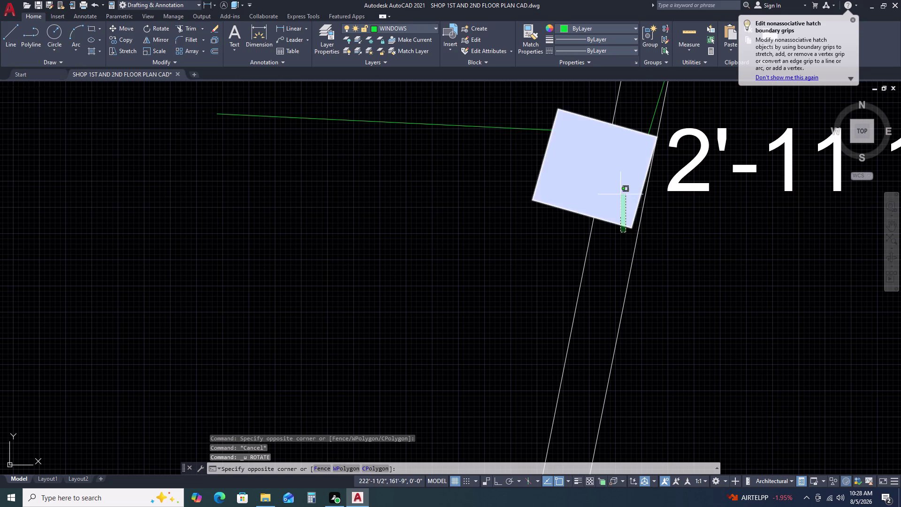
Select the square tick marker and start reshaping its corners, then cancel the reshape.
click(621, 192)
click(631, 228)
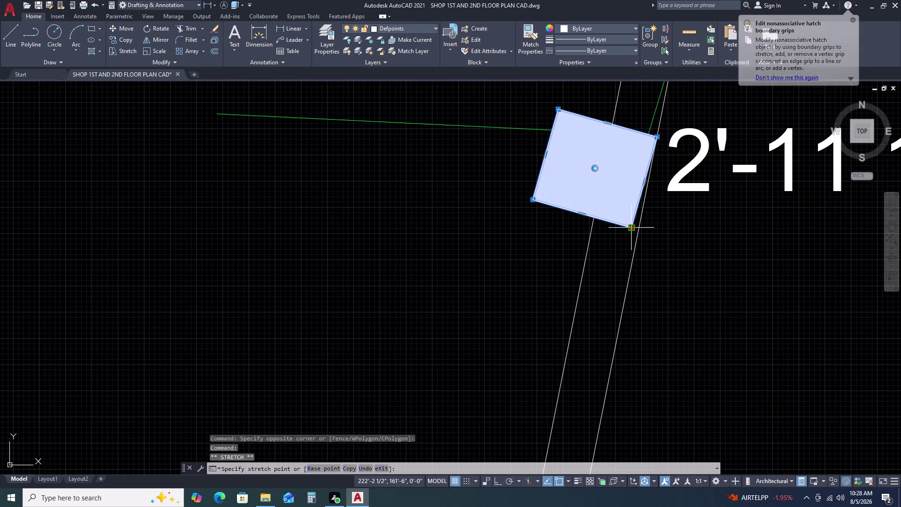
click(637, 233)
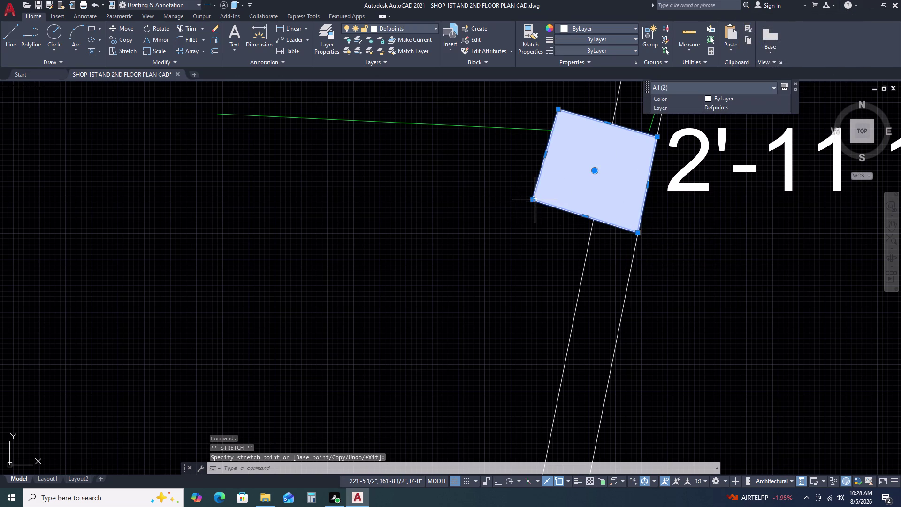
click(534, 198)
click(540, 202)
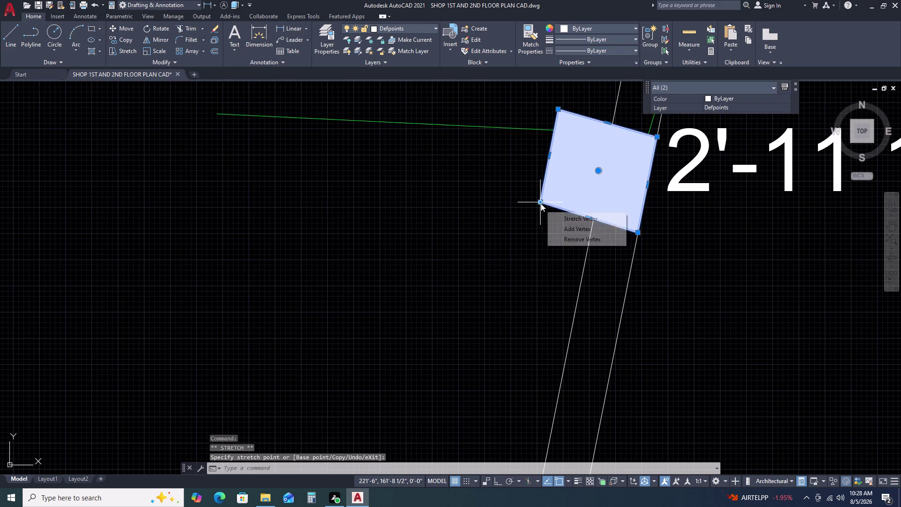
key(Escape)
scroll(down, 3)
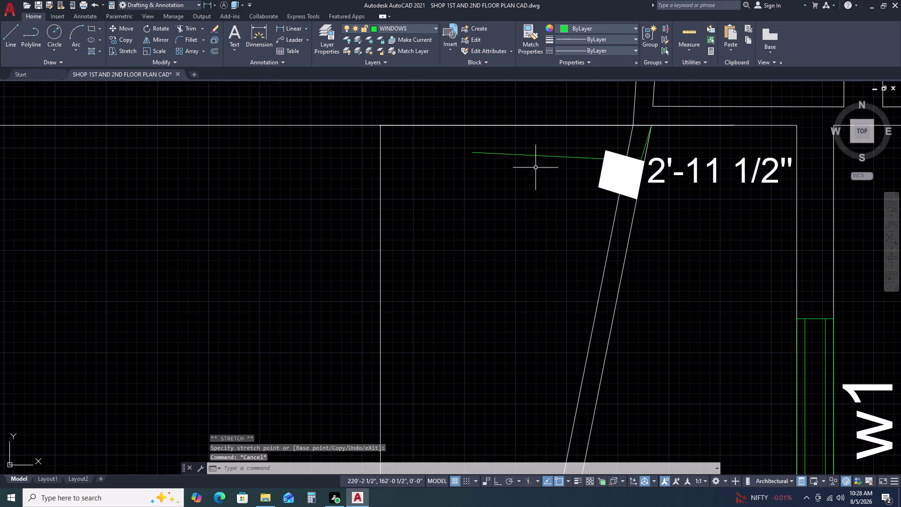
Erase the stray green line beside the square tick.
click(536, 150)
click(501, 194)
key(Delete)
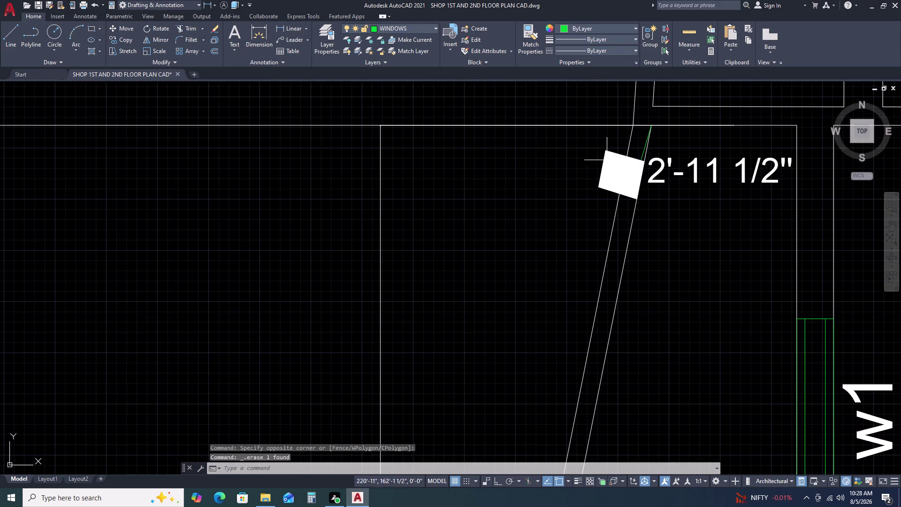
scroll(down, 3)
scroll(up, 3)
Erase another nearby object and pan toward the balcony rooms.
click(643, 178)
key(Delete)
scroll(down, 3)
scroll(up, 3)
scroll(down, 3)
scroll(down, 3)
middle_drag(706, 217, 679, 239)
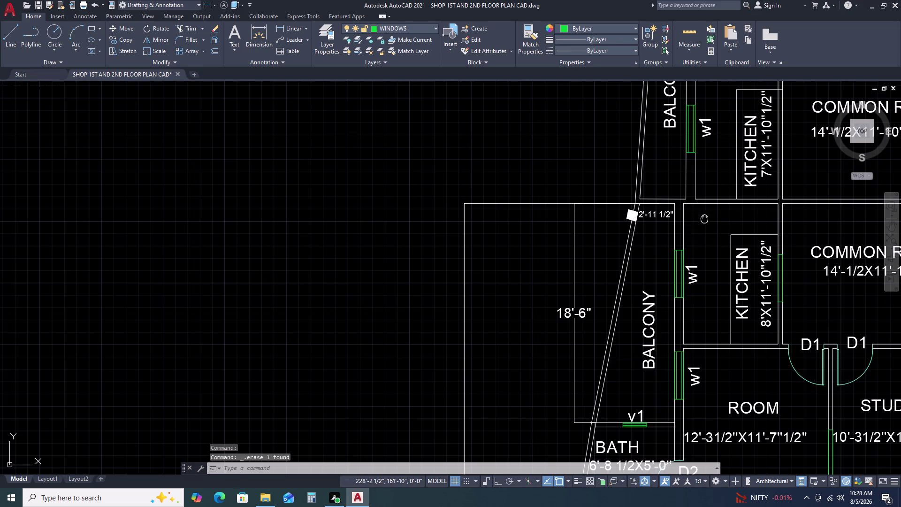
middle_drag(679, 239, 662, 248)
Erase the tick markers beside the 2'-11 1/2" balcony dimension.
scroll(down, 3)
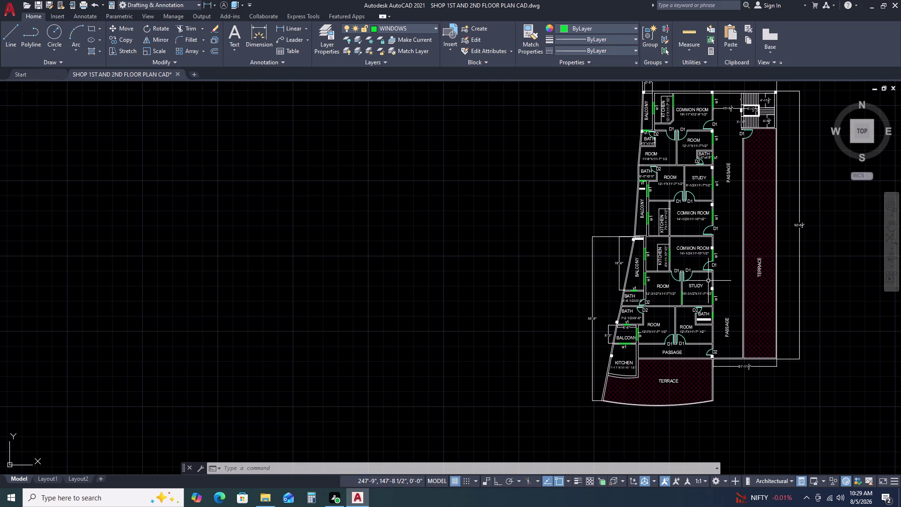
scroll(up, 3)
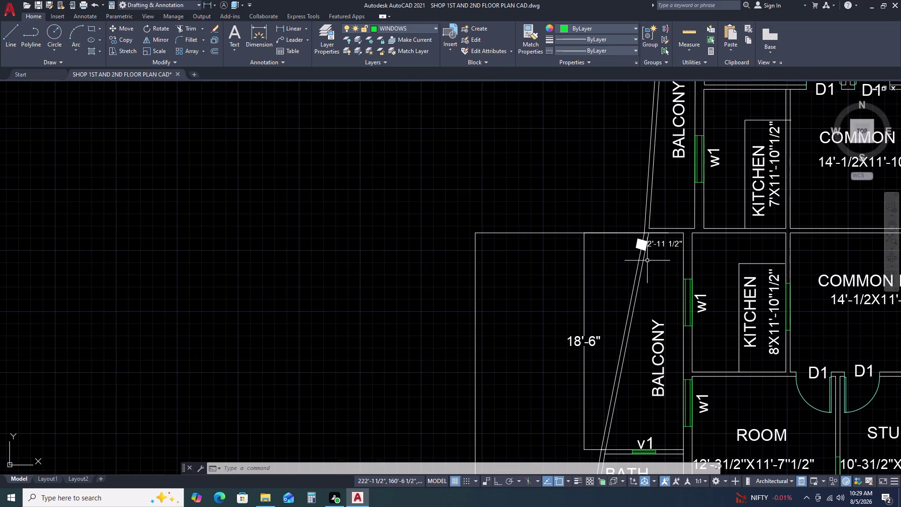
scroll(down, 3)
scroll(up, 3)
scroll(up, 3)
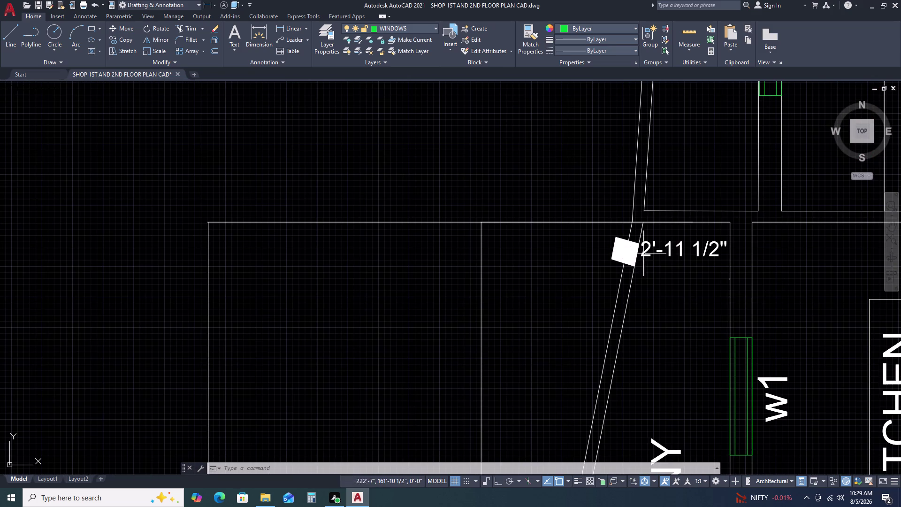
click(604, 229)
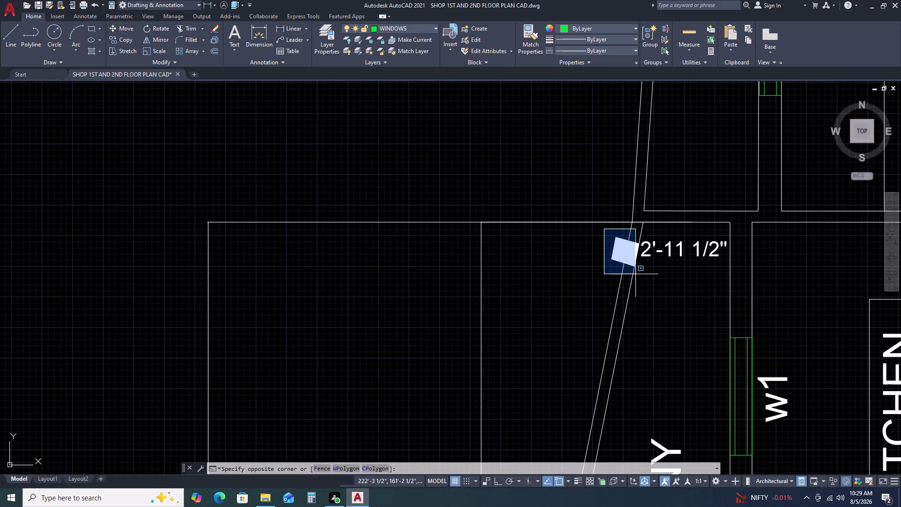
click(641, 275)
key(Delete)
Move down to the lower bath and window-select the tick near the bath wall.
scroll(down, 3)
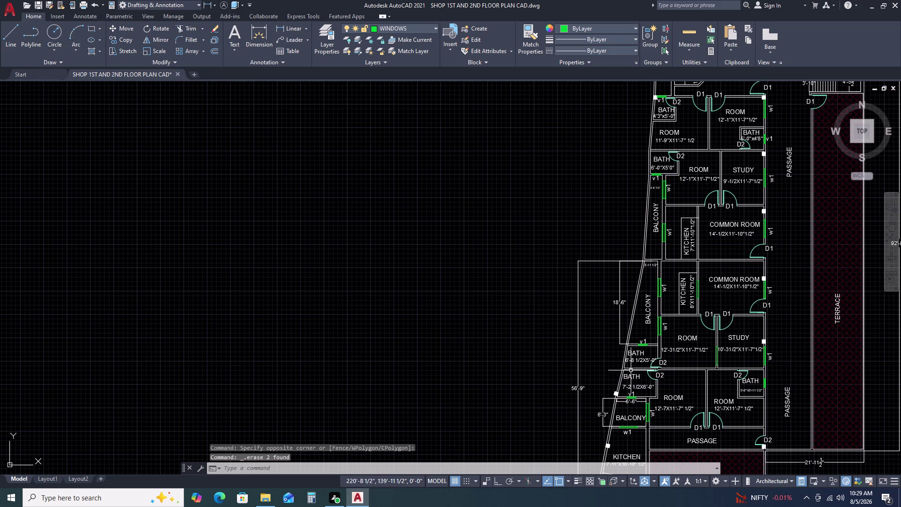
scroll(up, 3)
scroll(up, 3)
middle_drag(610, 380, 600, 326)
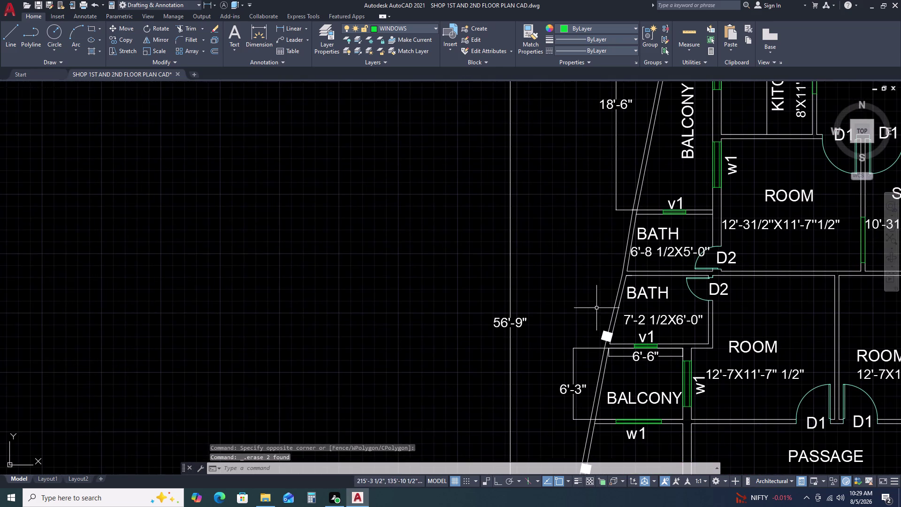
scroll(up, 3)
click(604, 298)
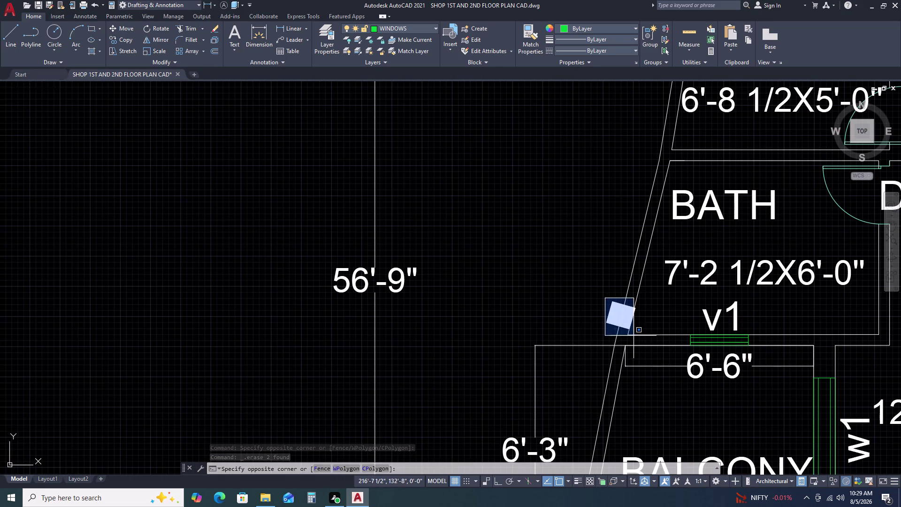
click(634, 335)
scroll(up, 3)
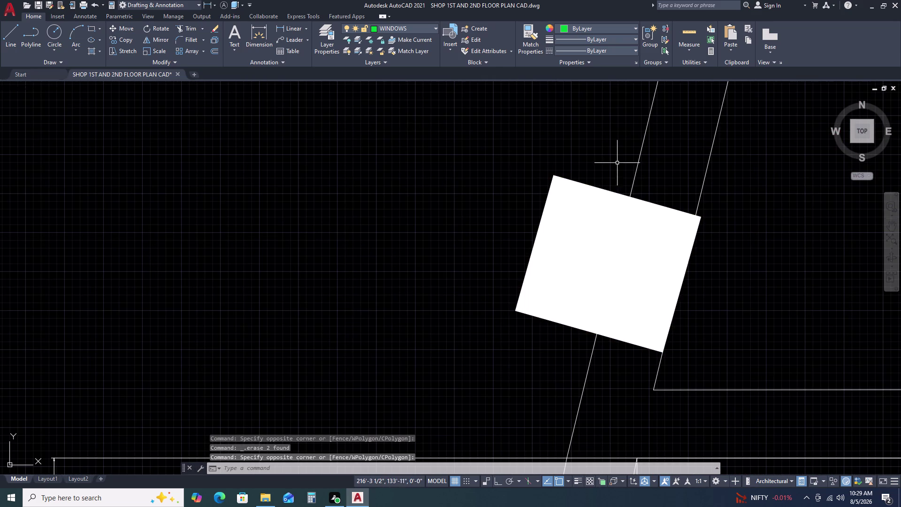
Start copying the enlarged tick marker, using its corner as base point.
click(612, 157)
click(533, 231)
key(c)
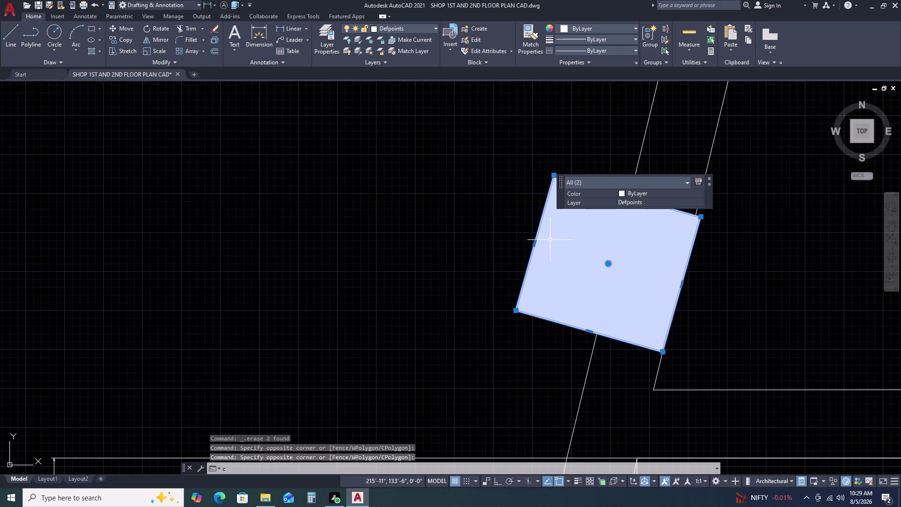
key(o)
key(space)
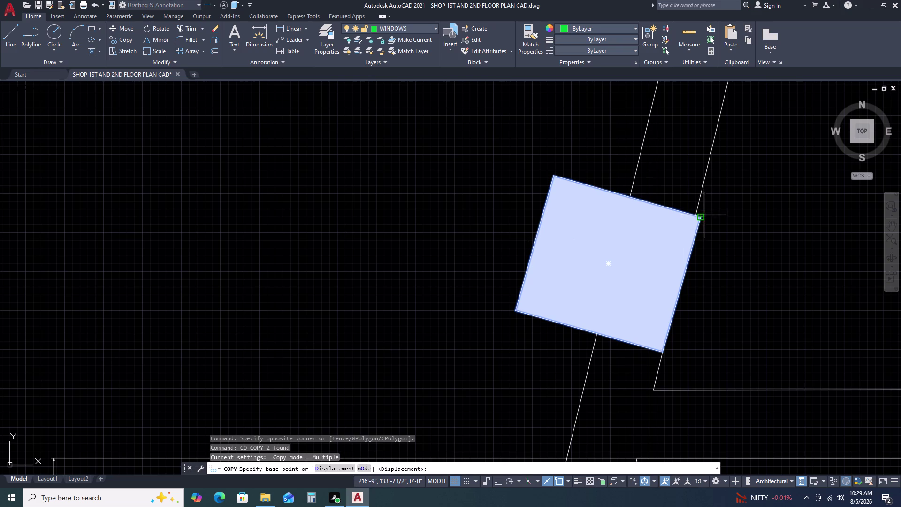
click(704, 218)
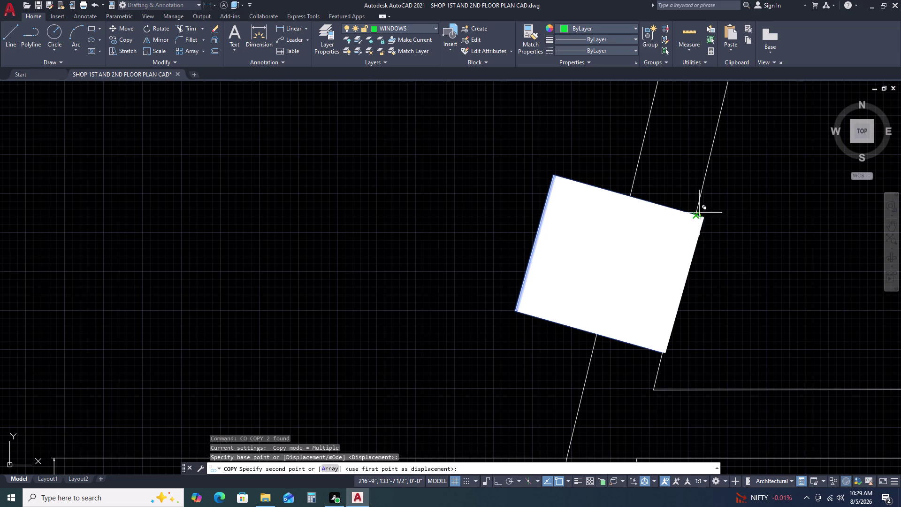
scroll(down, 3)
middle_click(720, 141)
middle_drag(720, 141, 567, 404)
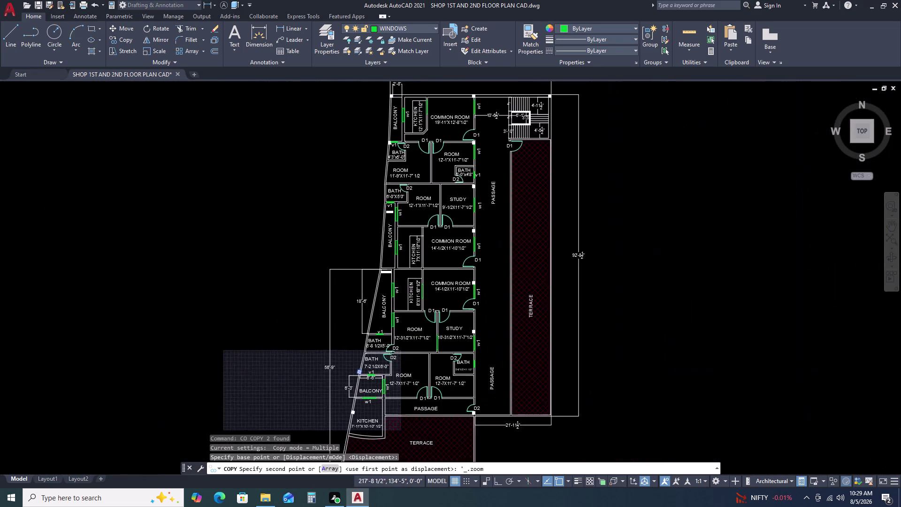
scroll(up, 3)
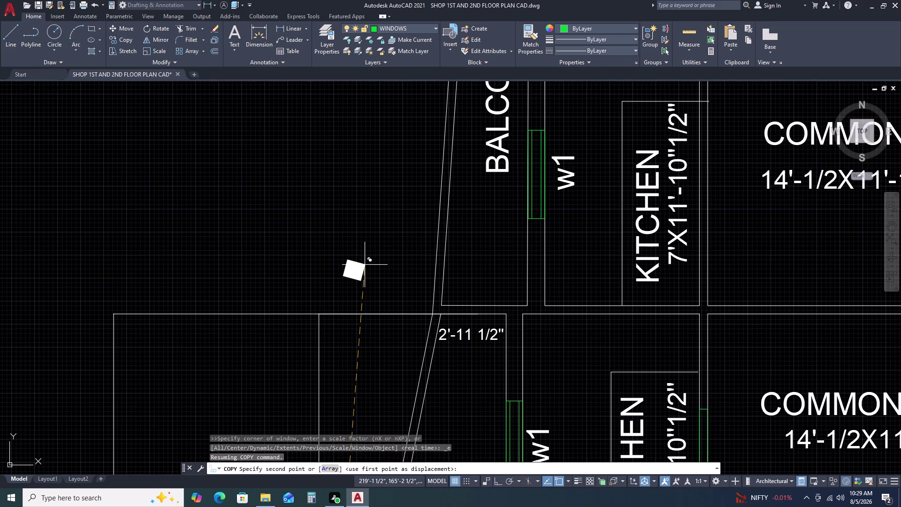
scroll(down, 3)
scroll(up, 3)
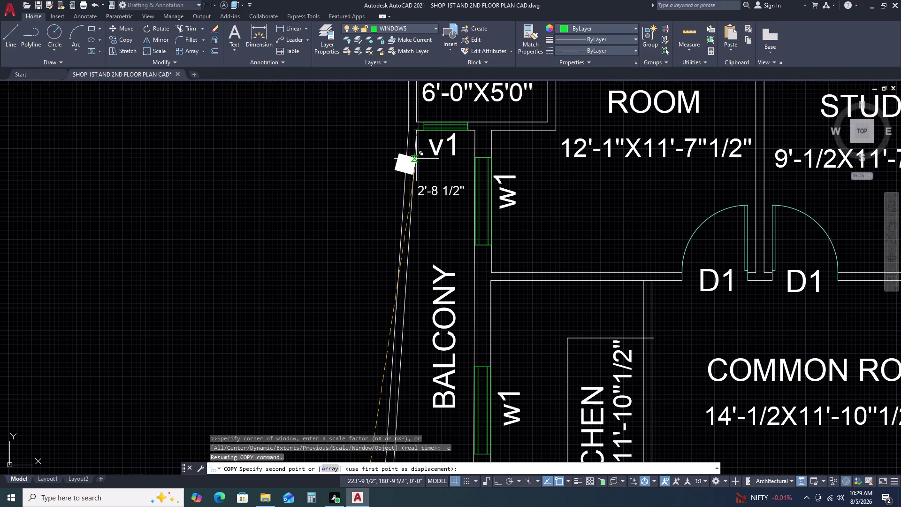
scroll(up, 3)
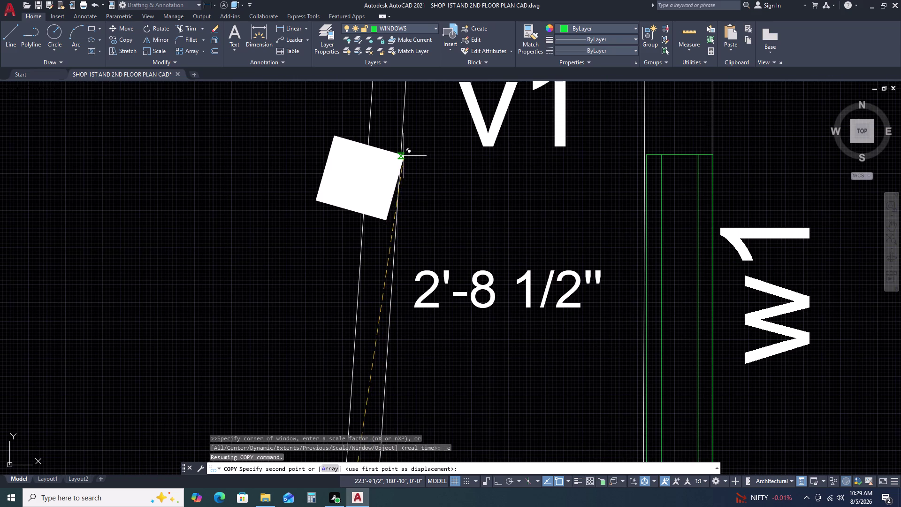
Place a tick copy at the 2'-8 1/2" dimension.
click(399, 158)
scroll(down, 3)
scroll(up, 3)
scroll(down, 3)
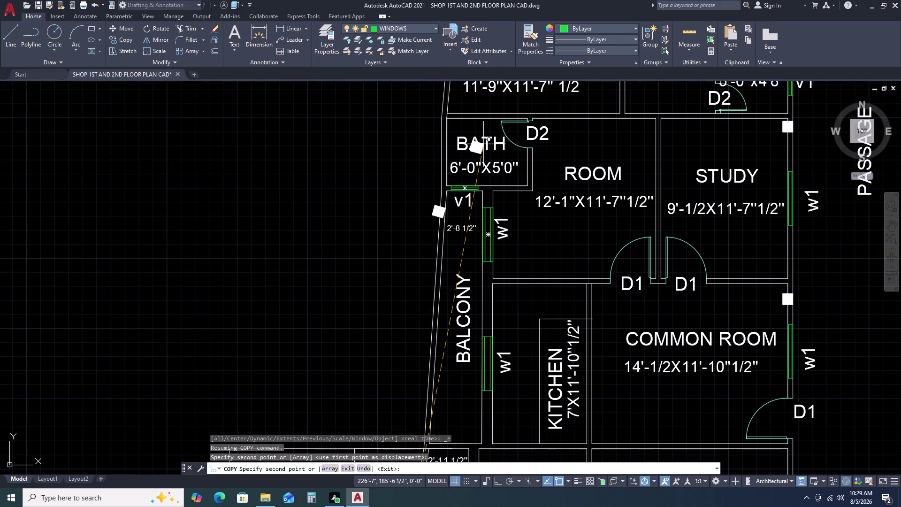
middle_click(484, 144)
middle_drag(485, 214, 486, 227)
middle_drag(489, 248, 490, 252)
middle_click(491, 261)
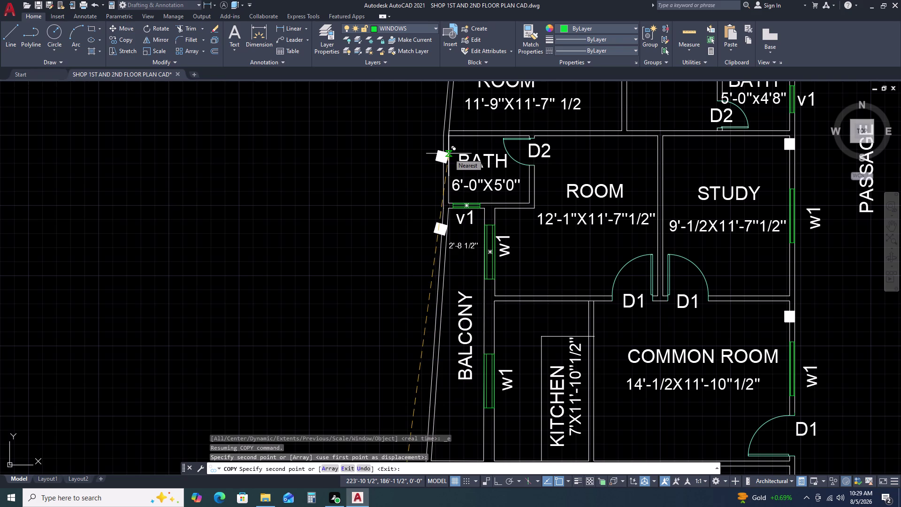
scroll(down, 3)
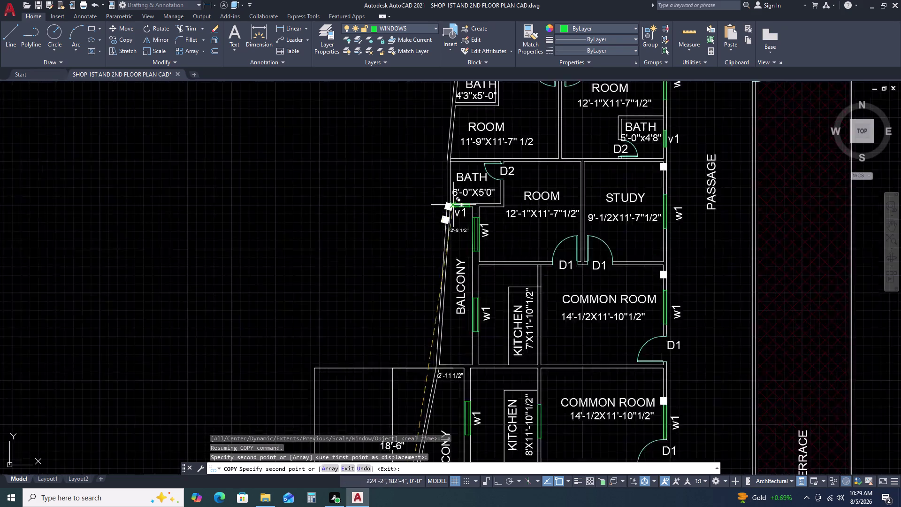
scroll(down, 3)
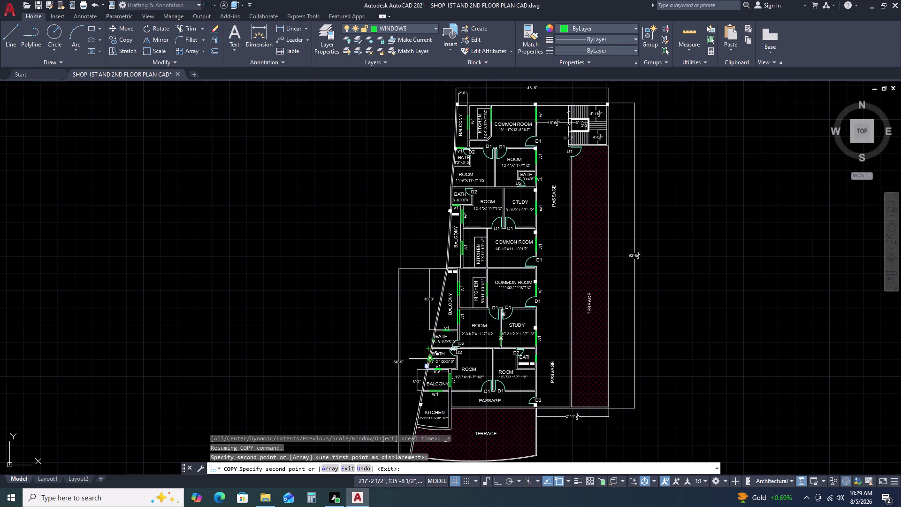
scroll(up, 3)
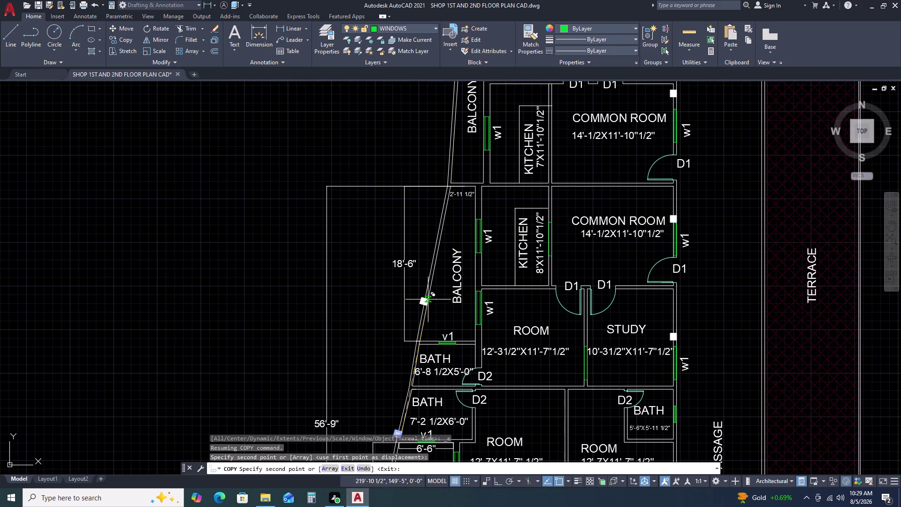
Place tick copies on the 2'-11 1/2" dimension, the balcony dimension and the lower 2'-8 1/2" end.
click(426, 306)
scroll(up, 3)
click(441, 196)
scroll(down, 3)
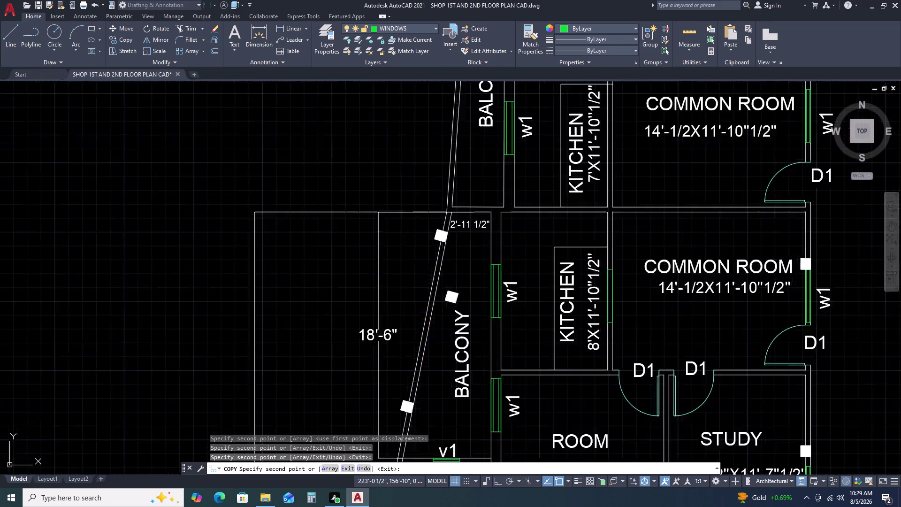
scroll(down, 3)
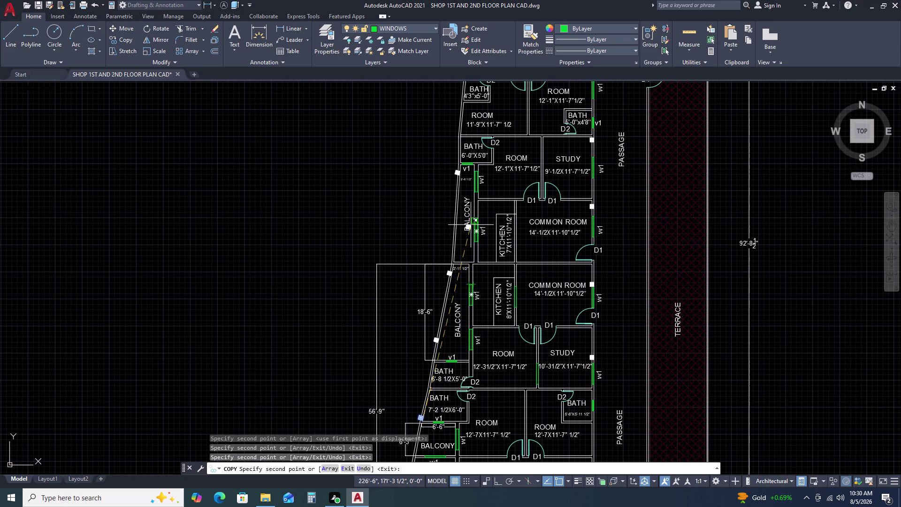
scroll(down, 3)
scroll(up, 3)
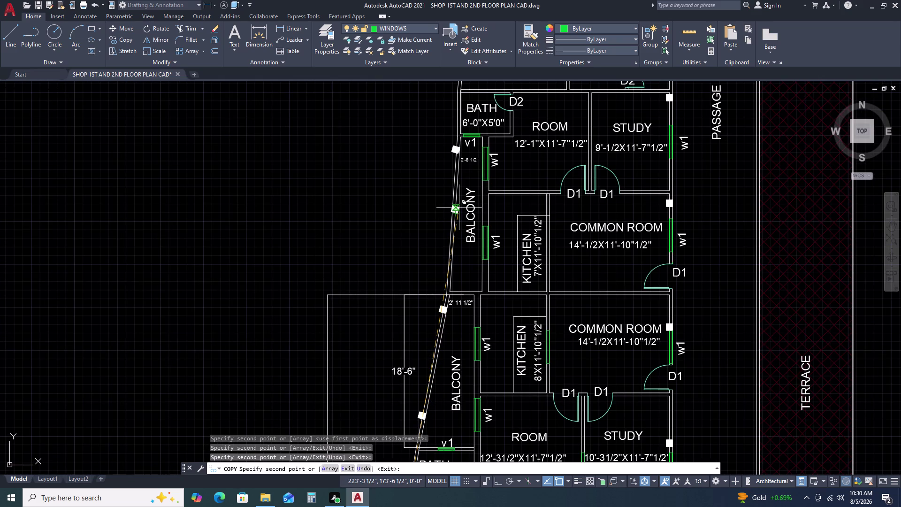
click(456, 213)
Place a tick copy at the upper 2'-8 1/2" dimension end.
middle_drag(474, 172, 472, 230)
middle_drag(470, 258, 470, 264)
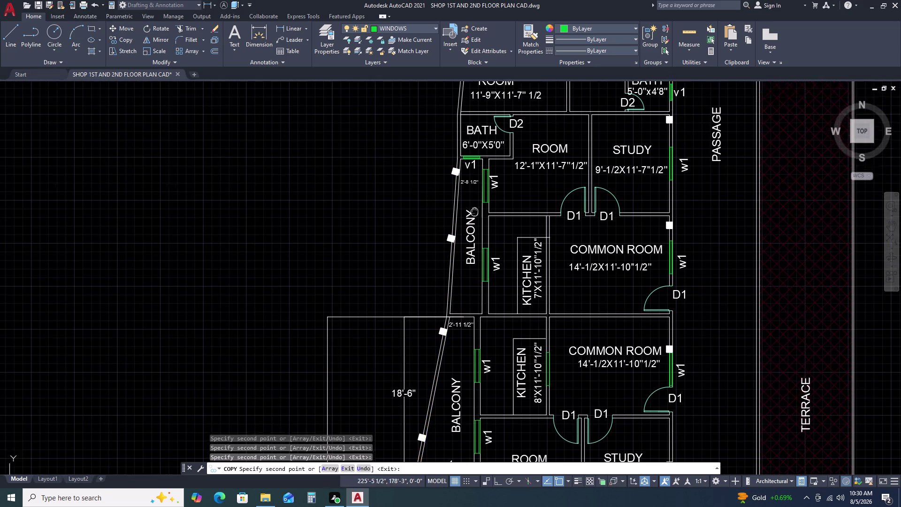
middle_drag(470, 264, 469, 270)
scroll(up, 3)
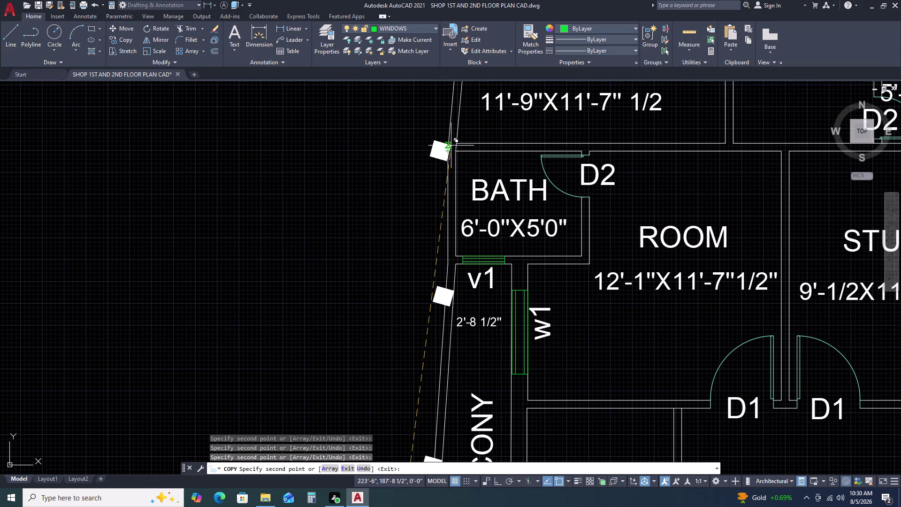
click(456, 151)
scroll(down, 3)
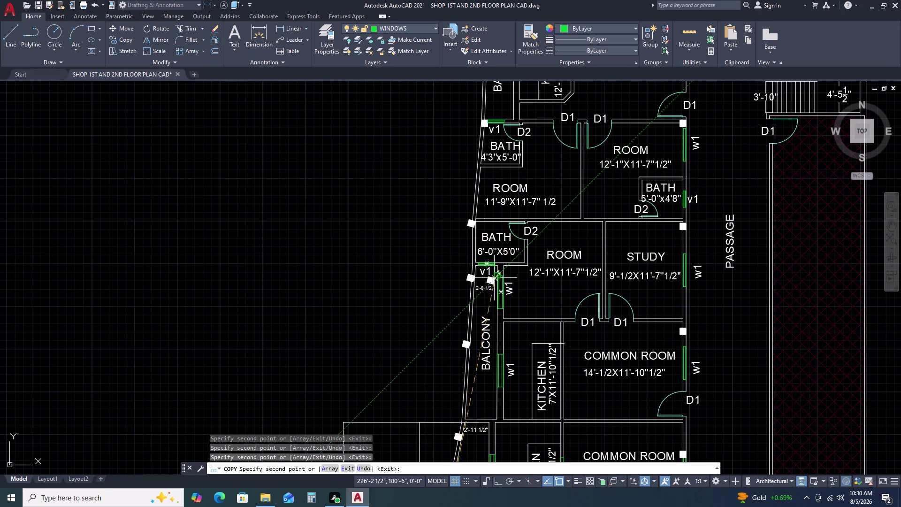
End the copy and erase the stray column square beside the v1 window.
key(Escape)
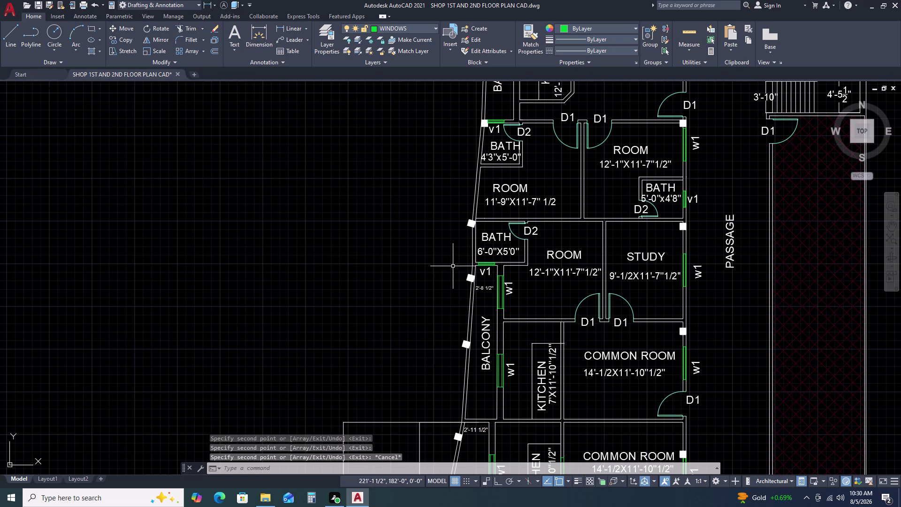
click(453, 265)
click(476, 288)
key(Delete)
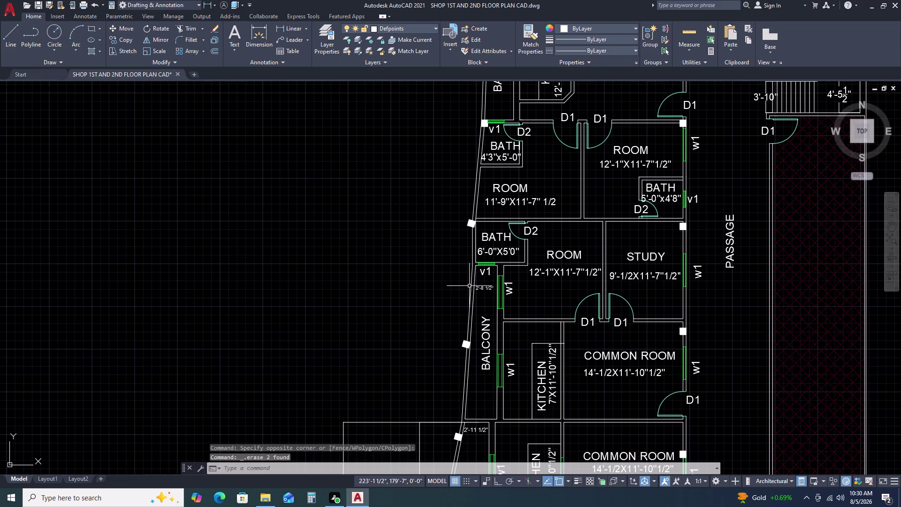
scroll(down, 3)
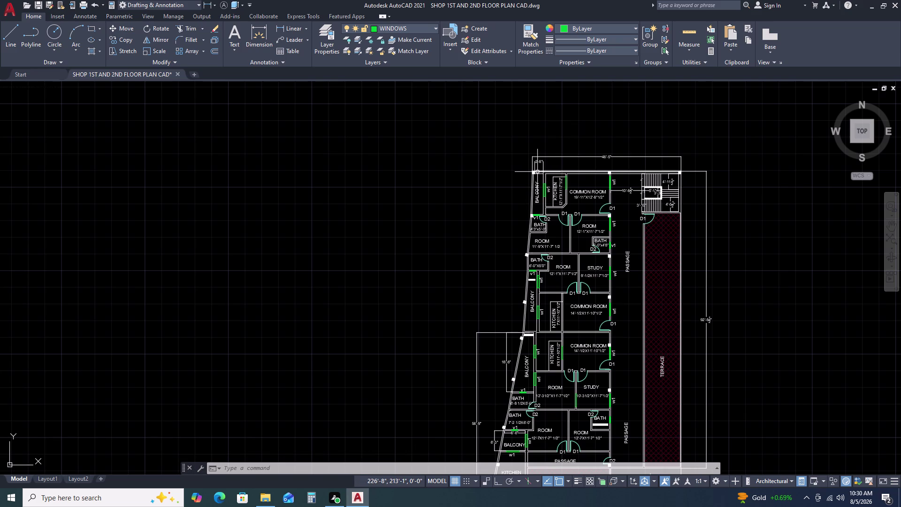
Start copying the room-corner column square with Ortho on.
scroll(up, 3)
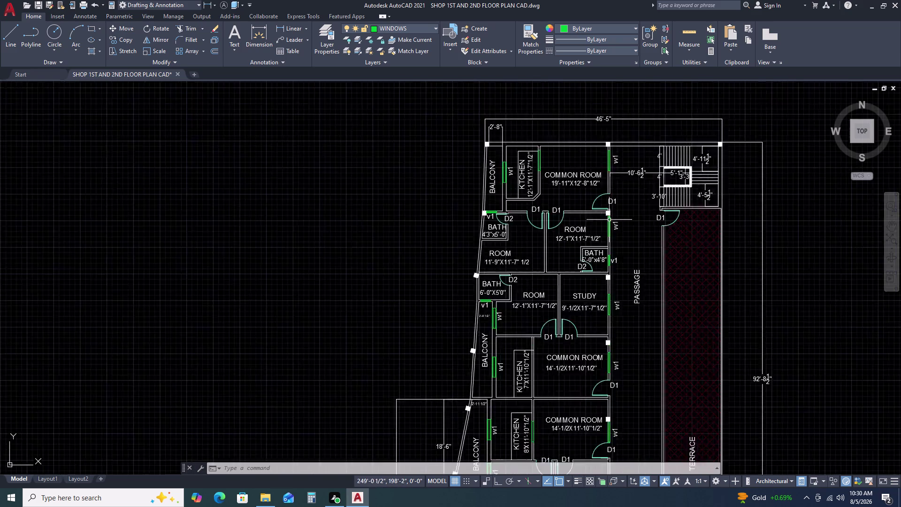
scroll(up, 3)
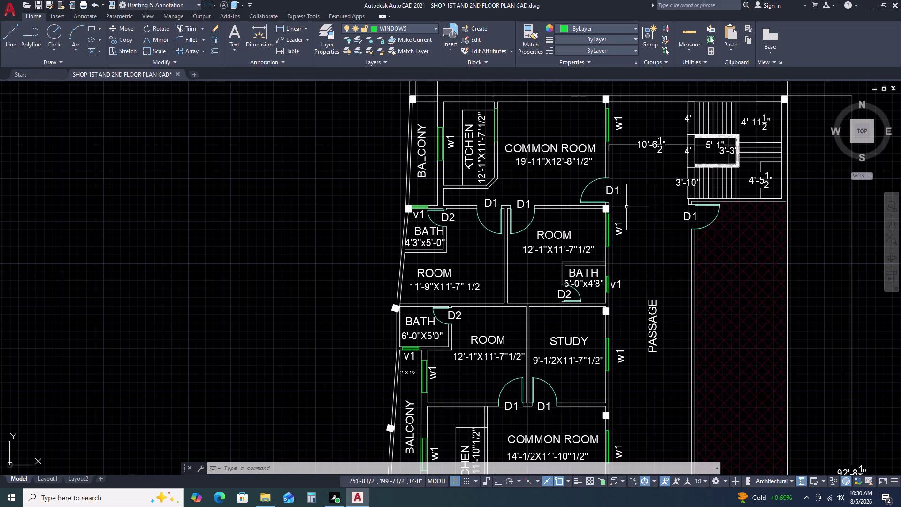
scroll(up, 3)
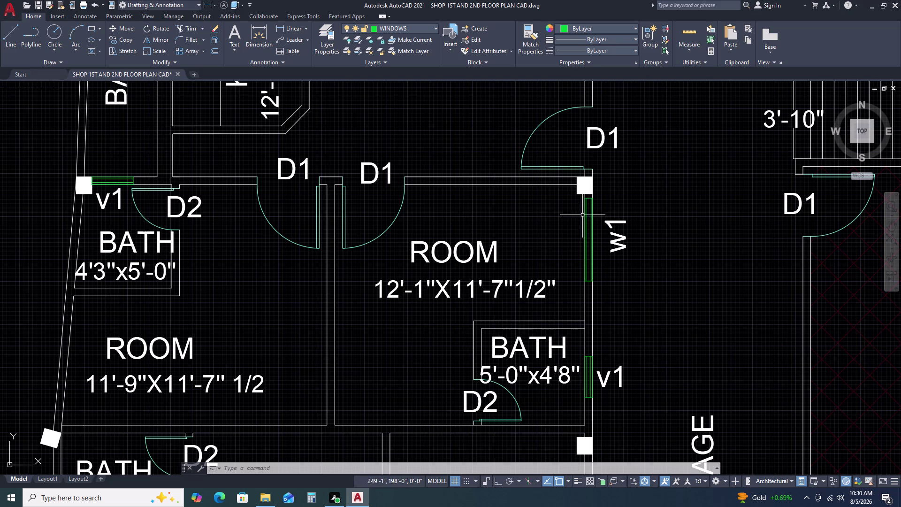
click(573, 172)
click(599, 199)
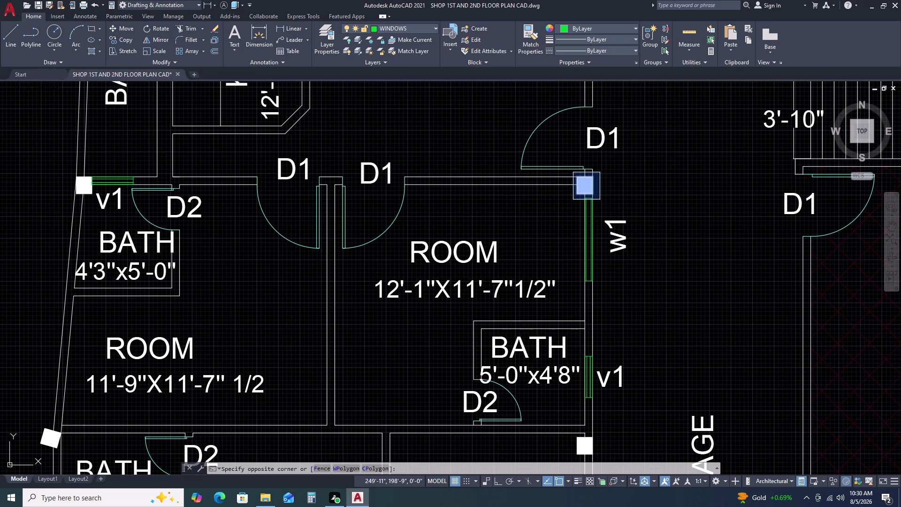
text(co)
key(space)
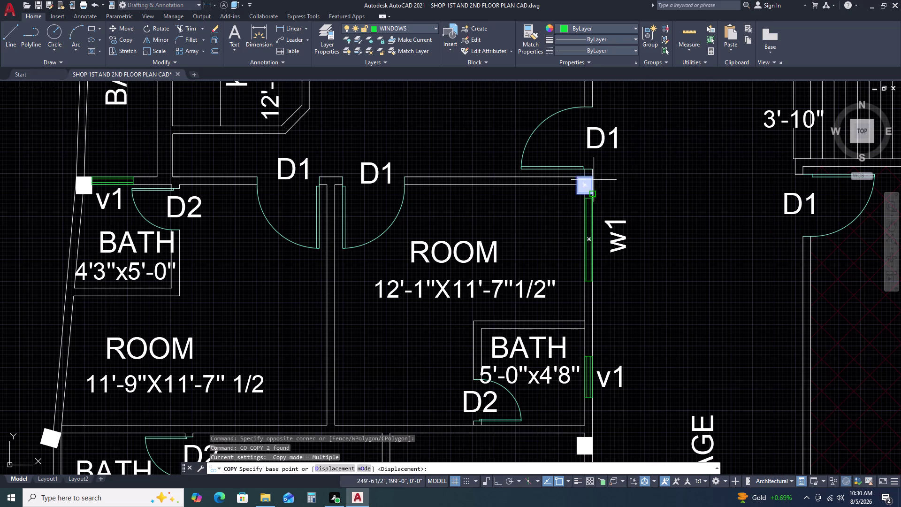
click(592, 177)
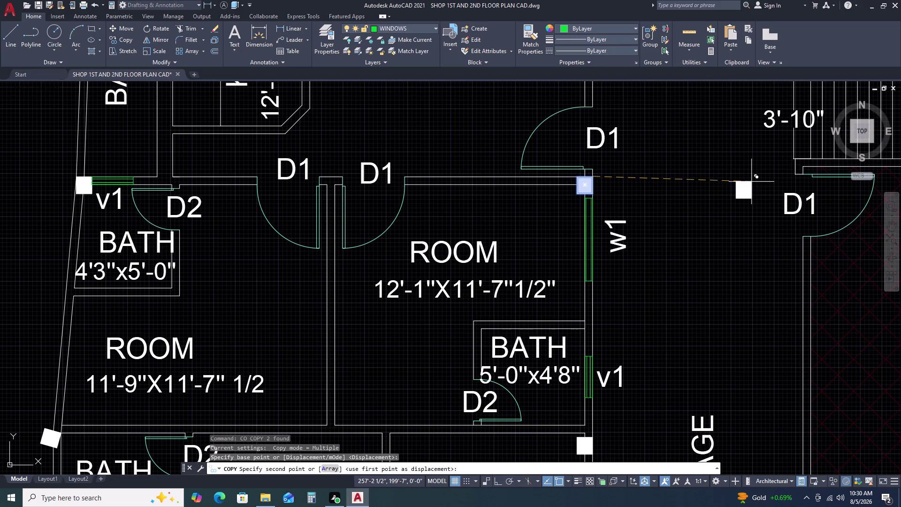
key(F8)
Place the room-corner column copy at the terrace corner.
middle_drag(751, 182, 443, 175)
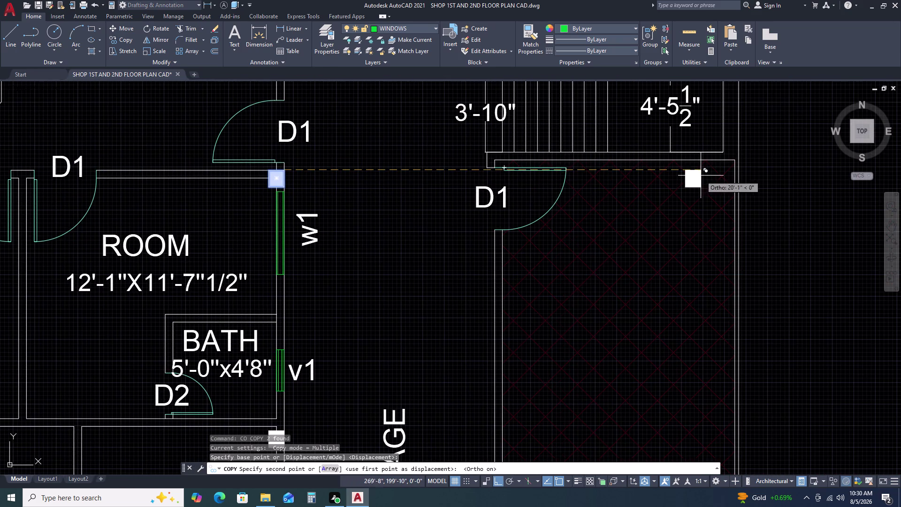
scroll(up, 3)
click(753, 155)
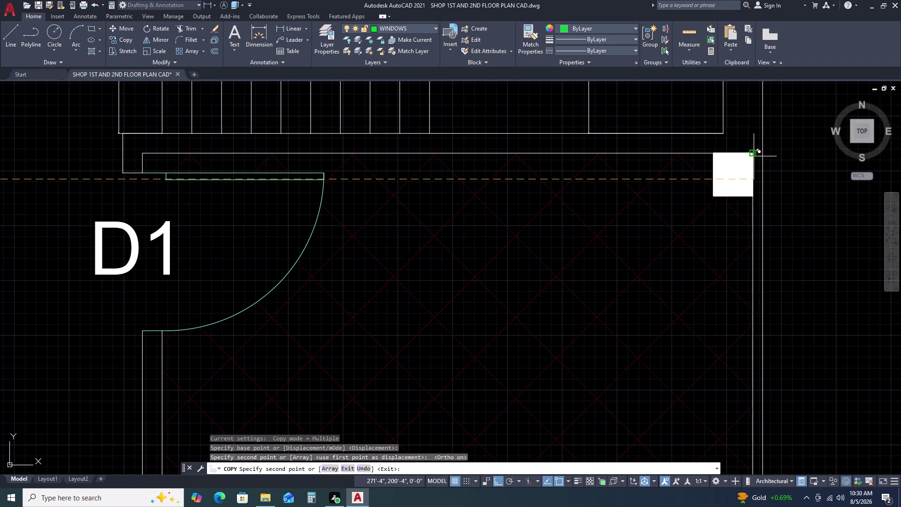
scroll(down, 3)
key(Escape)
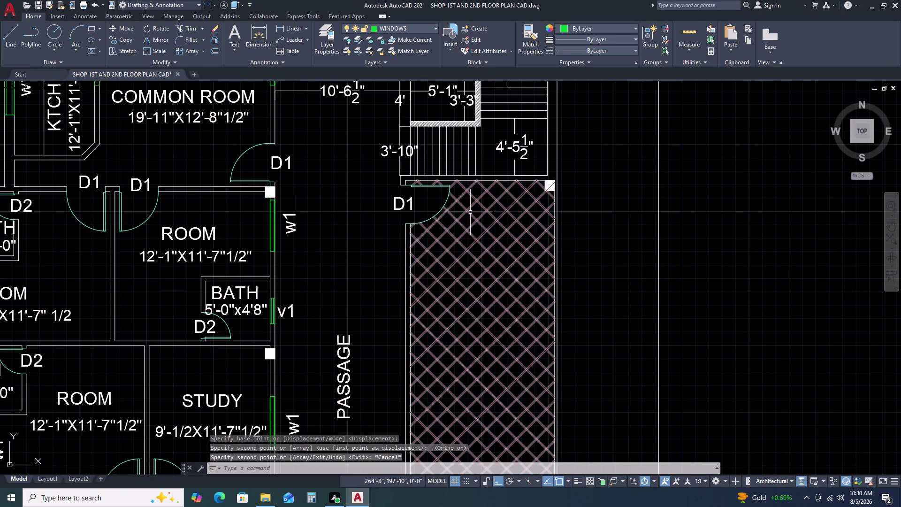
scroll(up, 3)
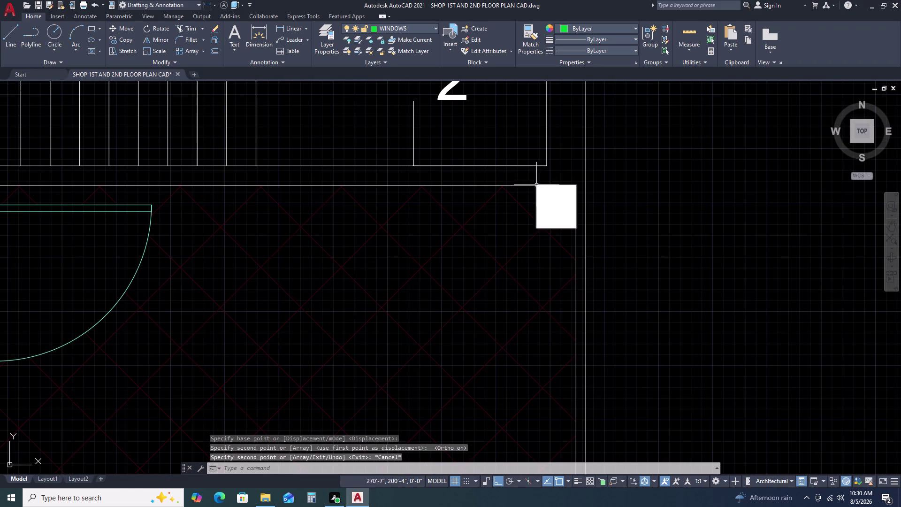
Move the new column square flush against the terrace wall.
click(530, 173)
click(577, 232)
text(m)
key(space)
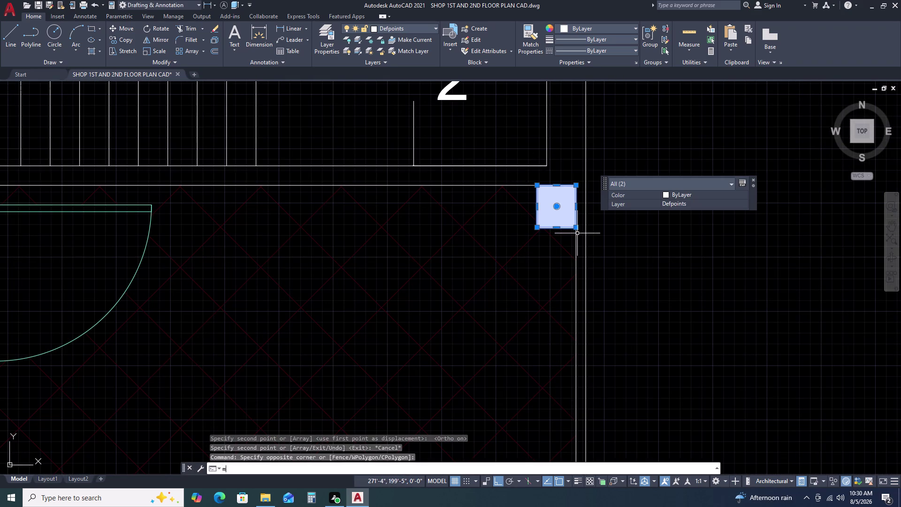
click(577, 187)
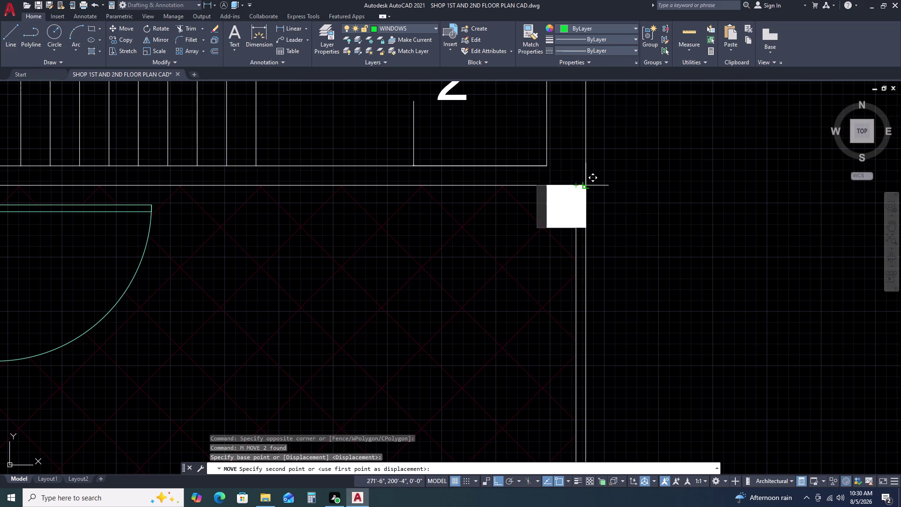
click(584, 187)
scroll(down, 3)
scroll(up, 3)
scroll(down, 3)
scroll(down, 3)
middle_drag(156, 338, 376, 185)
middle_click(384, 175)
scroll(up, 3)
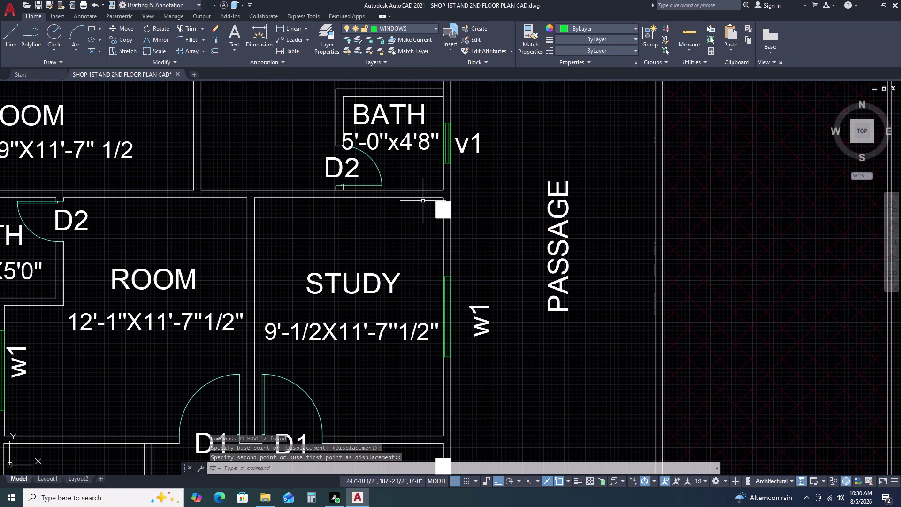
Copy the study-corner column square onto the terrace's outer edge.
click(430, 192)
click(457, 224)
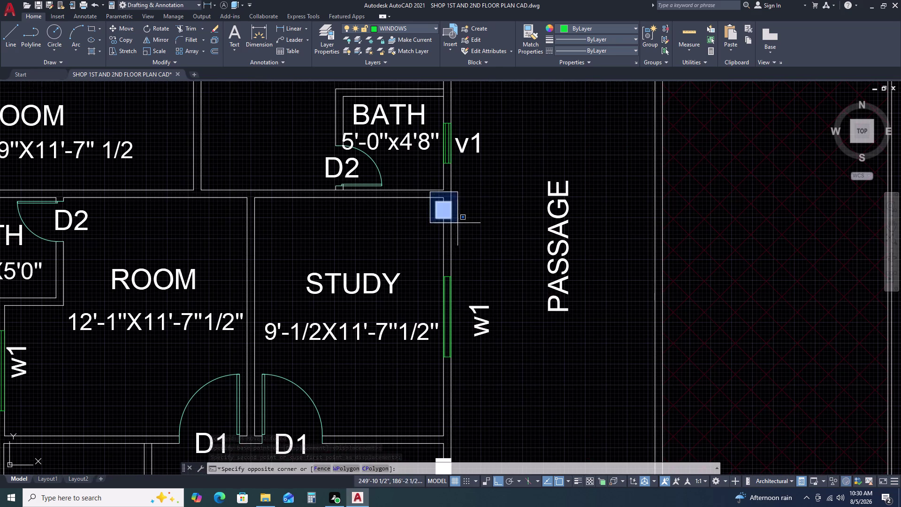
text(co)
key(space)
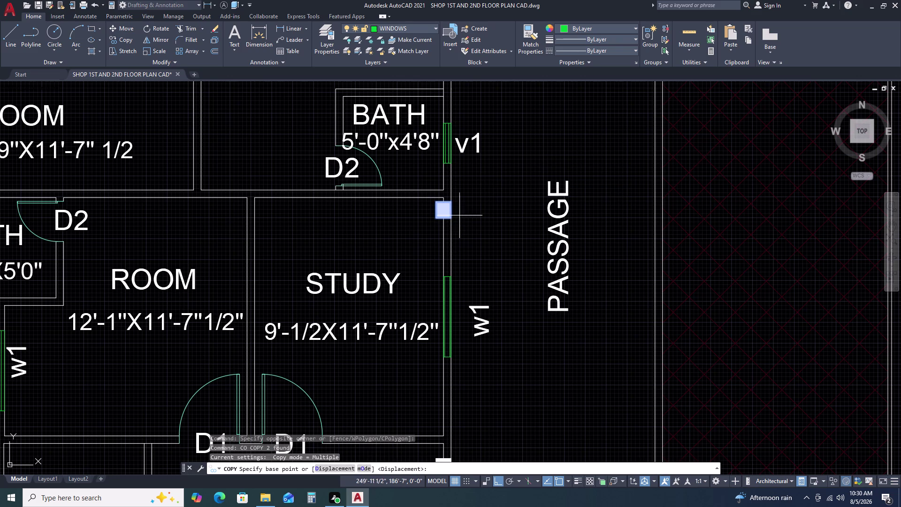
click(452, 201)
scroll(down, 3)
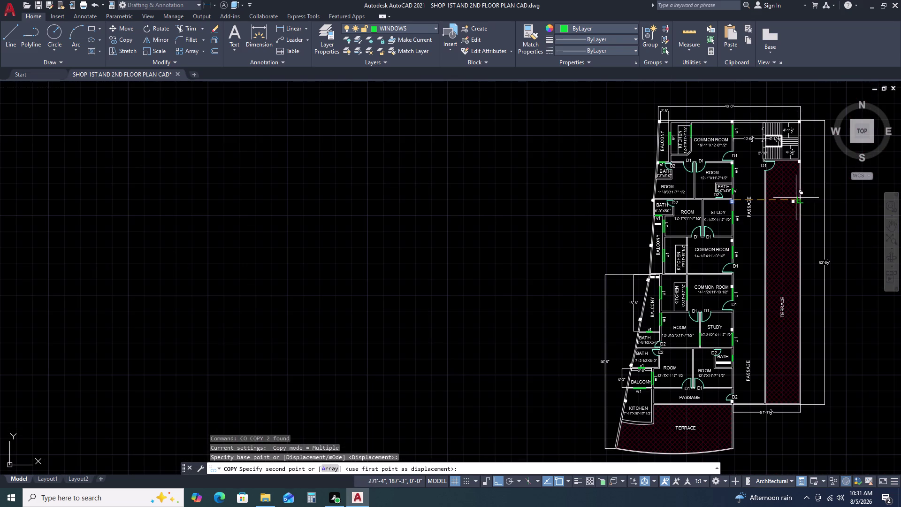
scroll(up, 3)
scroll(up, 3)
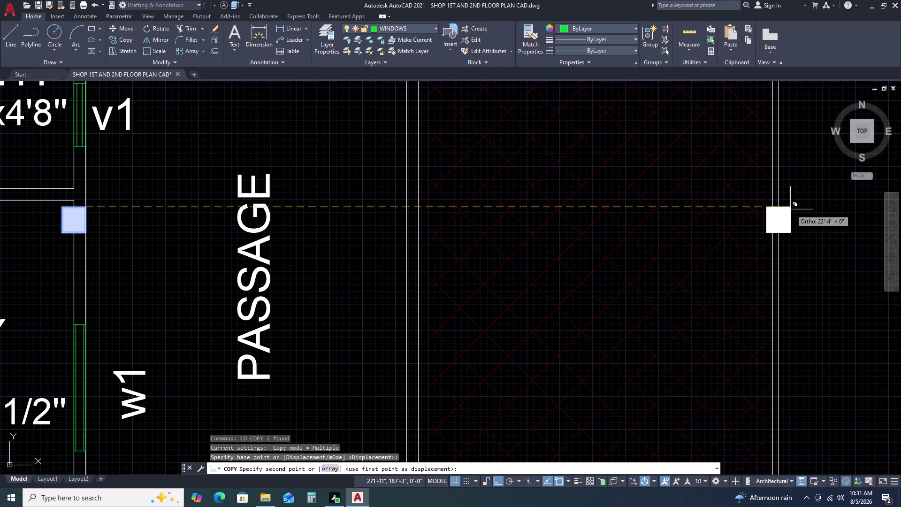
click(778, 209)
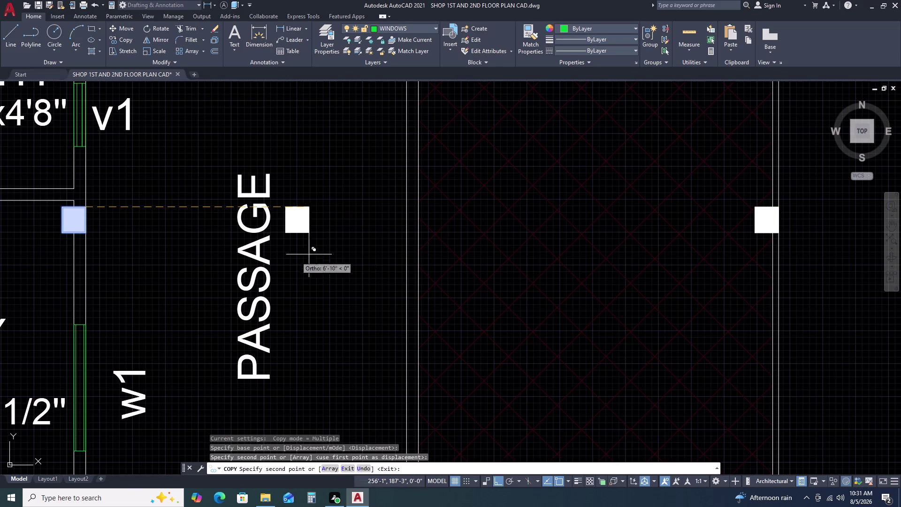
key(Escape)
scroll(down, 3)
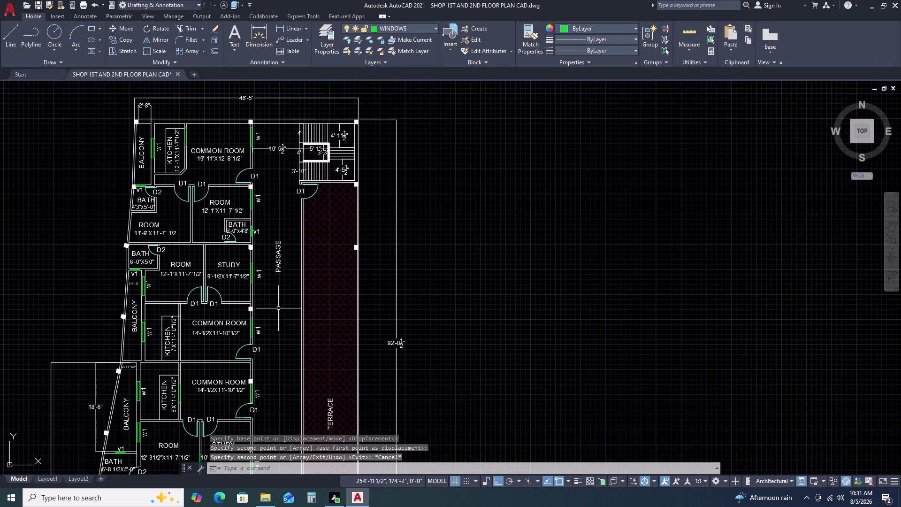
scroll(up, 3)
scroll(up, 3)
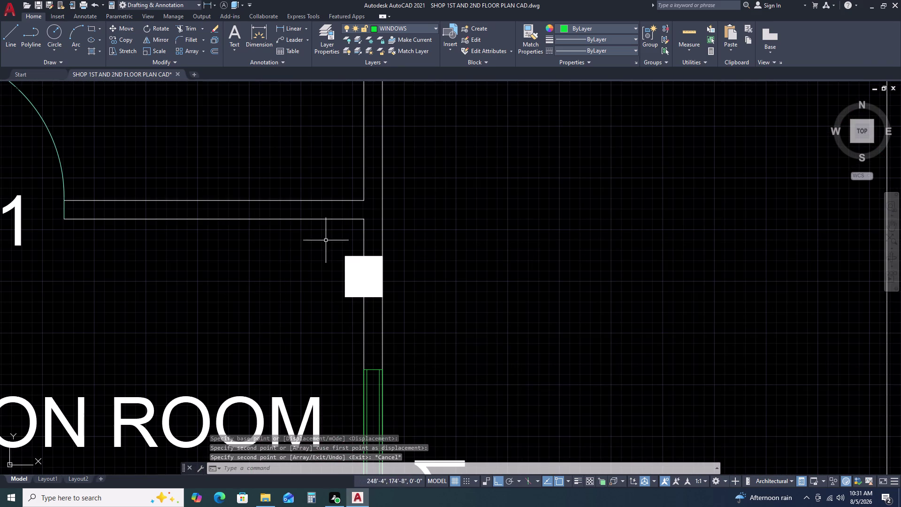
Copy the common-room column square out to the terrace's outer edge.
click(326, 238)
click(388, 309)
text(c)
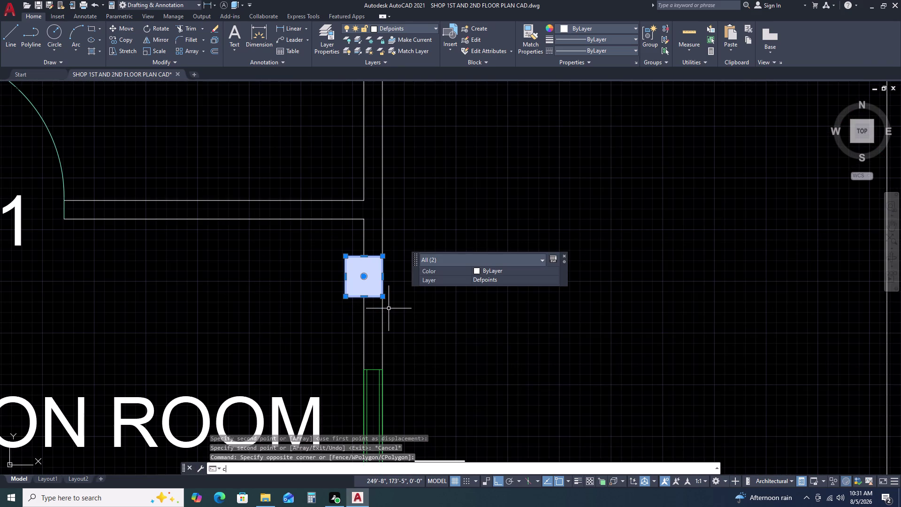
text(o)
key(space)
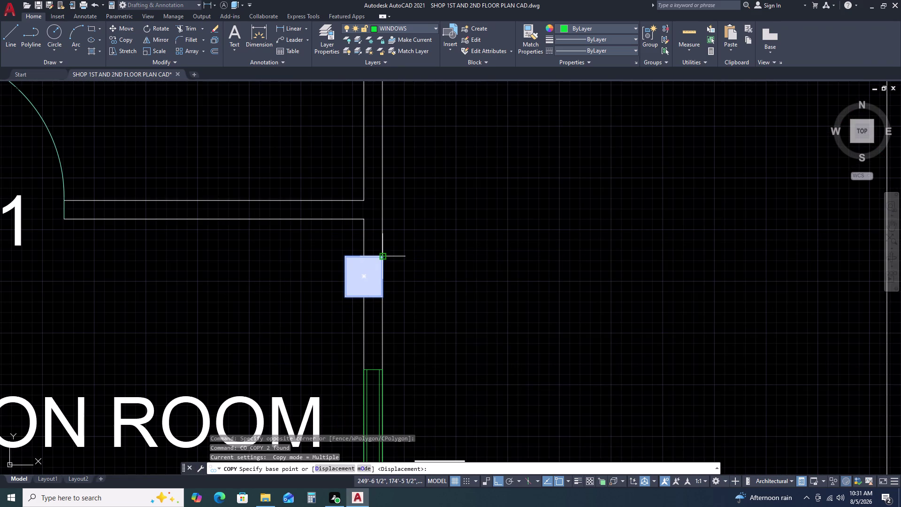
click(381, 258)
scroll(down, 3)
middle_drag(792, 217, 601, 209)
scroll(down, 3)
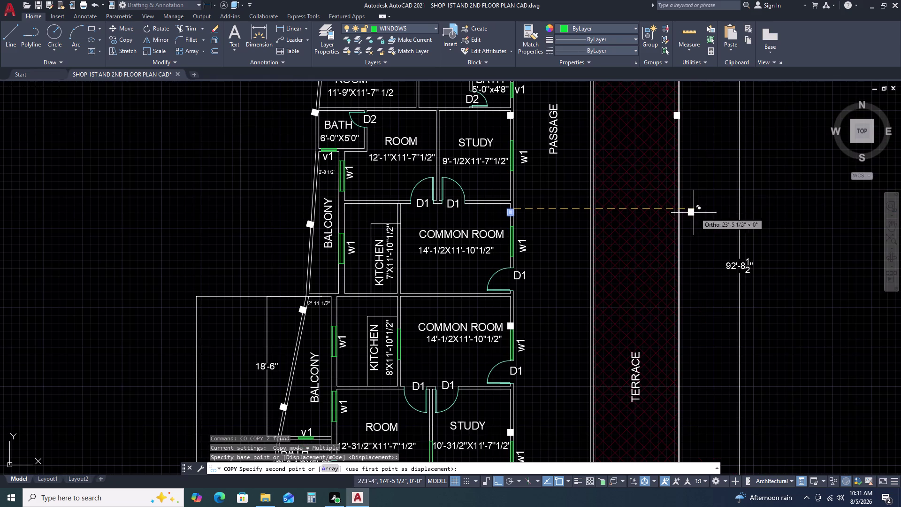
scroll(up, 3)
scroll(up, 3)
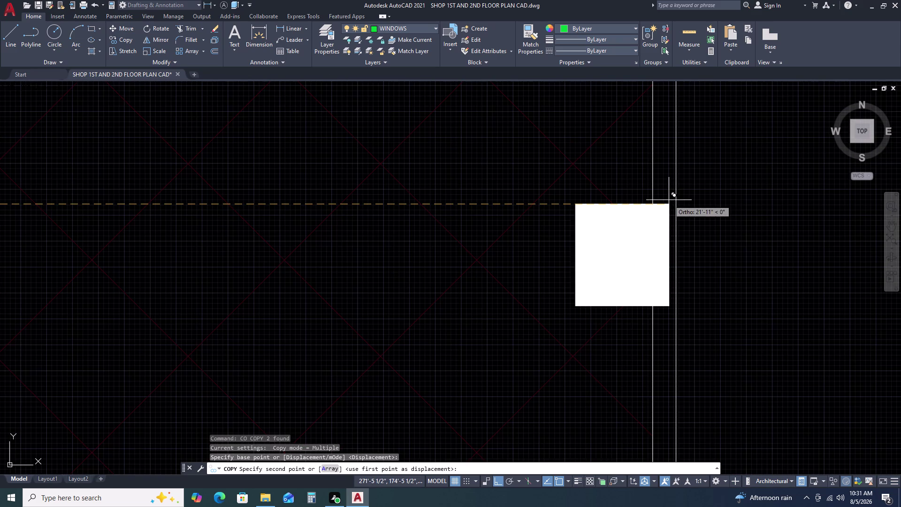
click(676, 206)
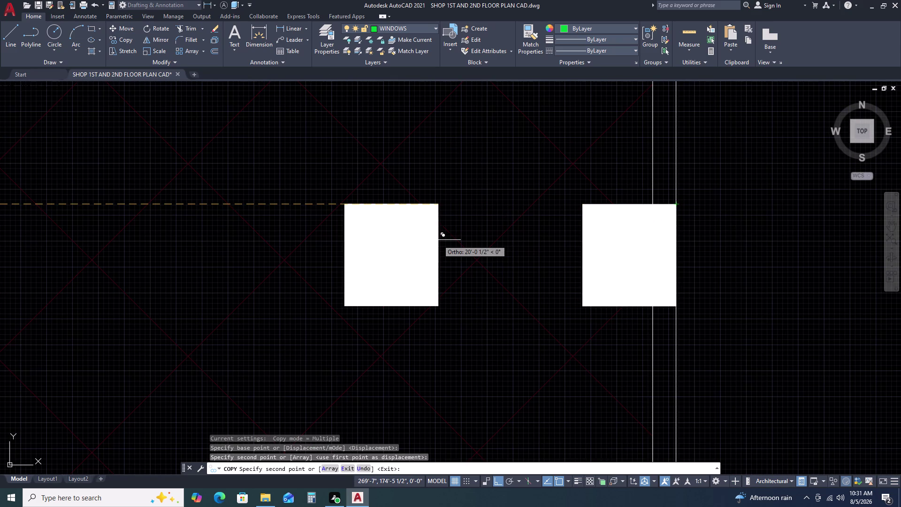
key(Escape)
Copy the square marker by the room to another spot on the terrace's outer edge.
scroll(down, 3)
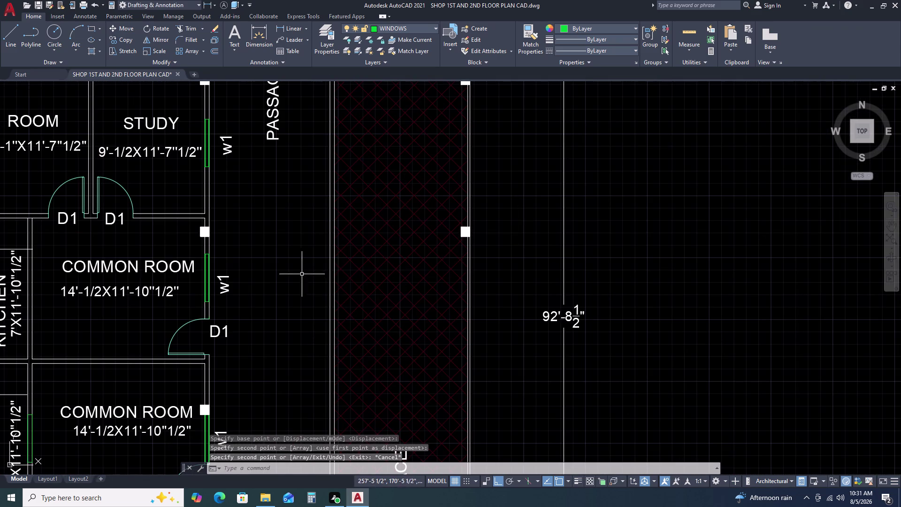
scroll(down, 3)
scroll(up, 3)
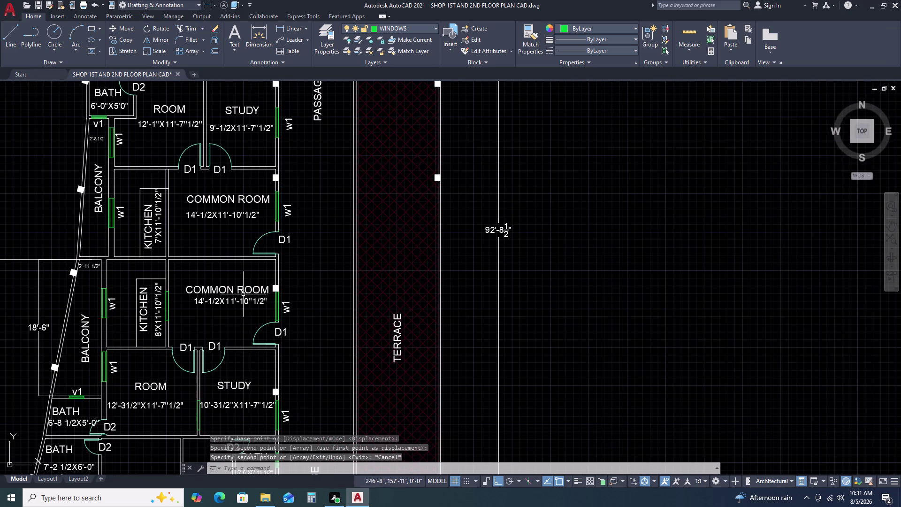
scroll(up, 3)
click(326, 220)
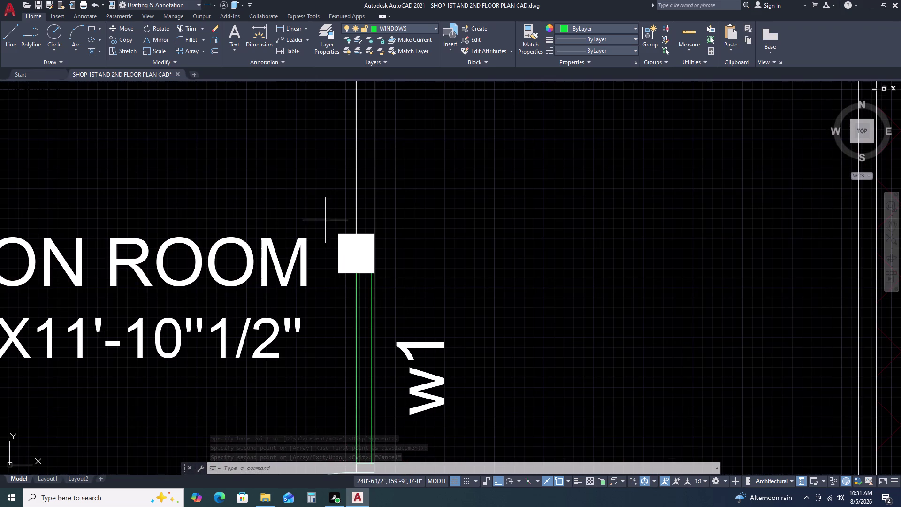
click(396, 285)
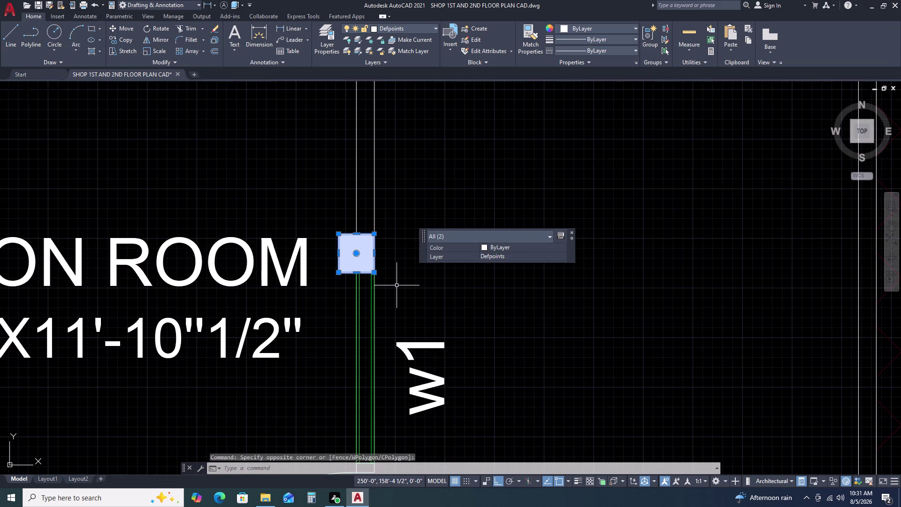
key(c)
text(o)
key(space)
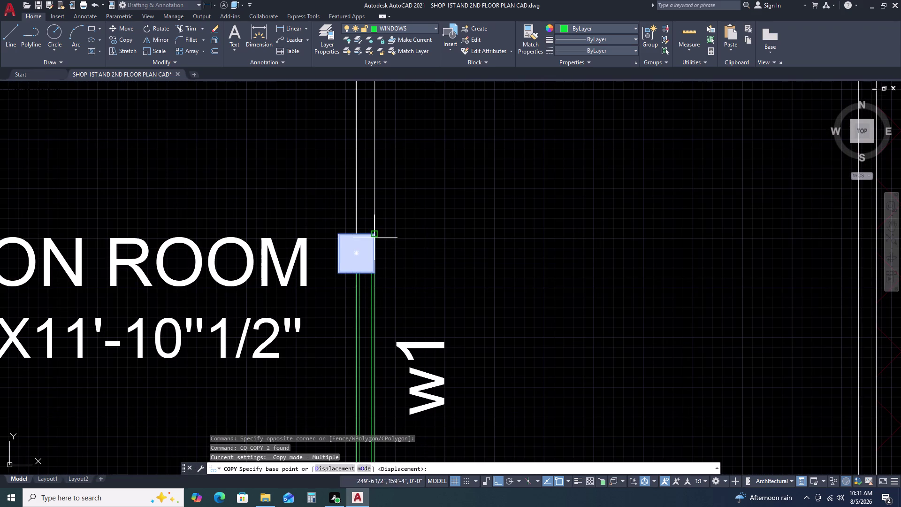
click(374, 231)
scroll(down, 3)
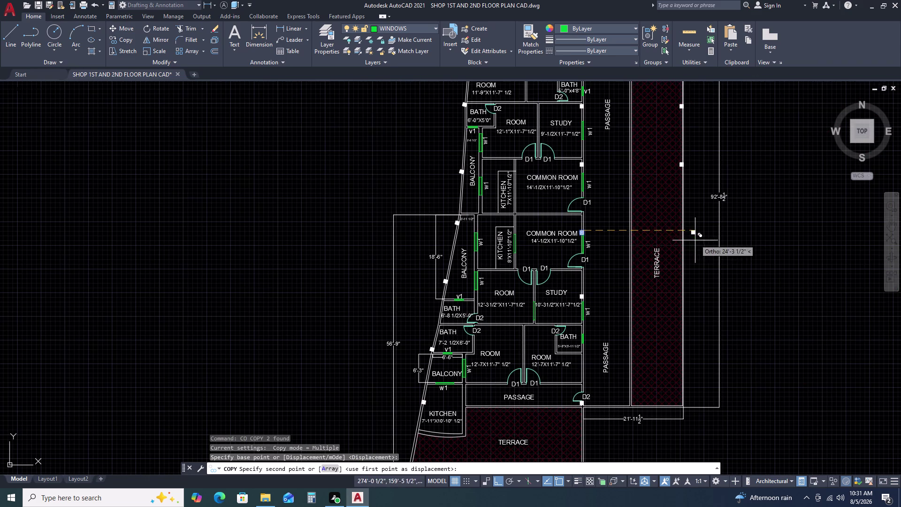
scroll(up, 3)
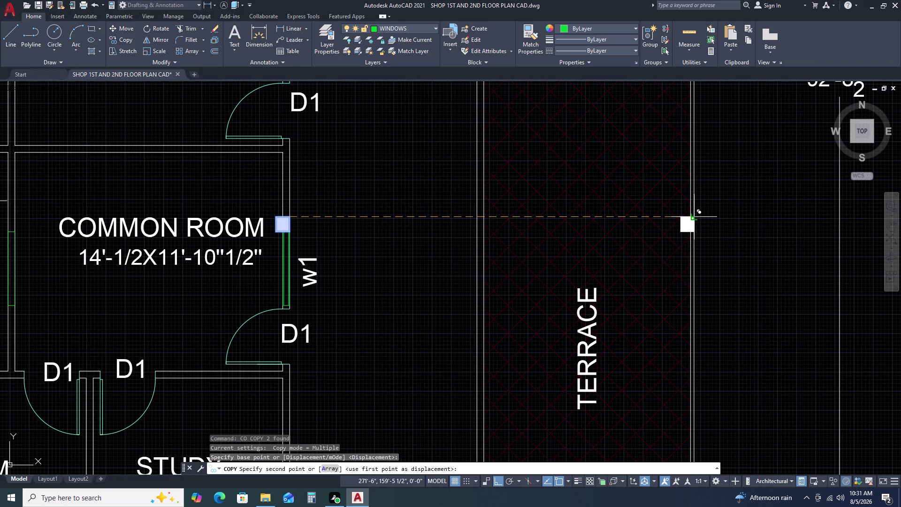
click(696, 217)
key(Escape)
Begin selecting the square marker at the study wall.
scroll(down, 3)
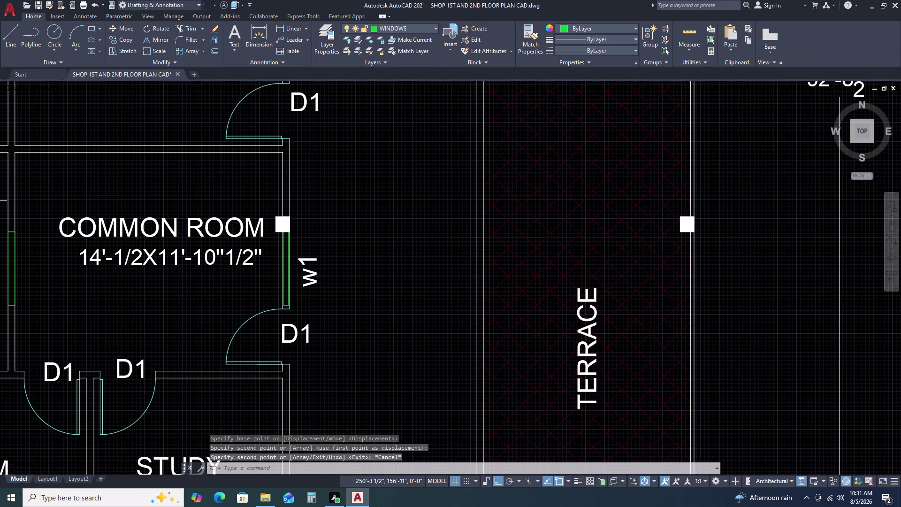
scroll(down, 3)
scroll(down, 3)
scroll(up, 3)
scroll(up, 3)
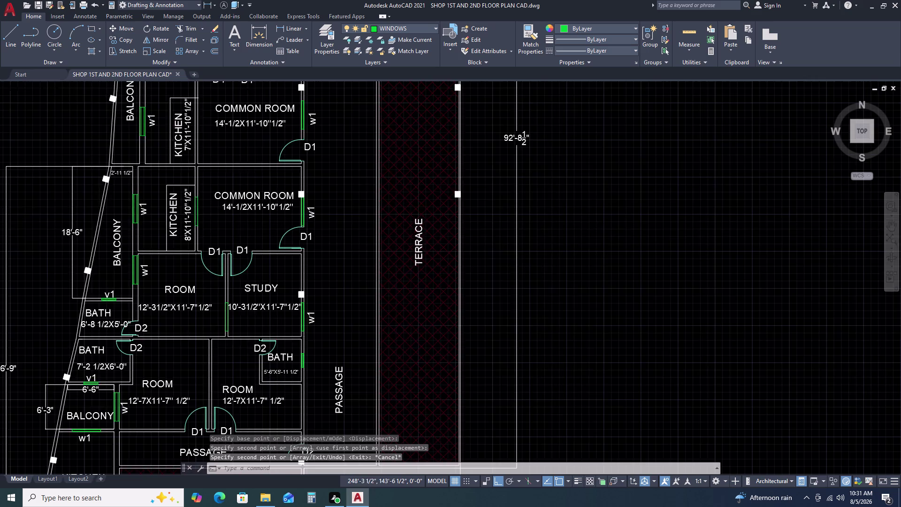
scroll(up, 3)
click(298, 262)
Copy the study-wall column square from its corner straight across to the terrace's outer edge.
click(320, 295)
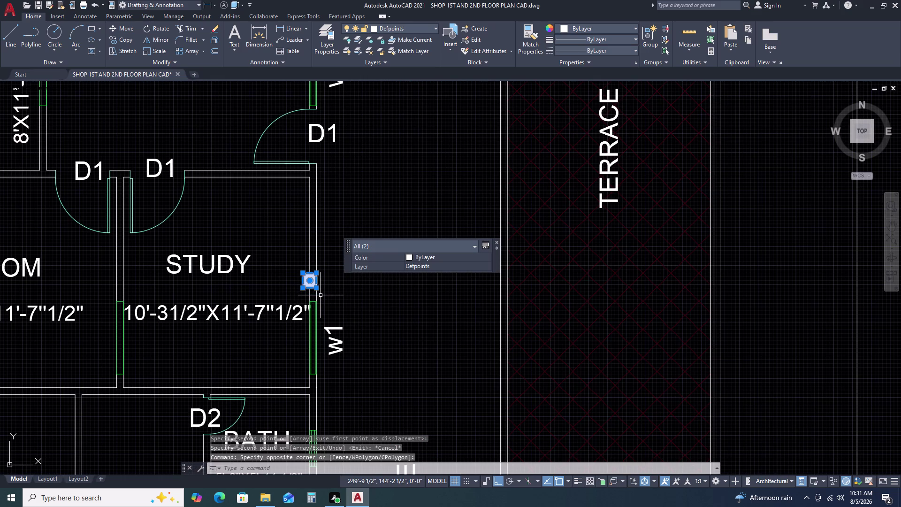
text(co)
key(space)
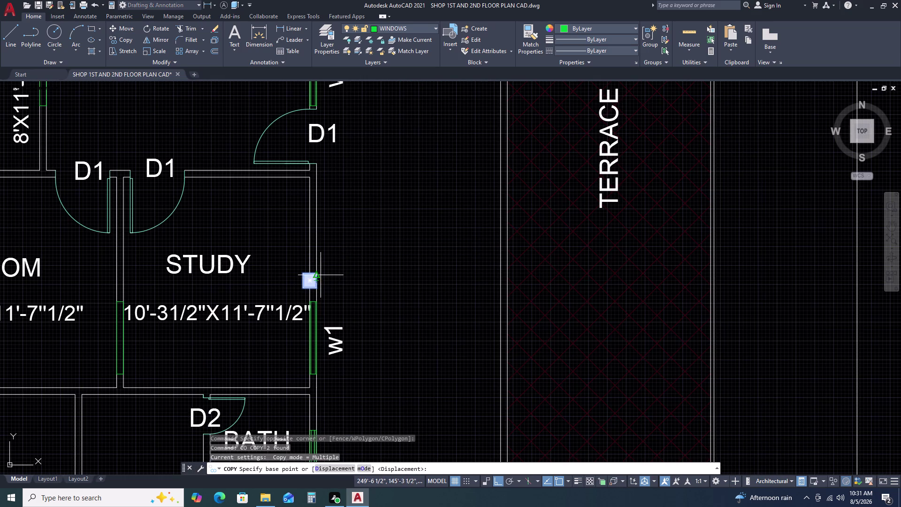
click(318, 273)
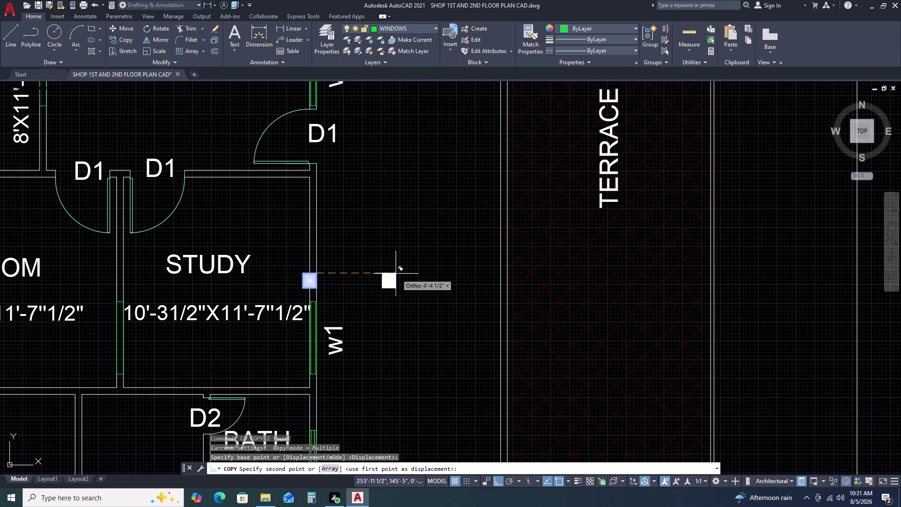
click(713, 272)
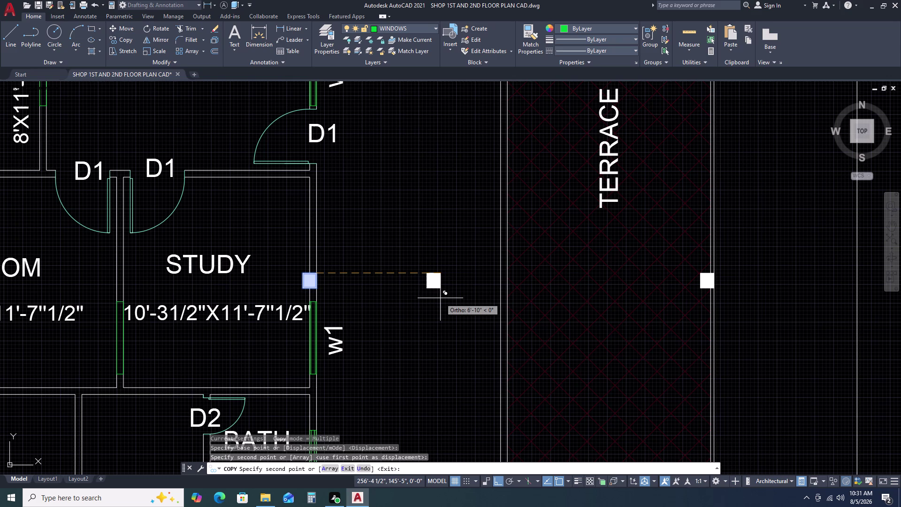
key(Escape)
scroll(down, 3)
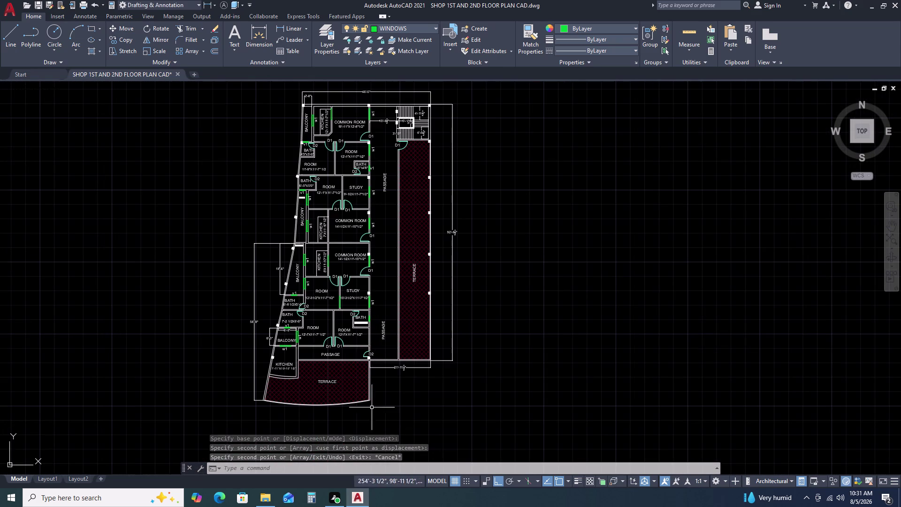
Window-select the D2 square, then delete and restore the short line through it.
scroll(up, 3)
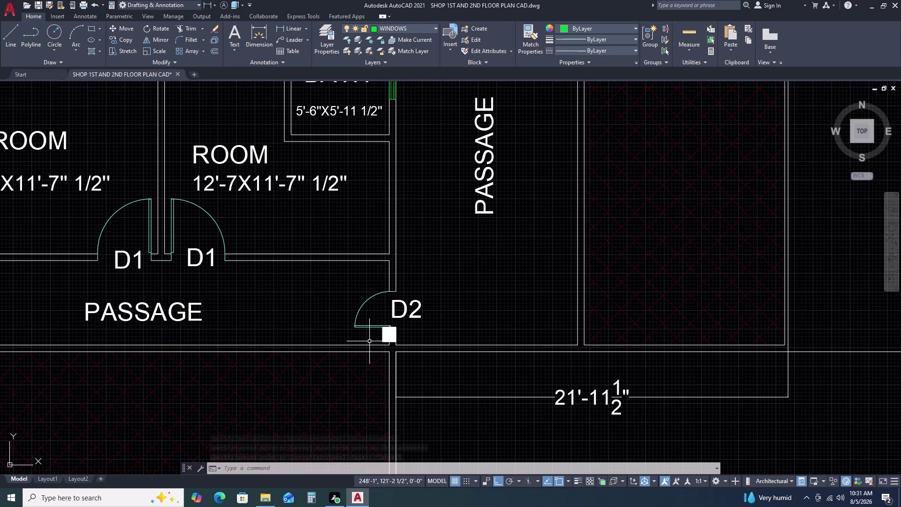
scroll(down, 3)
scroll(up, 3)
click(368, 311)
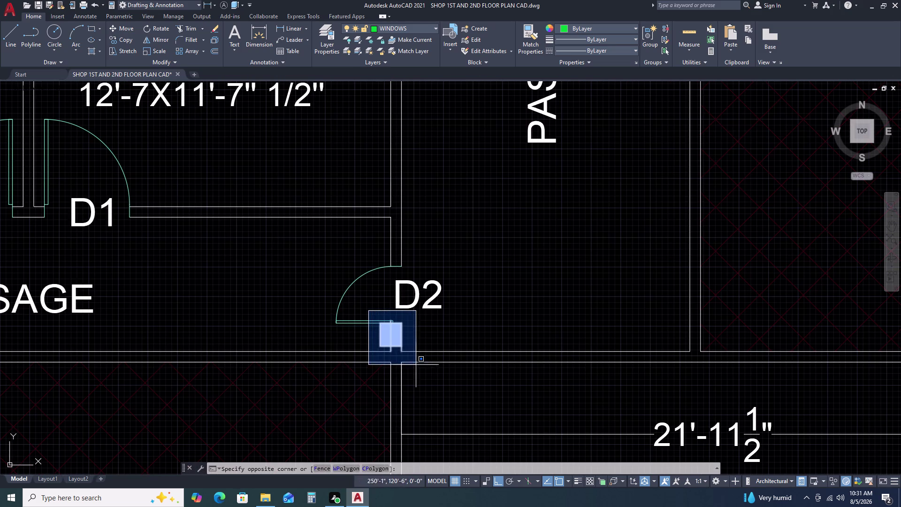
click(415, 354)
scroll(up, 3)
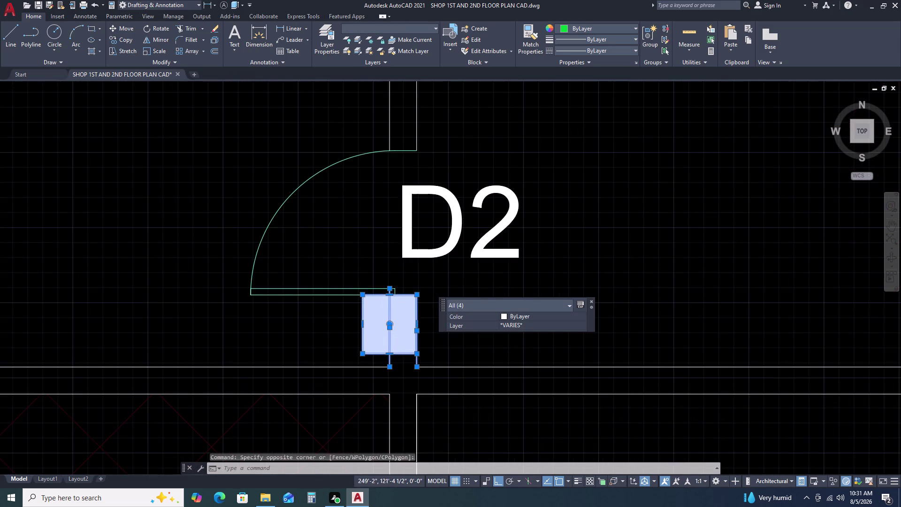
key(Escape)
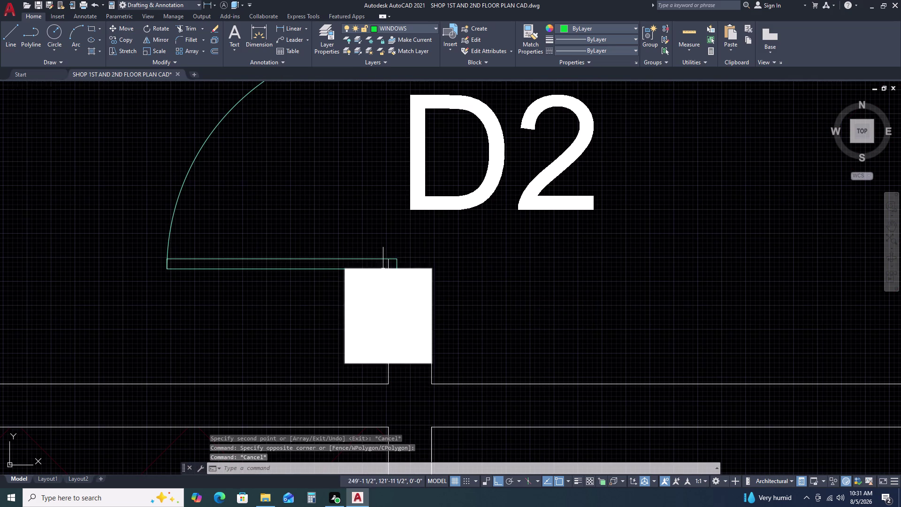
double_click(389, 263)
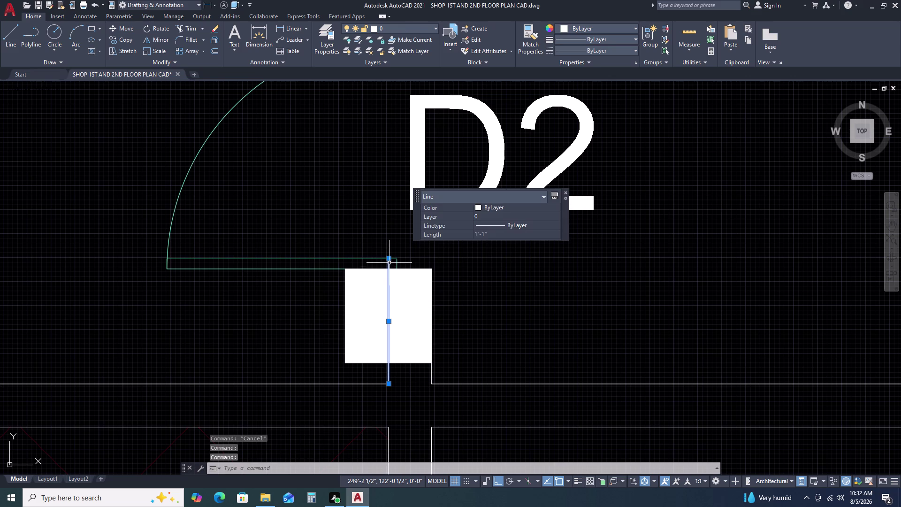
key(Delete)
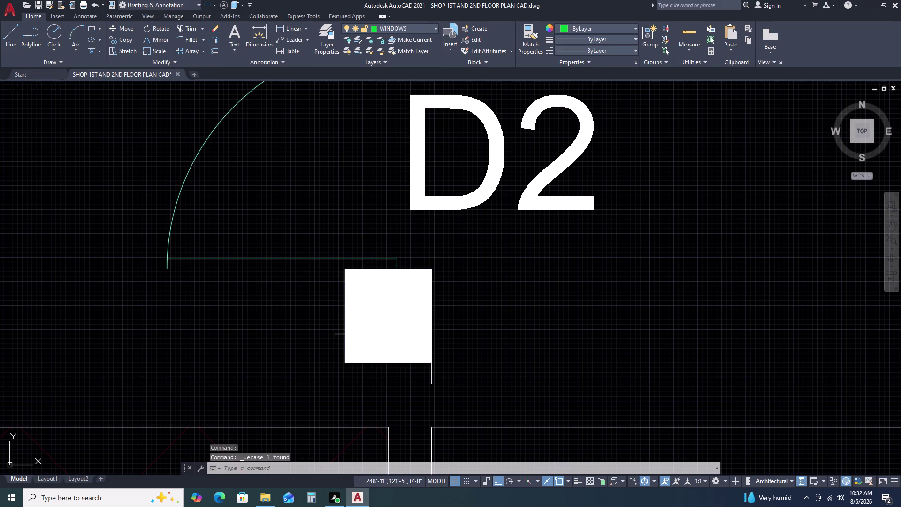
key(ctrl+z)
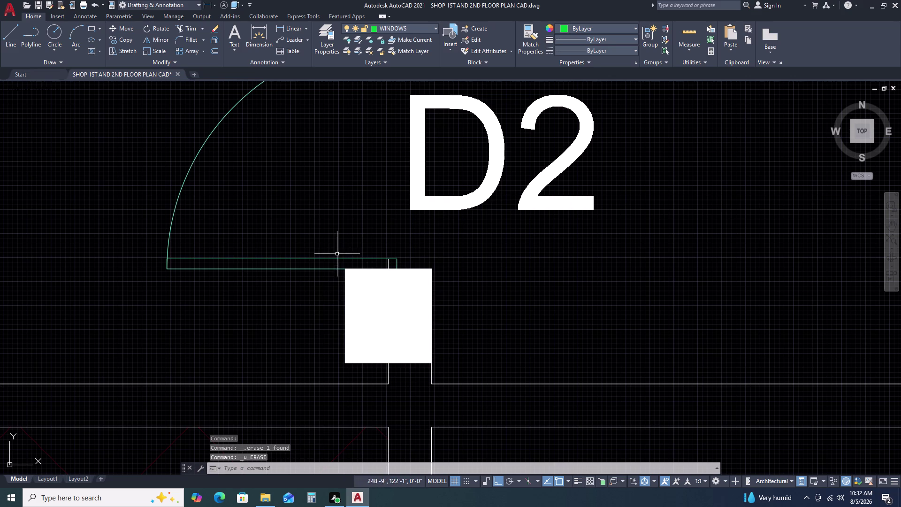
Copy the D2 door column square to the terrace's outer corner beside the passage.
click(336, 251)
click(438, 370)
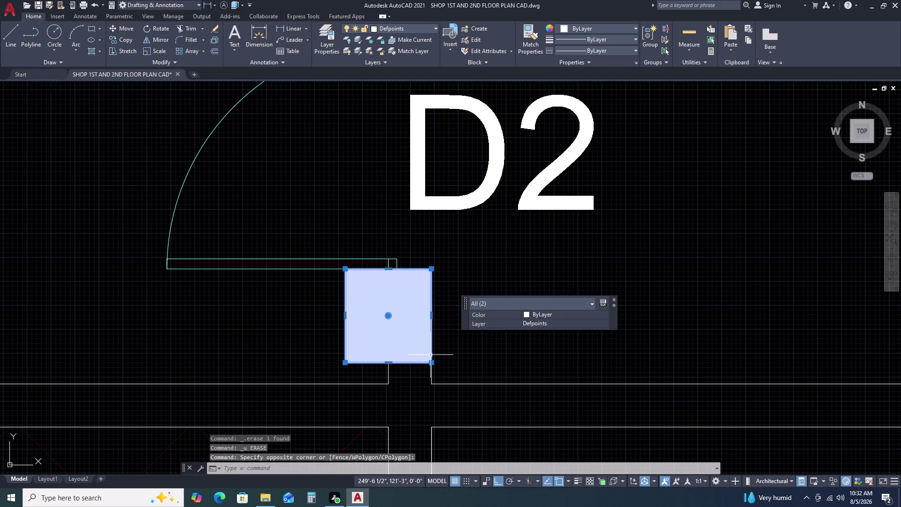
key(c)
key(o)
key(space)
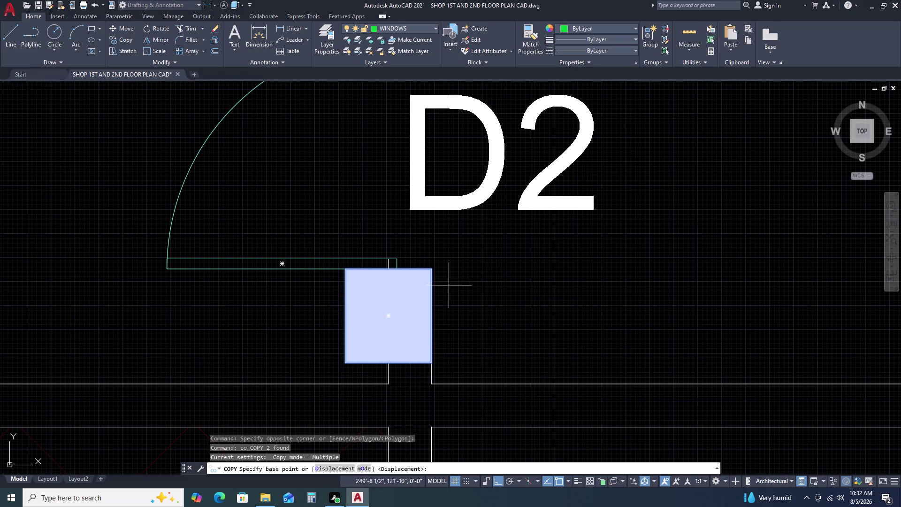
scroll(up, 3)
click(430, 268)
scroll(down, 3)
scroll(up, 3)
scroll(down, 3)
middle_drag(765, 265, 199, 310)
scroll(down, 3)
scroll(up, 3)
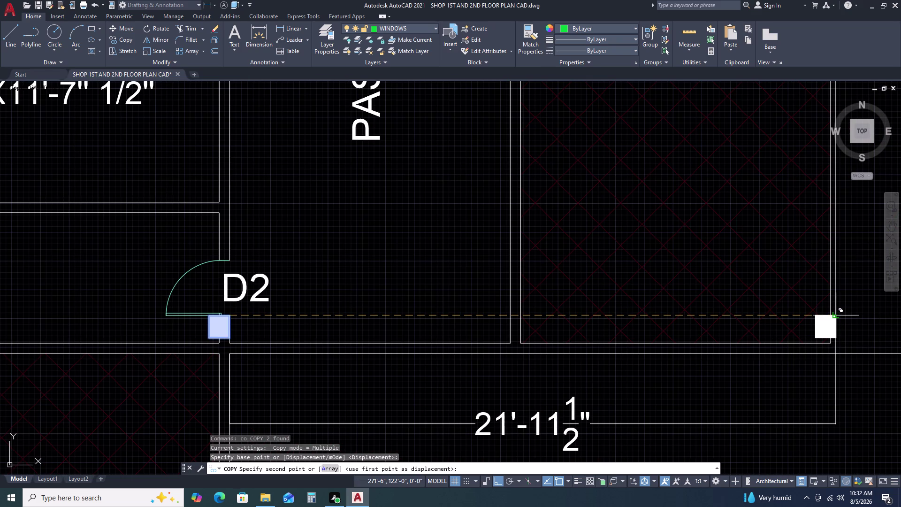
click(838, 317)
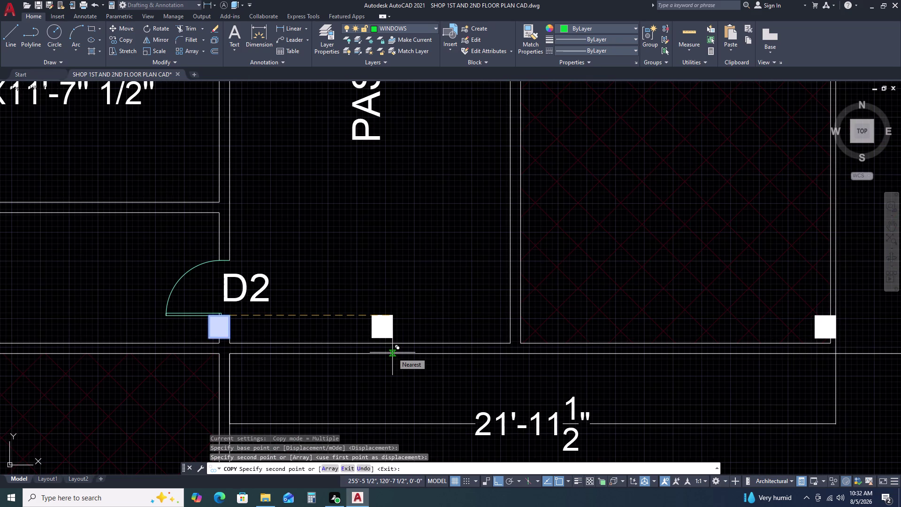
key(Escape)
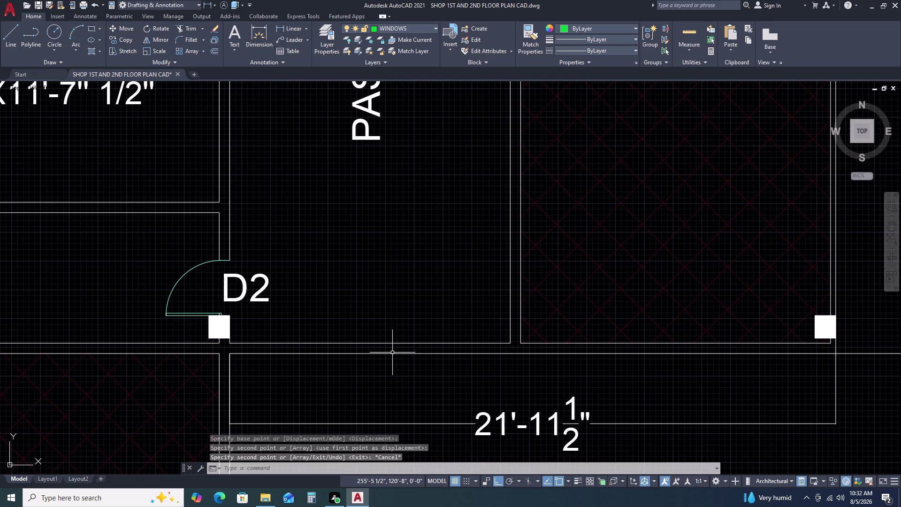
scroll(down, 3)
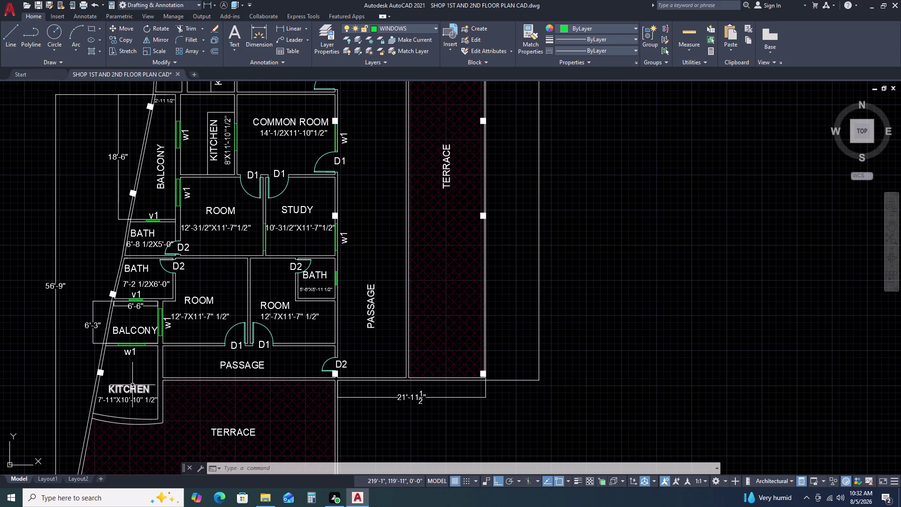
Draw an Ortho-off line from the lower balcony w1 window to the angled outer wall.
text(l)
key(space)
scroll(up, 3)
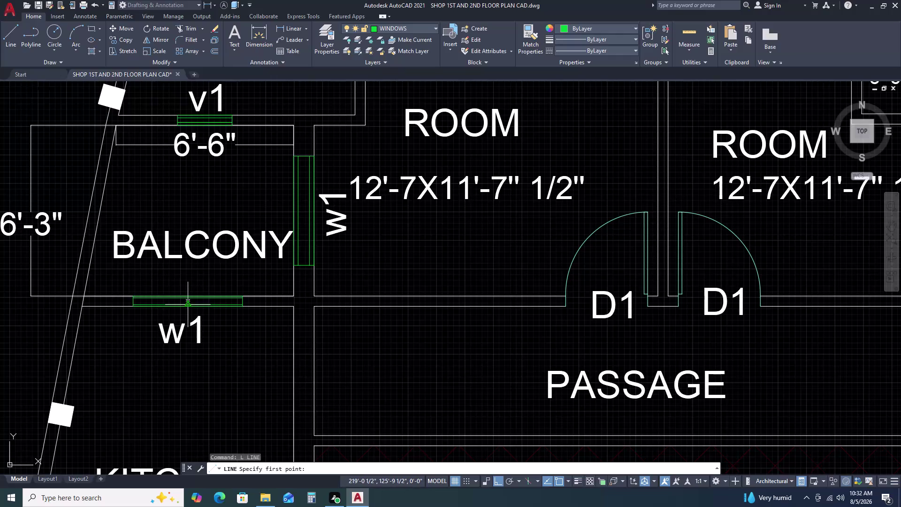
click(151, 307)
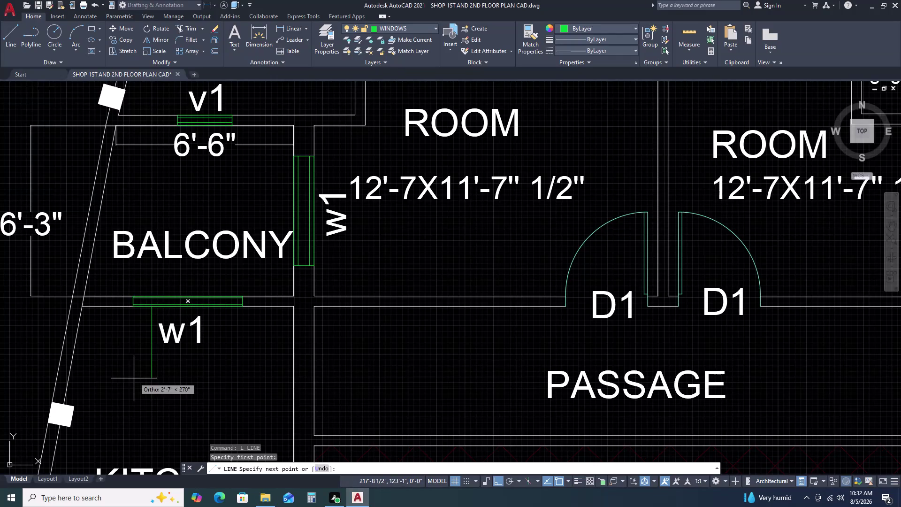
scroll(down, 3)
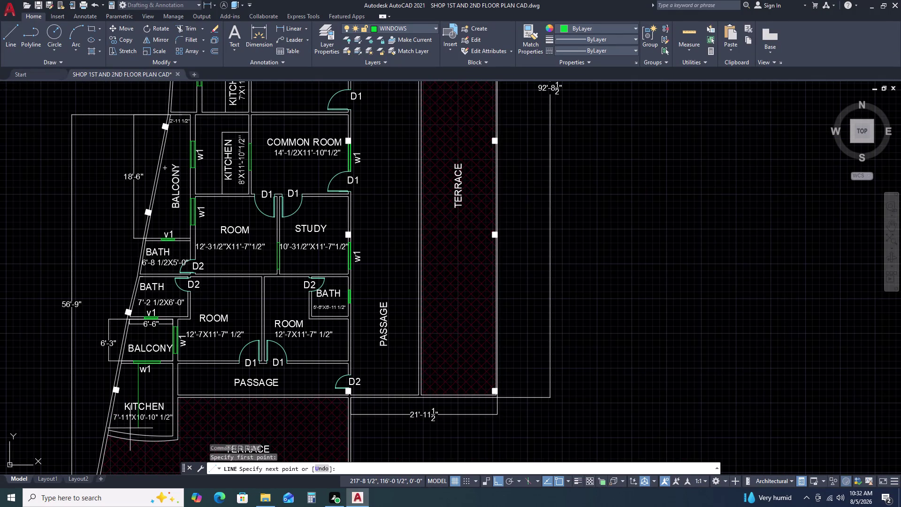
key(F8)
scroll(up, 3)
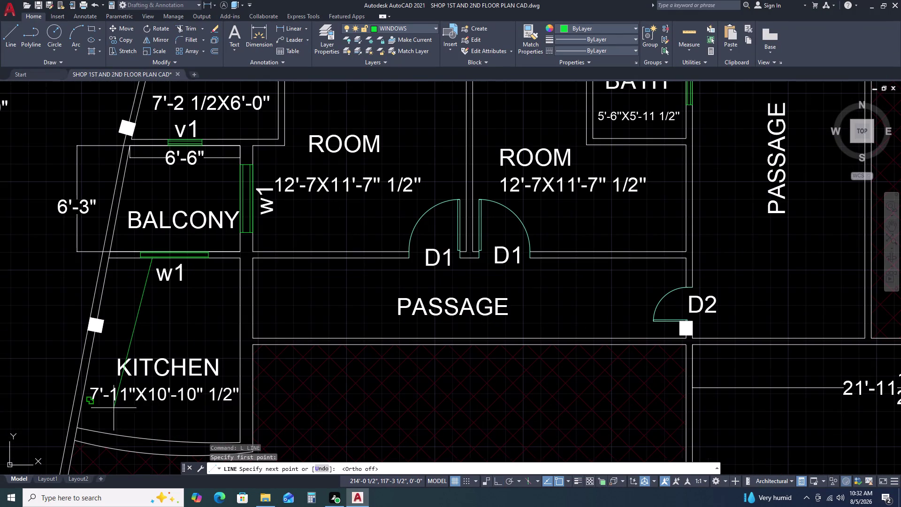
click(113, 406)
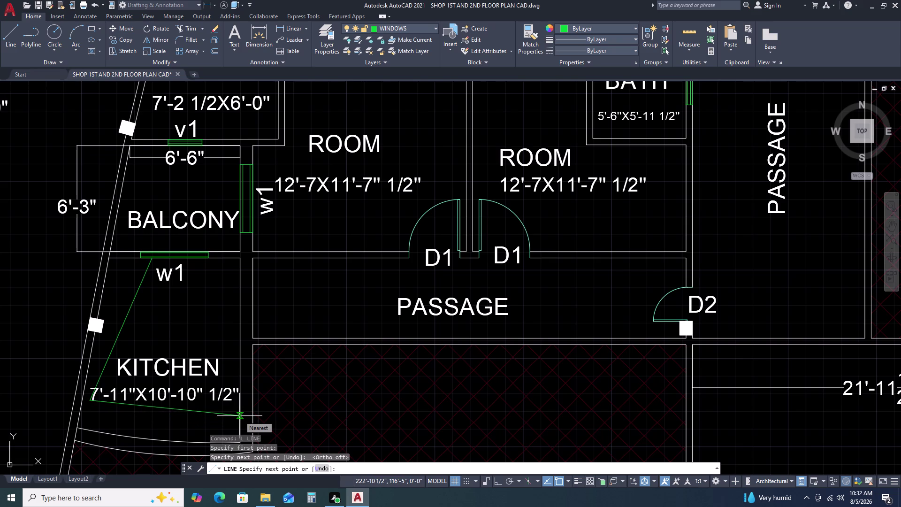
key(Escape)
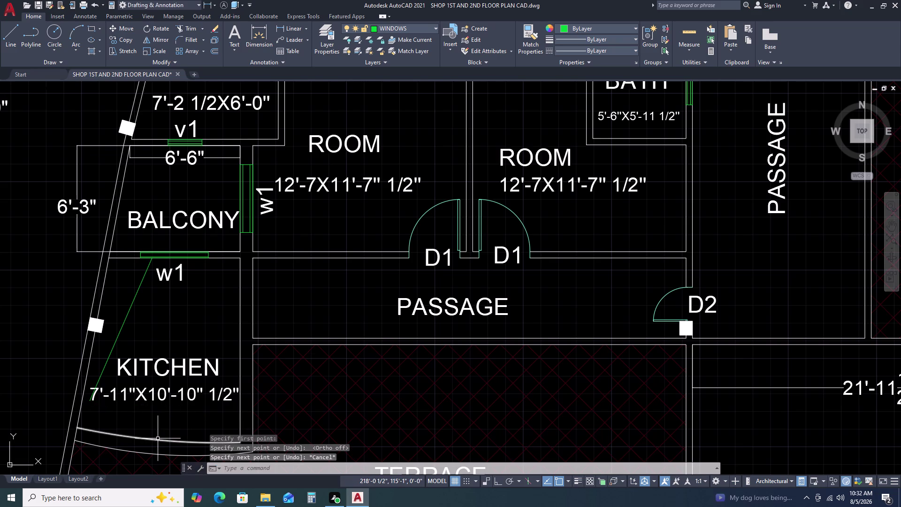
click(158, 438)
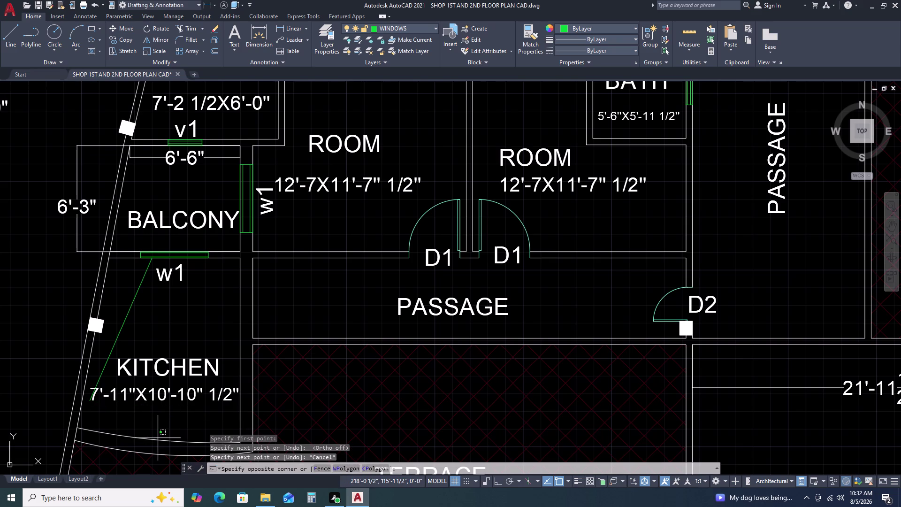
Offset the kitchen's curved wall outward by 1'.
click(157, 437)
click(152, 437)
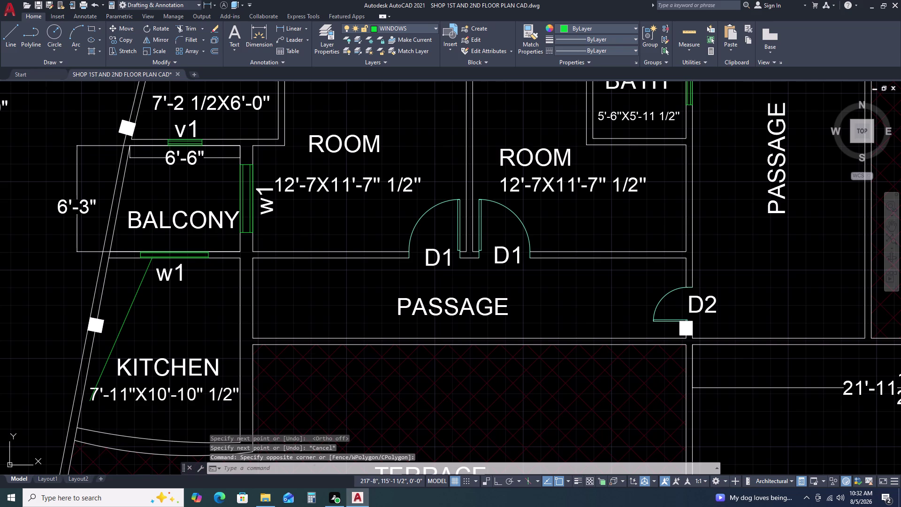
click(149, 441)
text(o)
key(space)
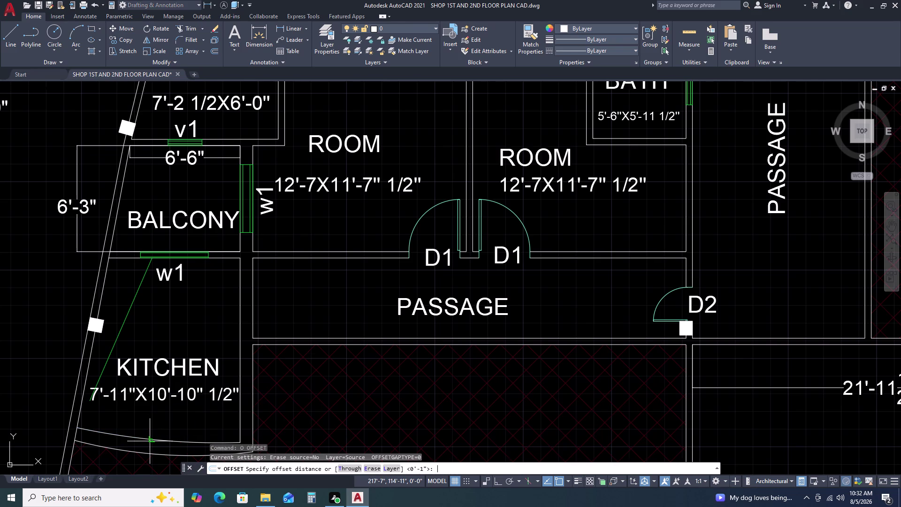
key(1)
key(apostrophe)
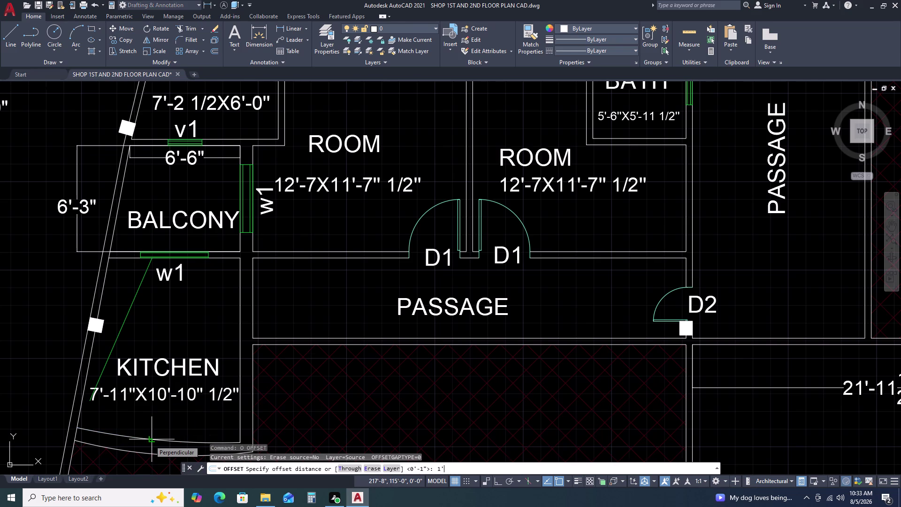
key(Return)
click(148, 407)
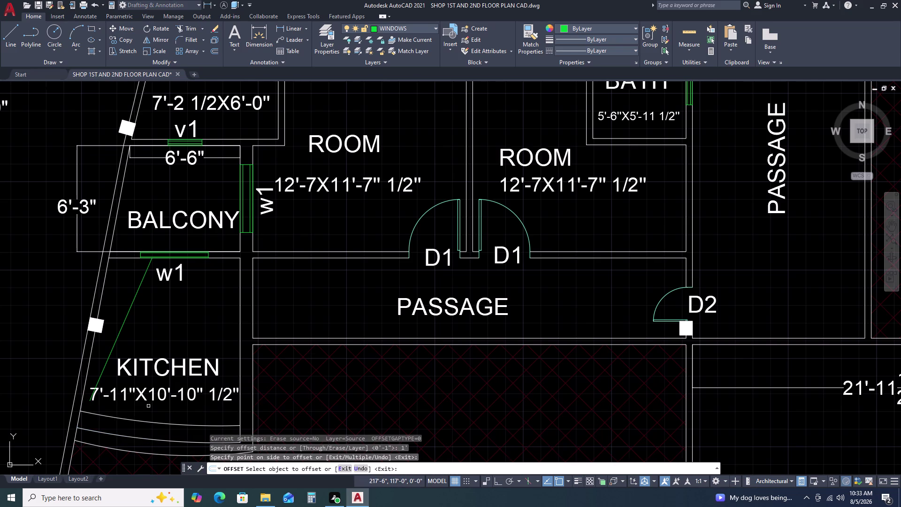
key(Escape)
Try moving the new arc's endpoint toward the slanted line, then cancel it.
click(133, 421)
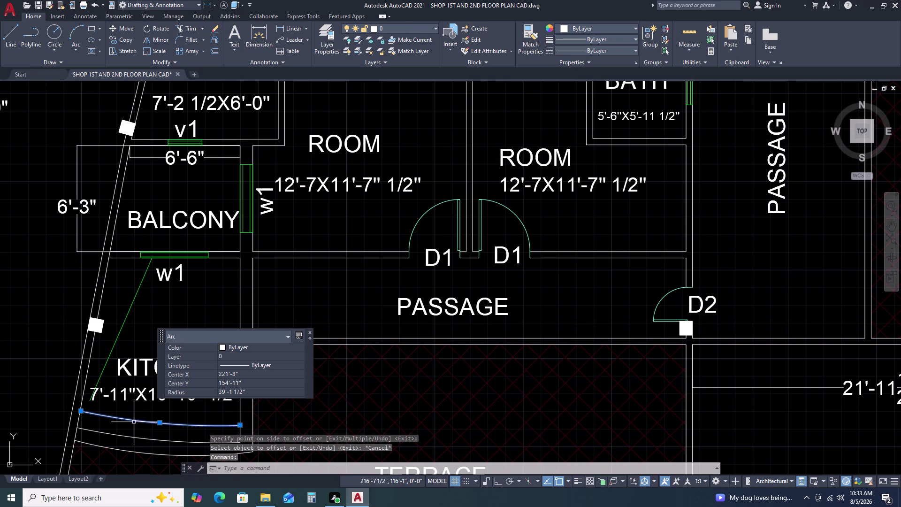
click(91, 400)
click(90, 402)
click(89, 411)
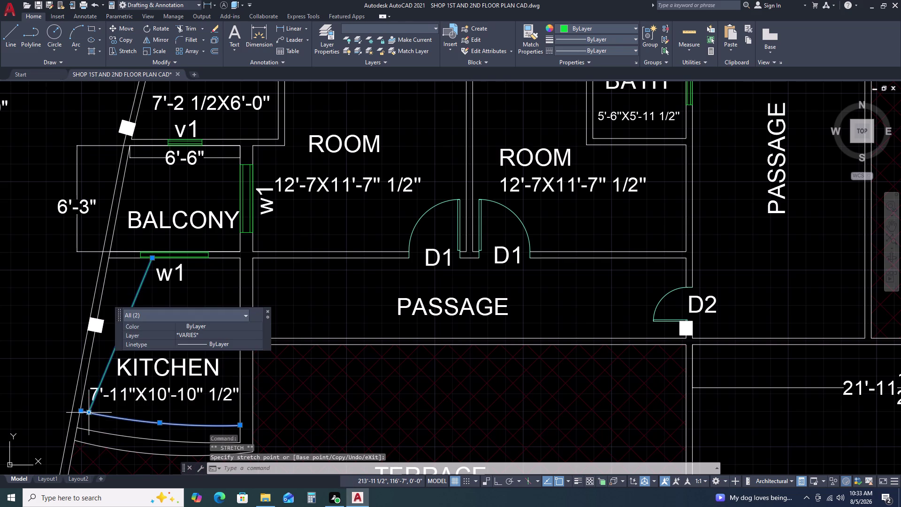
key(Escape)
key(Escape)
key(Escape)
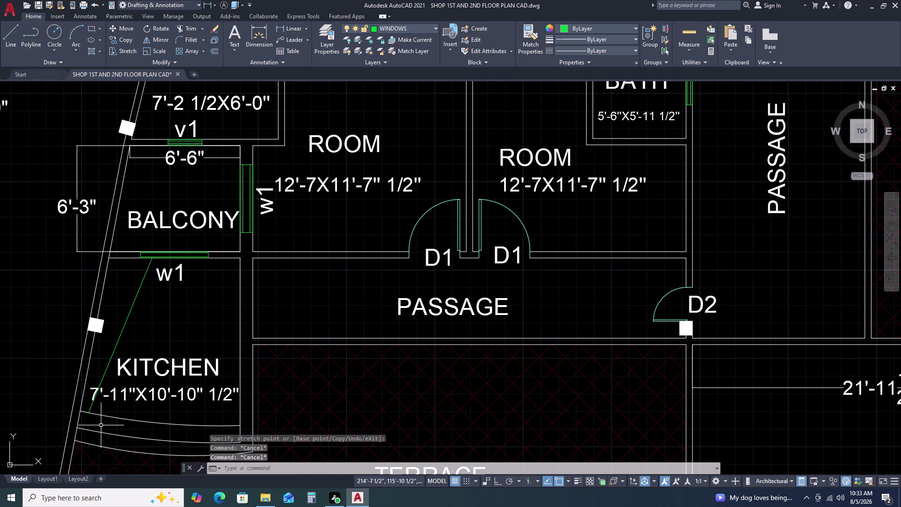
Trim the new arc's end back to the slanted wall line.
text(tr)
key(space)
scroll(up, 3)
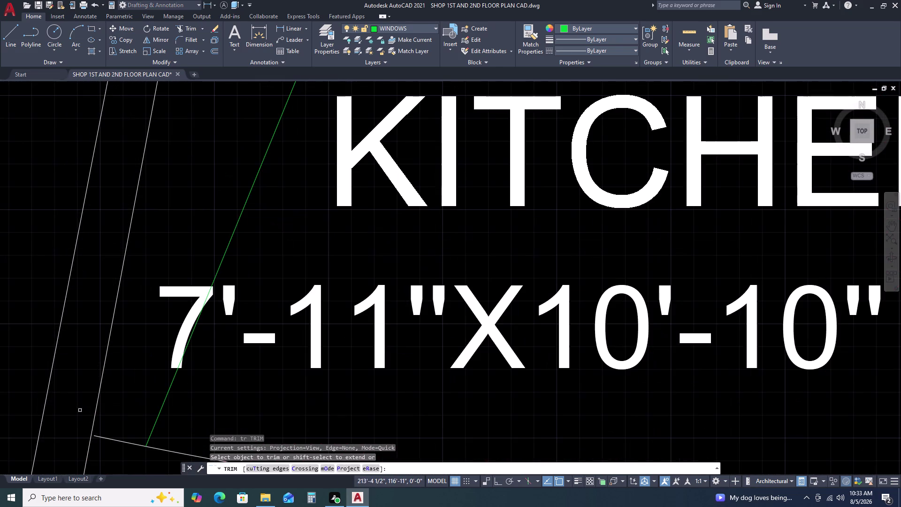
click(105, 437)
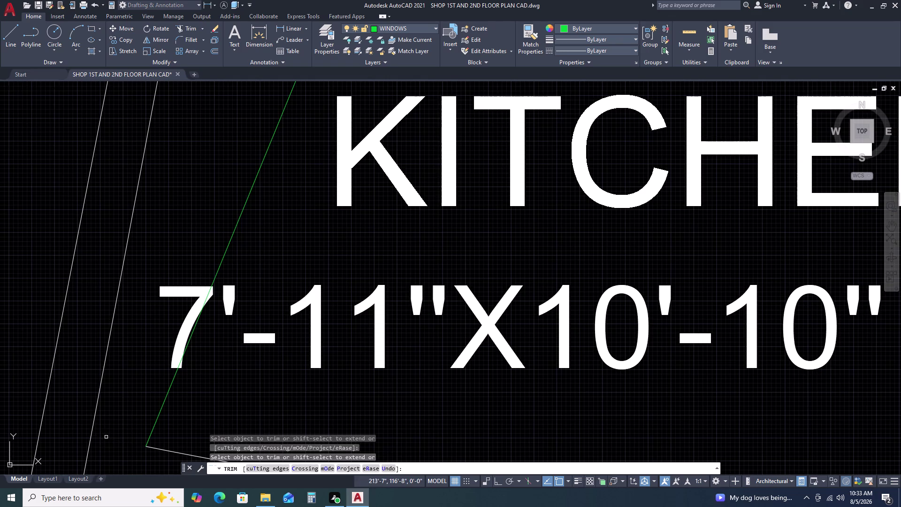
scroll(down, 3)
key(Escape)
scroll(down, 3)
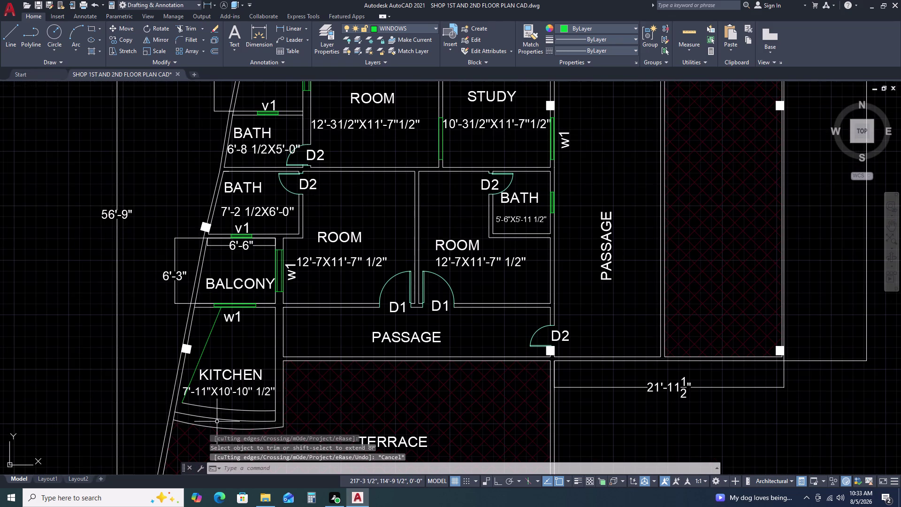
Match the existing wall's properties onto the new kitchen arc.
key(m)
text(a)
key(space)
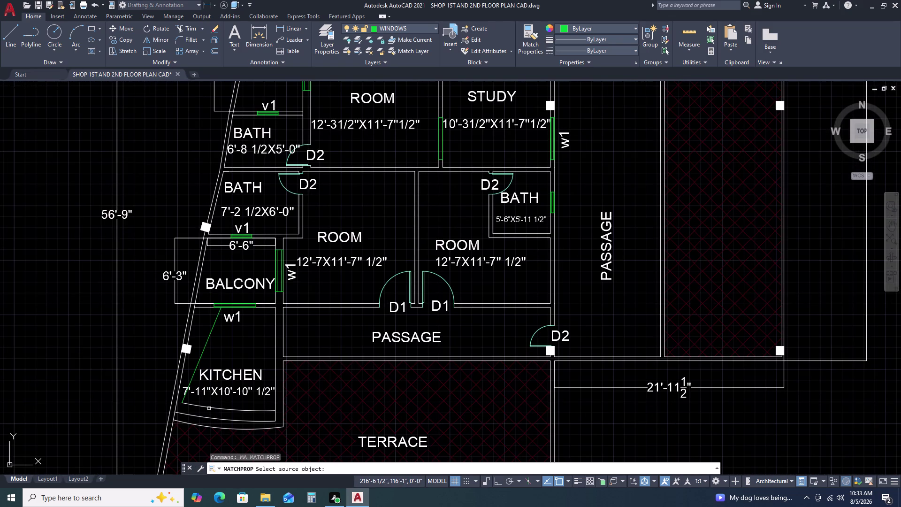
click(210, 407)
double_click(205, 350)
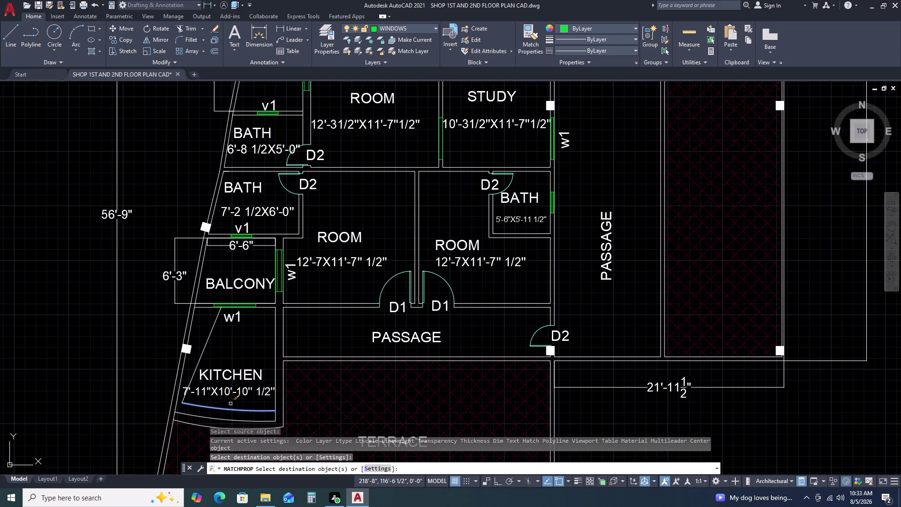
key(Escape)
scroll(down, 3)
scroll(up, 3)
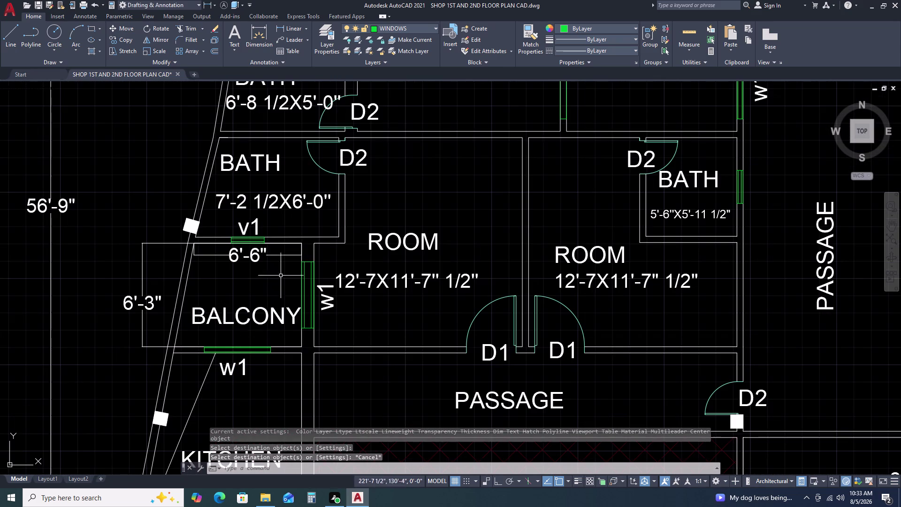
Start copying the balcony's w1 window lines from a picked base point.
click(293, 261)
click(317, 338)
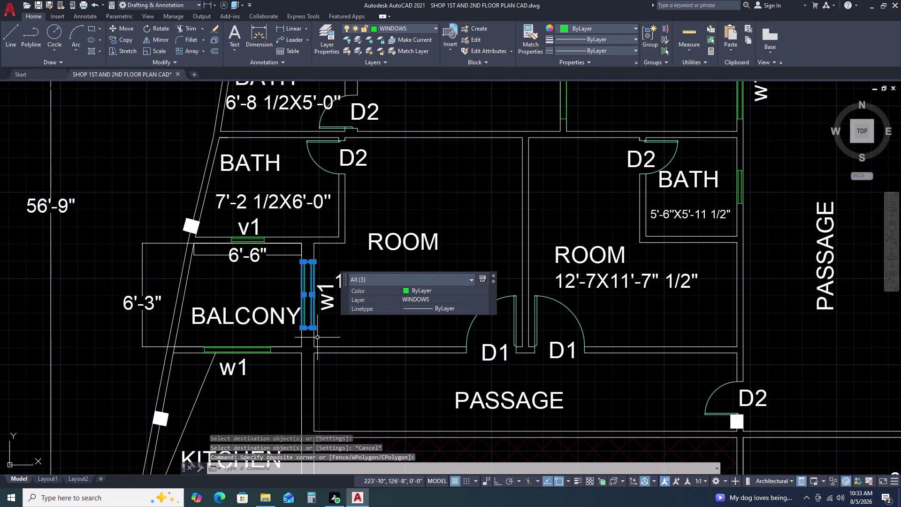
key(c)
text(o)
key(space)
click(312, 328)
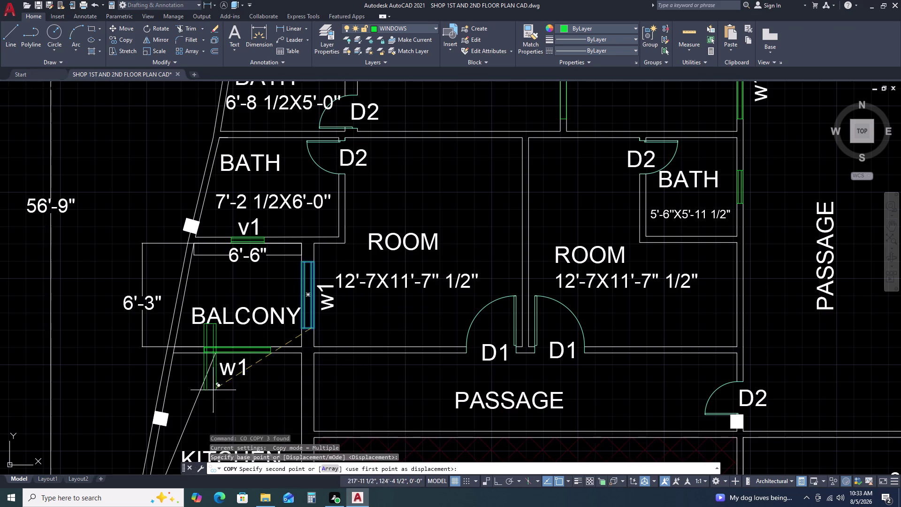
Place the window copy at the kitchen wall and rotate it to the arc's angle.
scroll(down, 3)
scroll(up, 3)
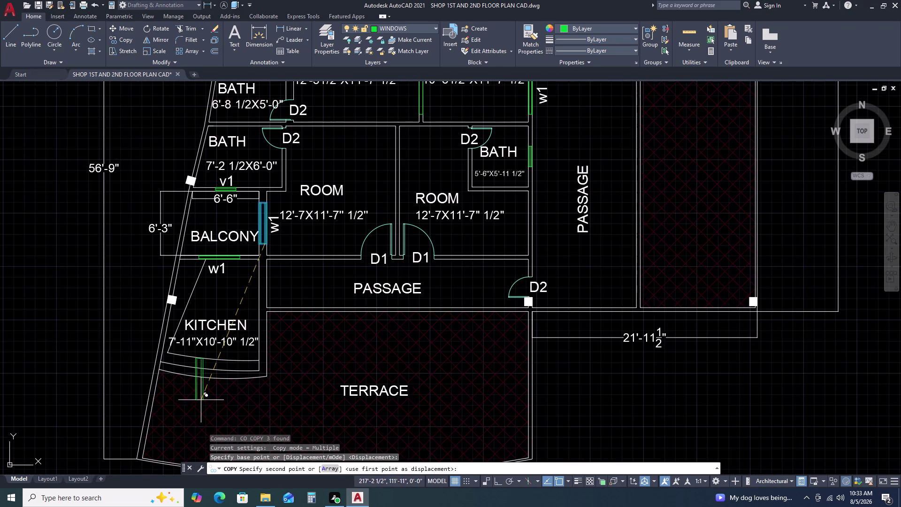
scroll(up, 3)
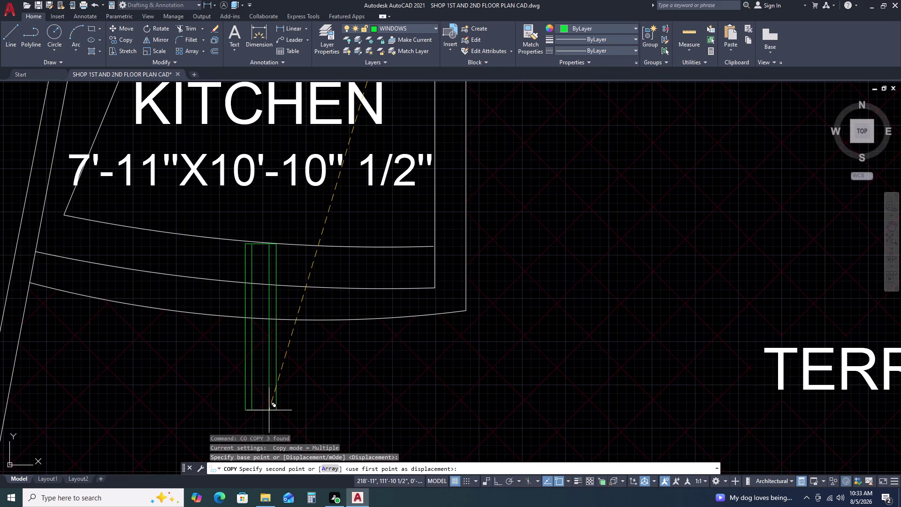
click(253, 411)
key(Escape)
double_click(282, 295)
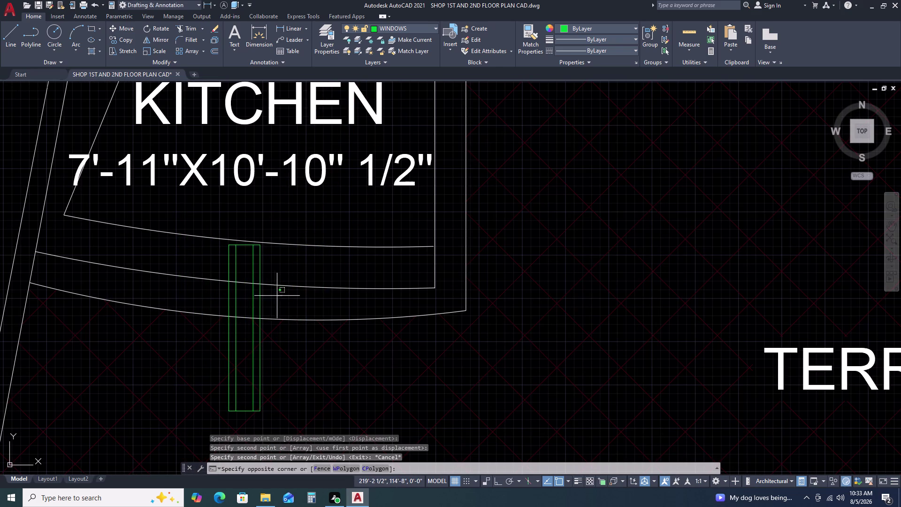
double_click(224, 295)
key(r)
text(o)
key(space)
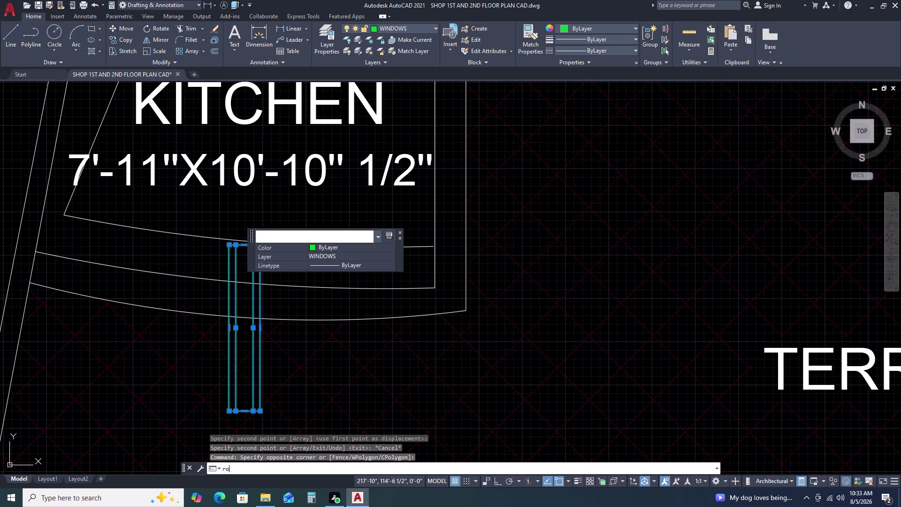
click(225, 300)
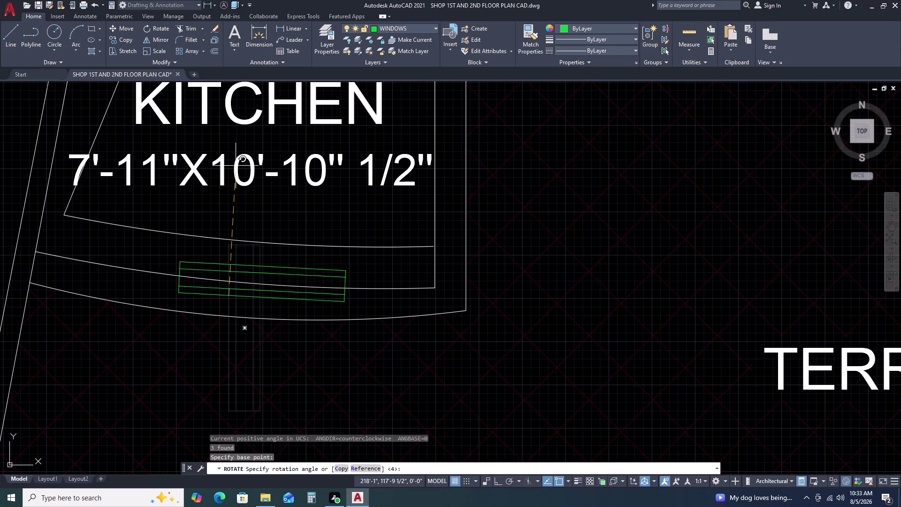
click(237, 153)
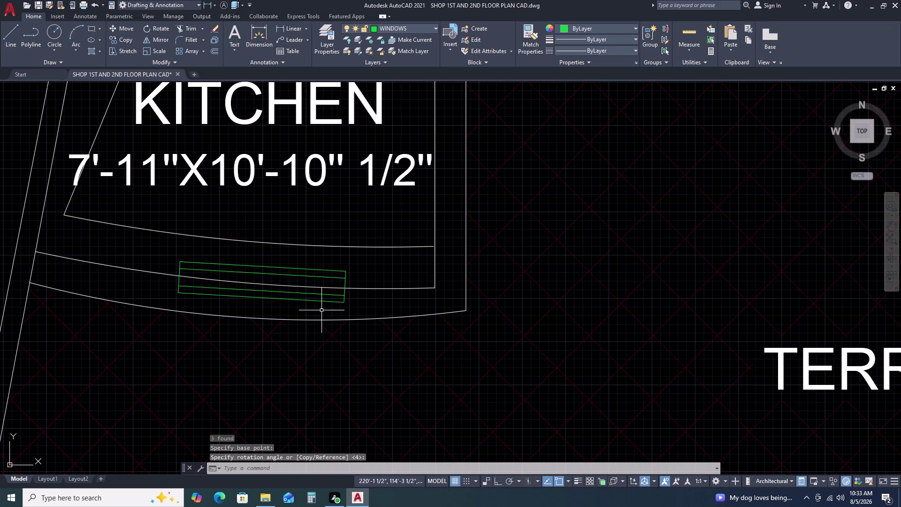
Move the rotated window onto the kitchen's curved outer wall.
click(170, 255)
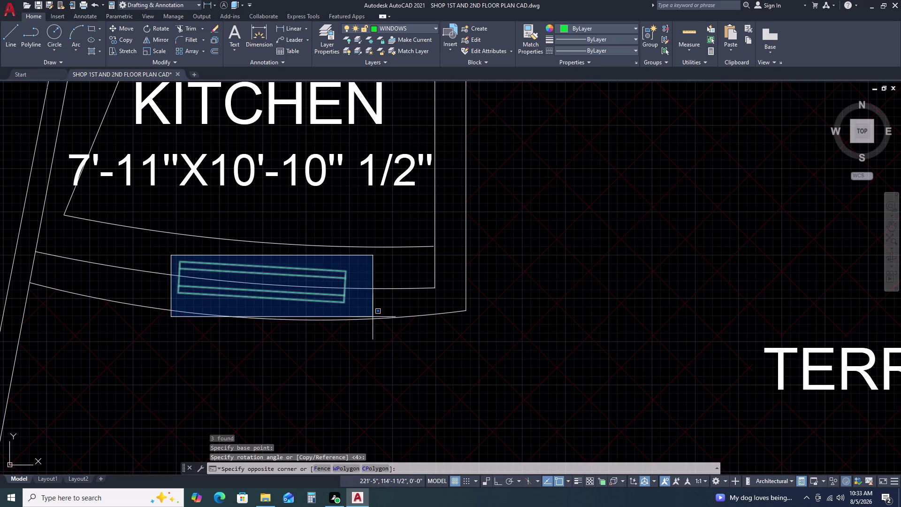
click(367, 315)
key(m)
key(space)
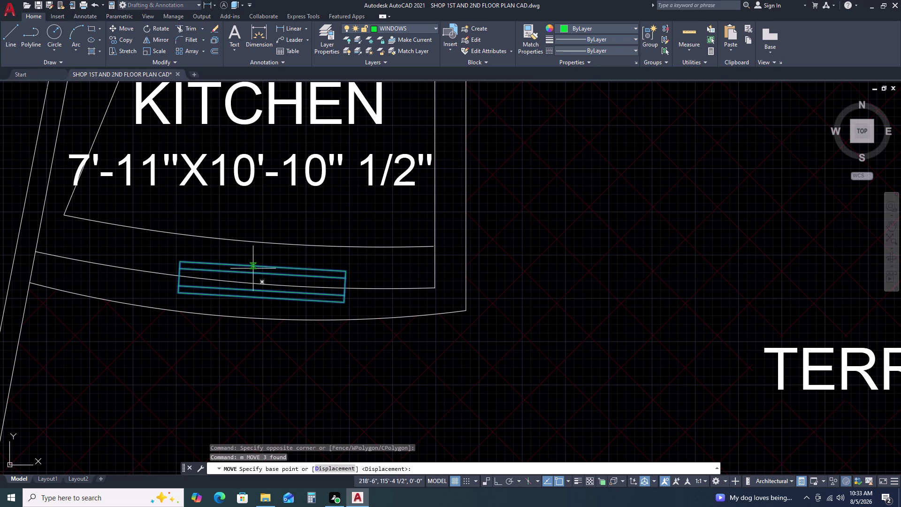
click(266, 265)
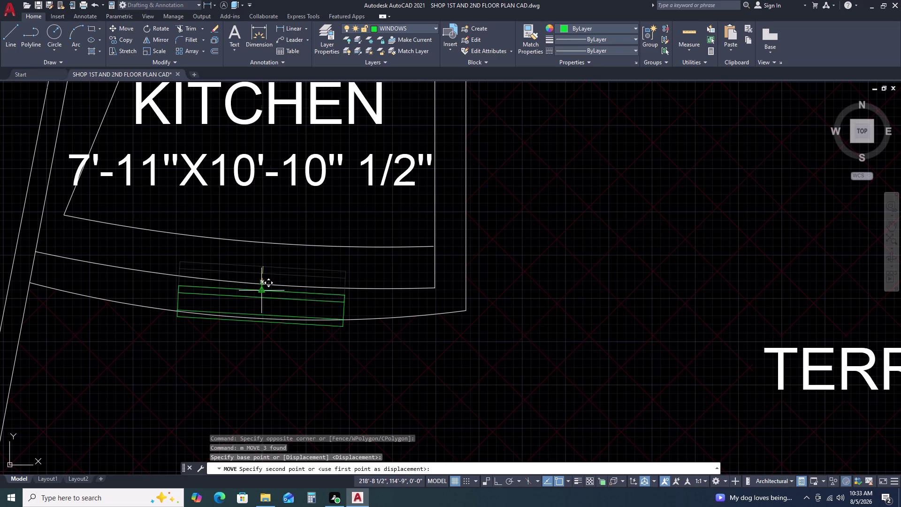
click(260, 282)
key(Escape)
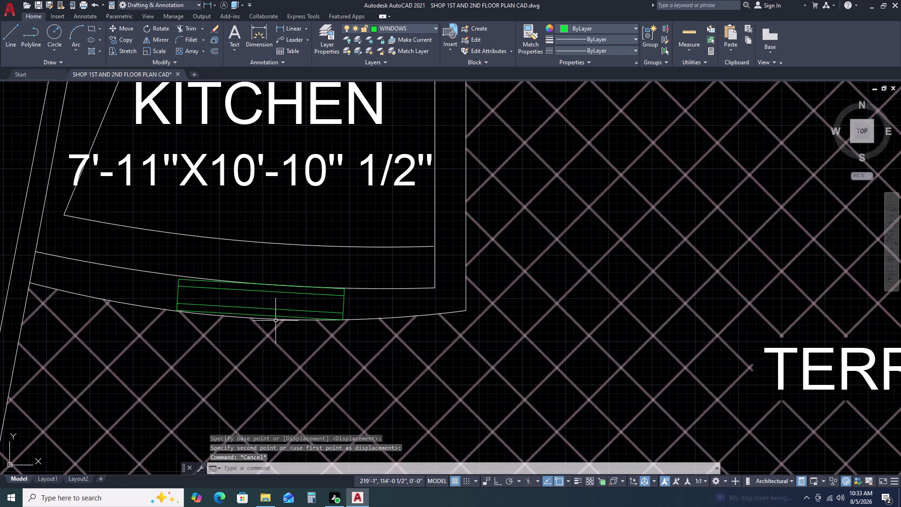
Reshape the curved wall arc by dragging one of its grips.
scroll(up, 3)
click(271, 317)
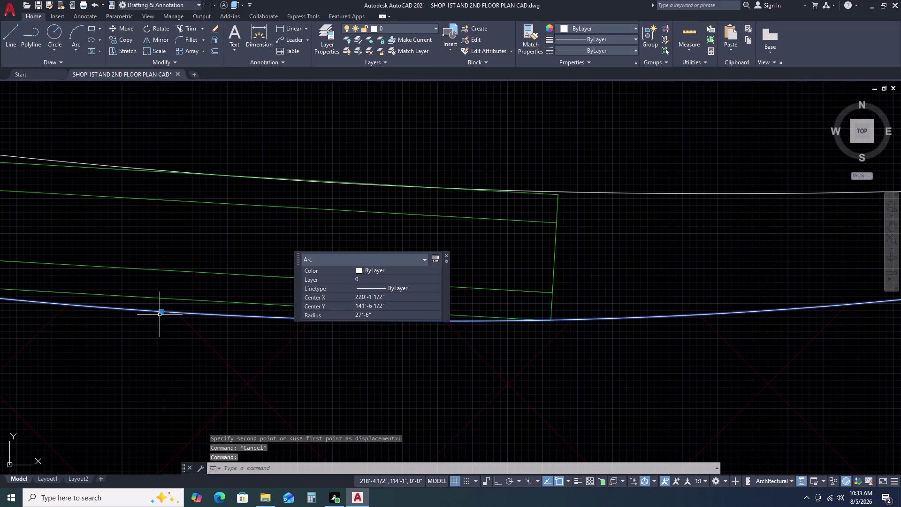
click(159, 311)
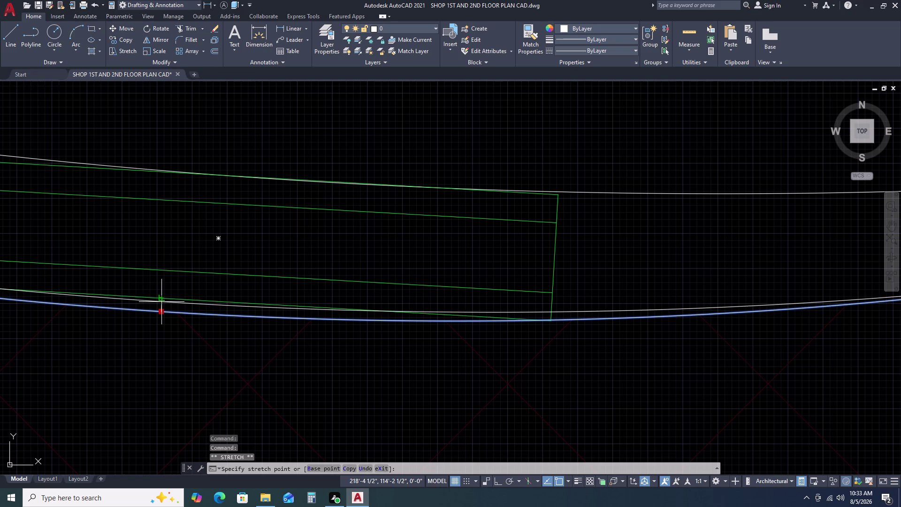
click(161, 300)
key(Escape)
scroll(down, 3)
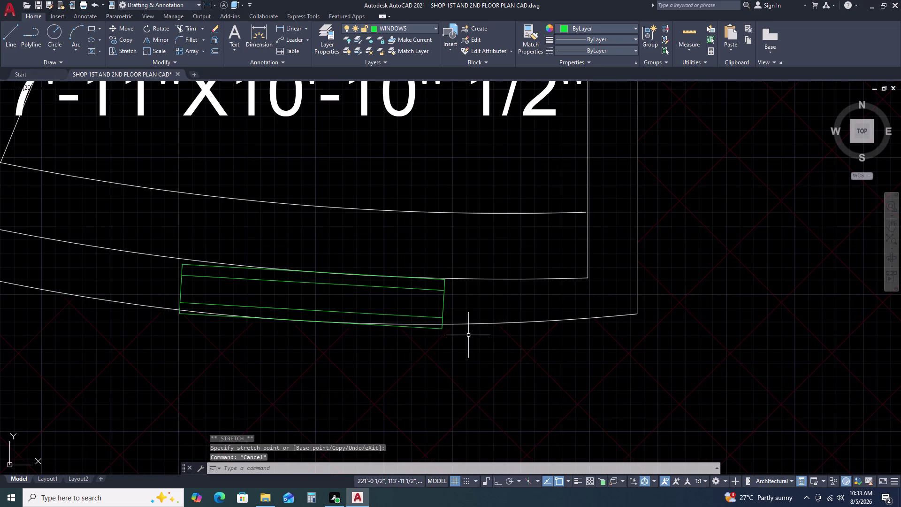
scroll(down, 3)
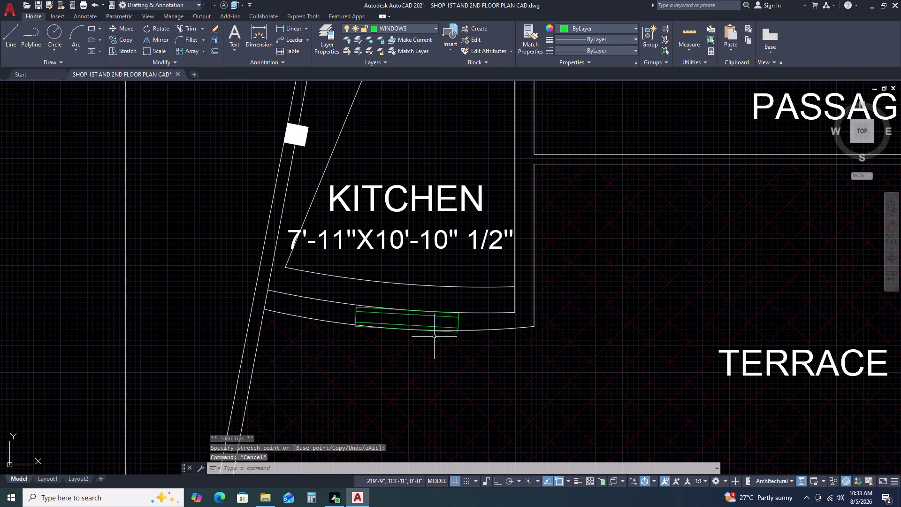
key(Escape)
scroll(down, 3)
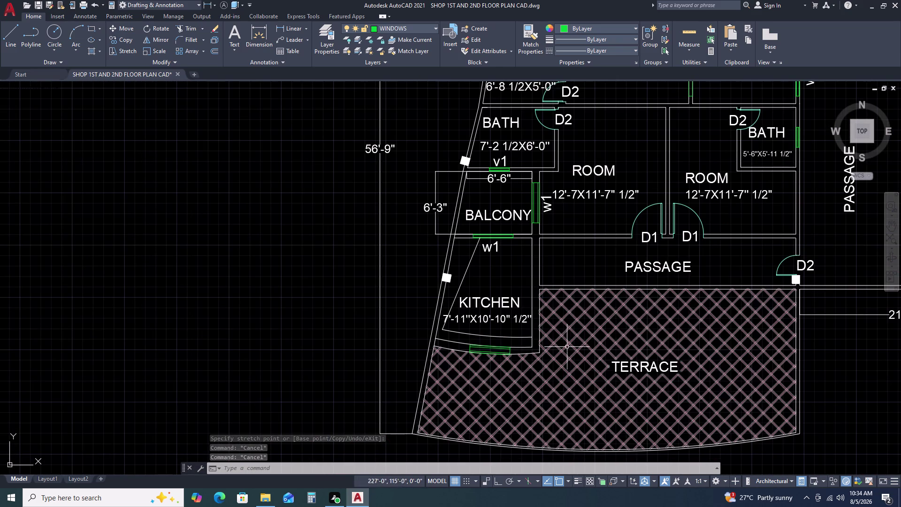
Delete the middle and lowest arcs under the kitchen.
scroll(up, 3)
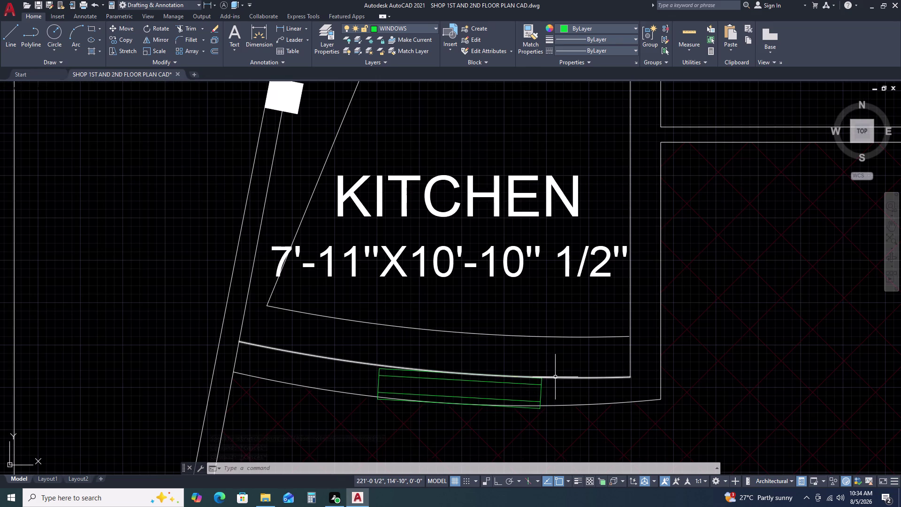
click(556, 377)
key(Delete)
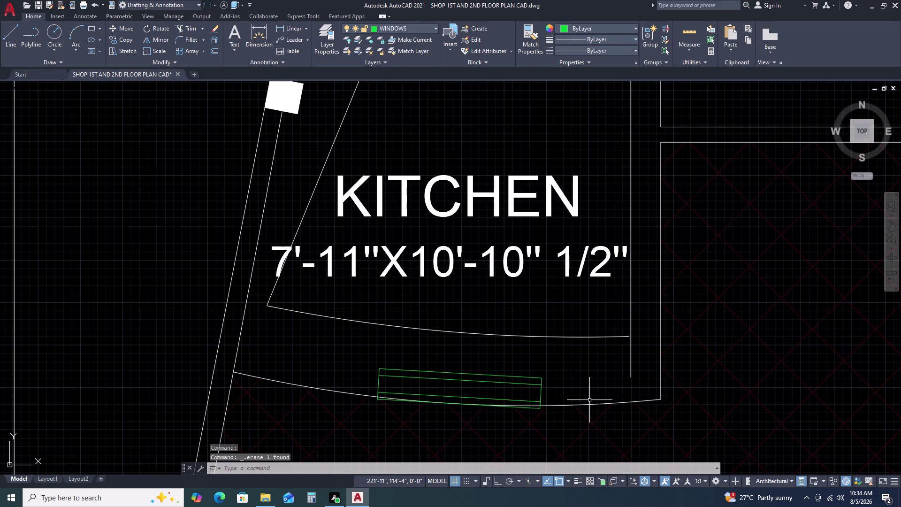
click(589, 403)
key(Delete)
Draw a straight wall line below the kitchen ending at the left wall.
text(l)
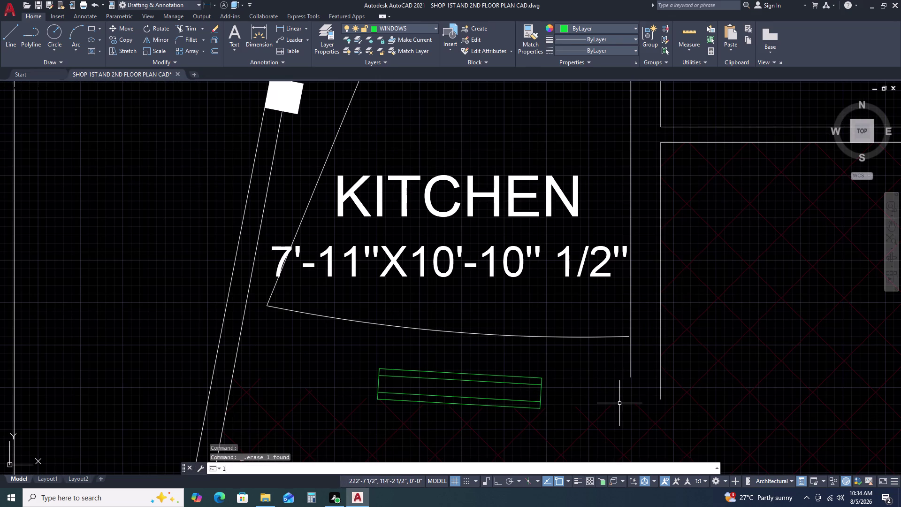
key(space)
drag(631, 375, 626, 375)
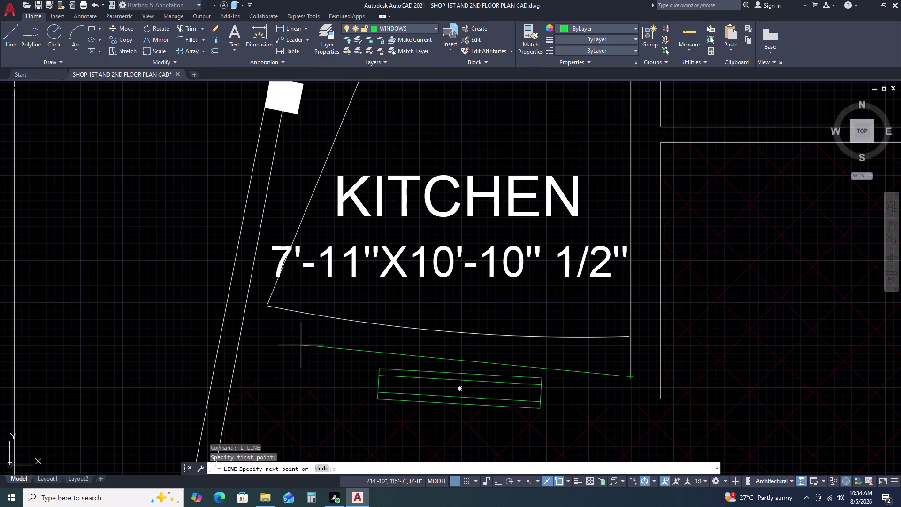
click(235, 342)
key(Escape)
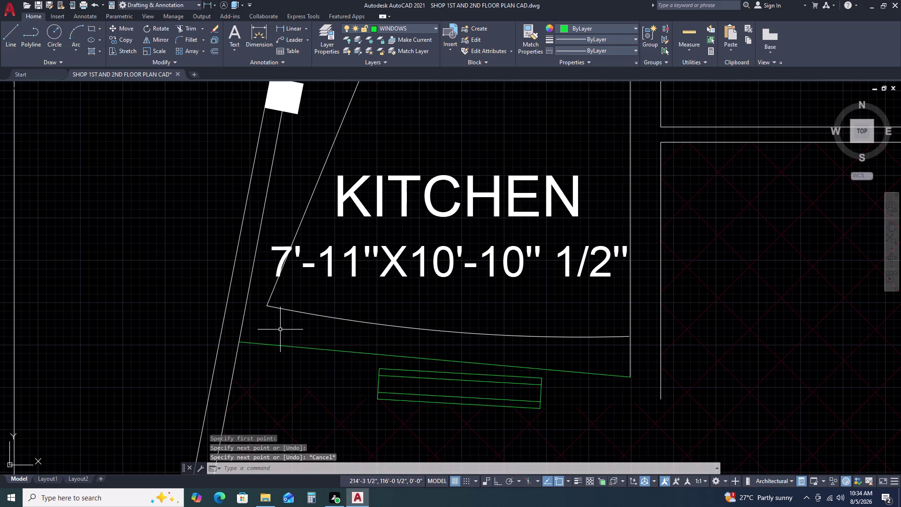
Offset the new line 9" to create the second wall line.
click(281, 330)
click(271, 350)
text(o)
key(space)
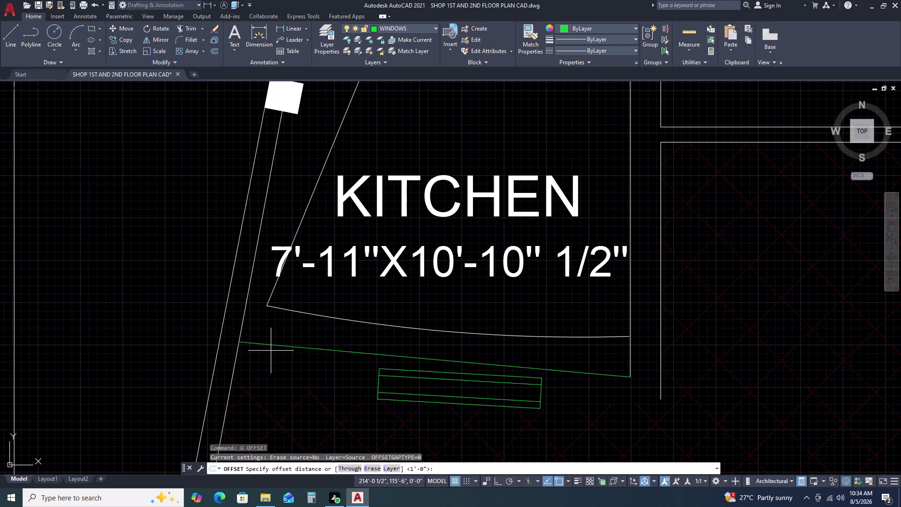
key(9)
key(Return)
click(262, 362)
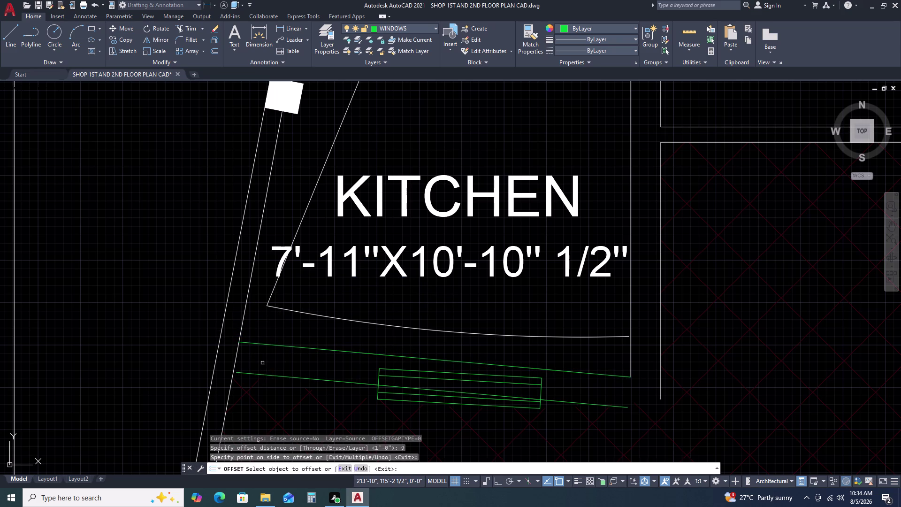
key(Escape)
Attempt a Fillet corner between the lower line and a second line.
text(f)
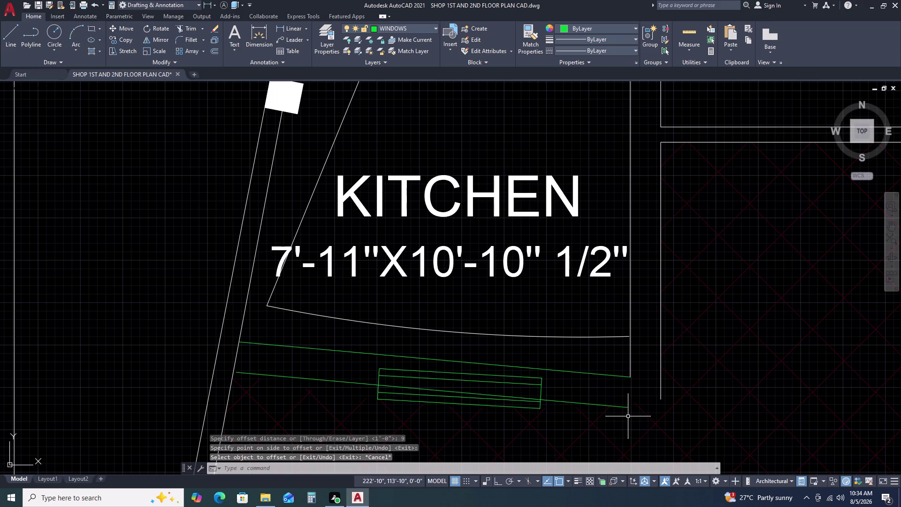
key(space)
click(625, 408)
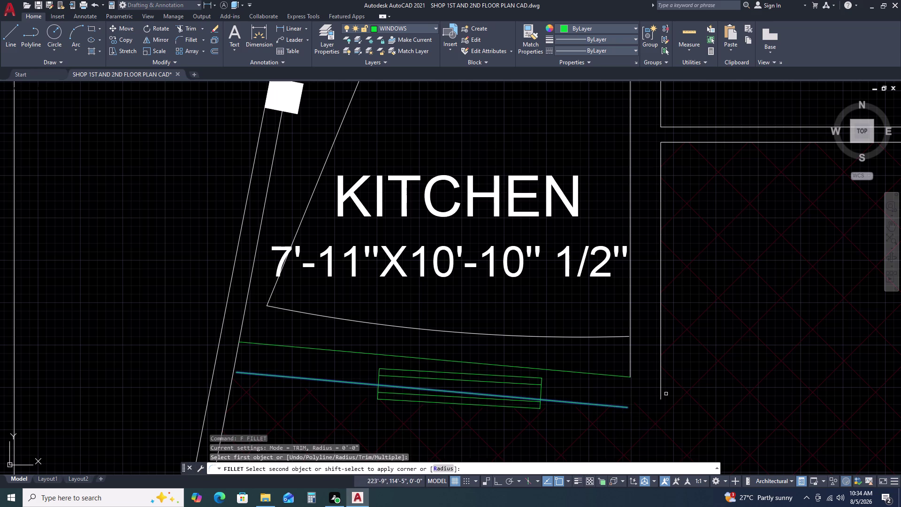
click(661, 396)
key(Escape)
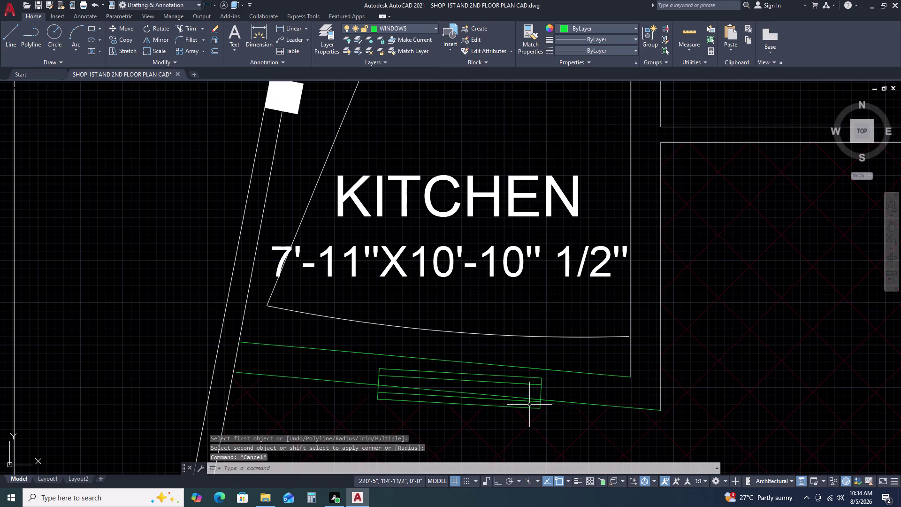
Select the window rectangle for moving.
click(554, 390)
drag(554, 389, 547, 386)
click(496, 373)
text(m)
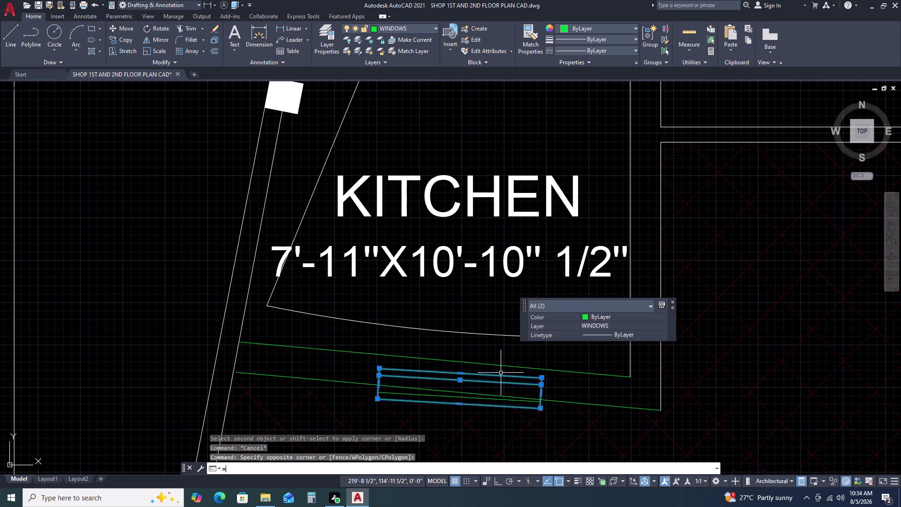
key(space)
key(Escape)
Move the three-line window against the upper wall line, then reselect it.
click(374, 362)
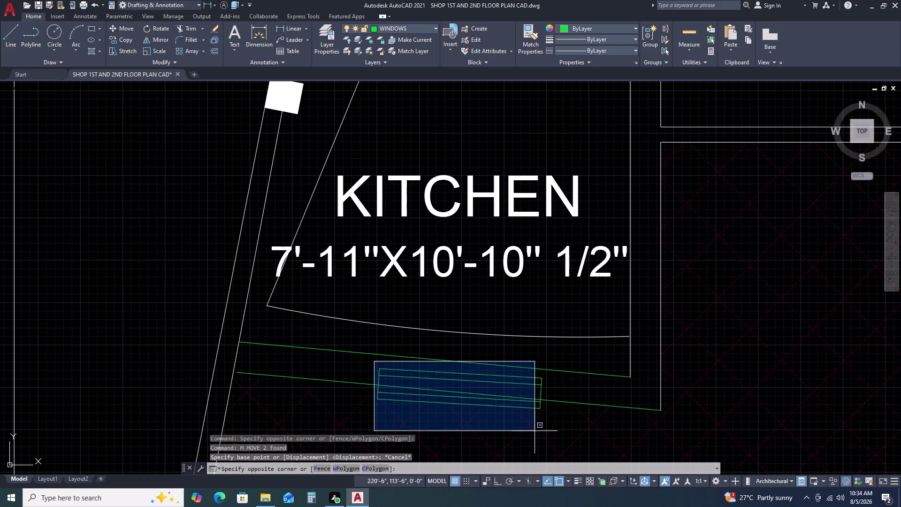
click(558, 424)
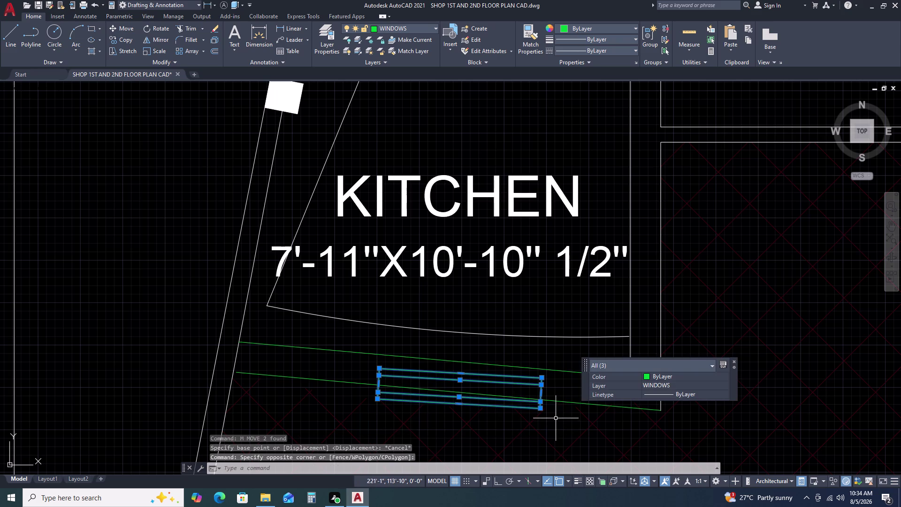
text(m)
key(space)
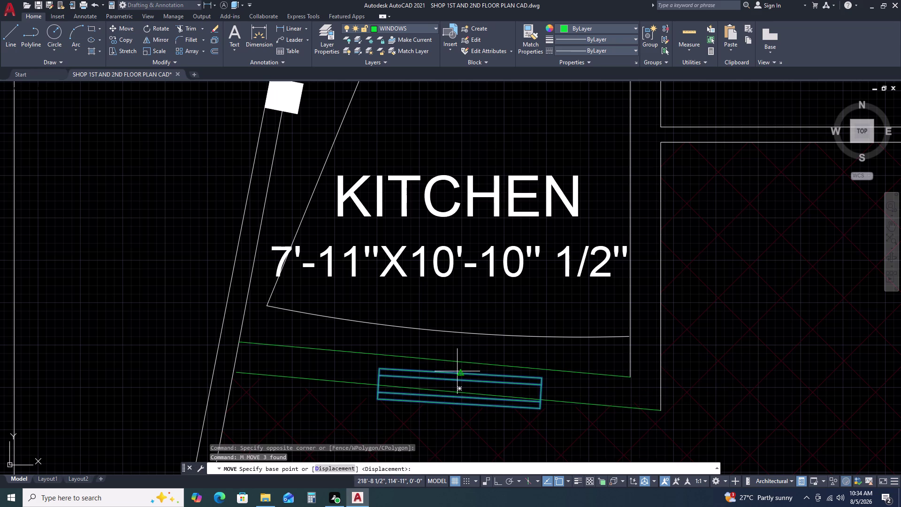
click(457, 372)
click(460, 362)
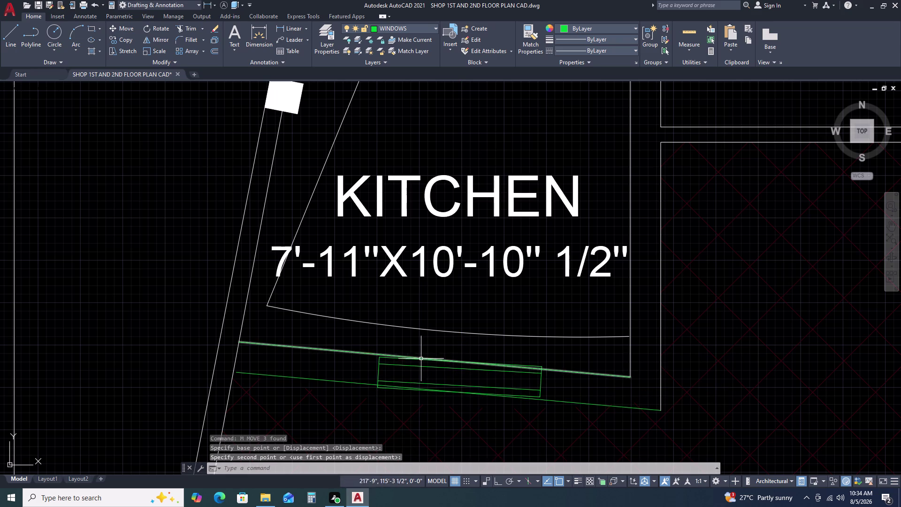
key(Escape)
double_click(374, 343)
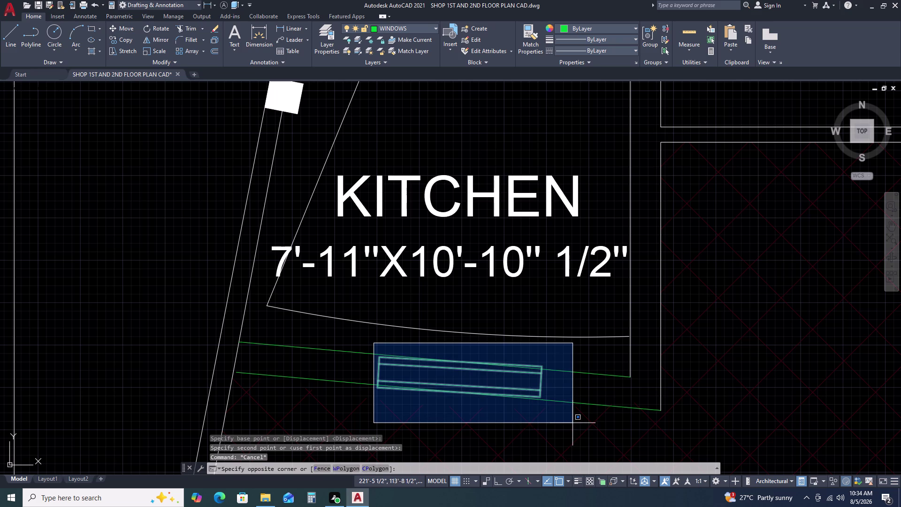
double_click(573, 422)
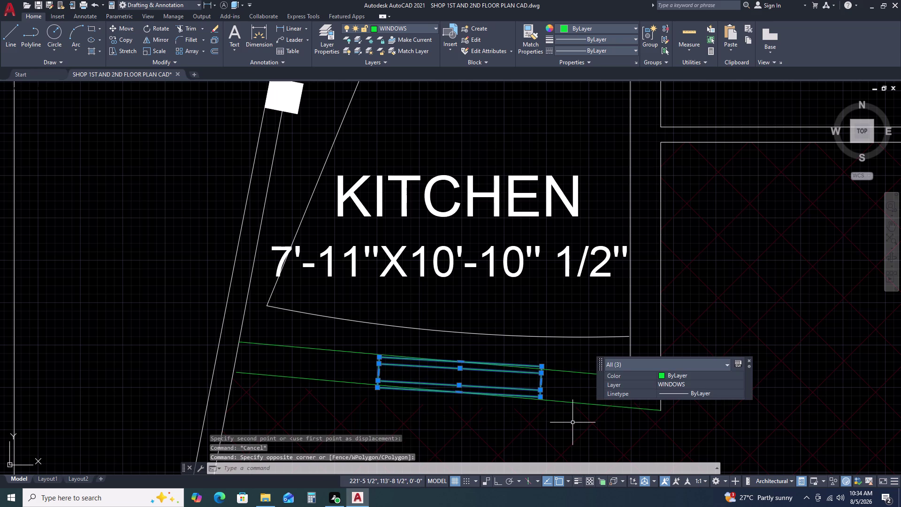
Rotate the kitchen window about its corner to lie parallel to the wall lines.
key(r)
key(o)
key(space)
scroll(up, 3)
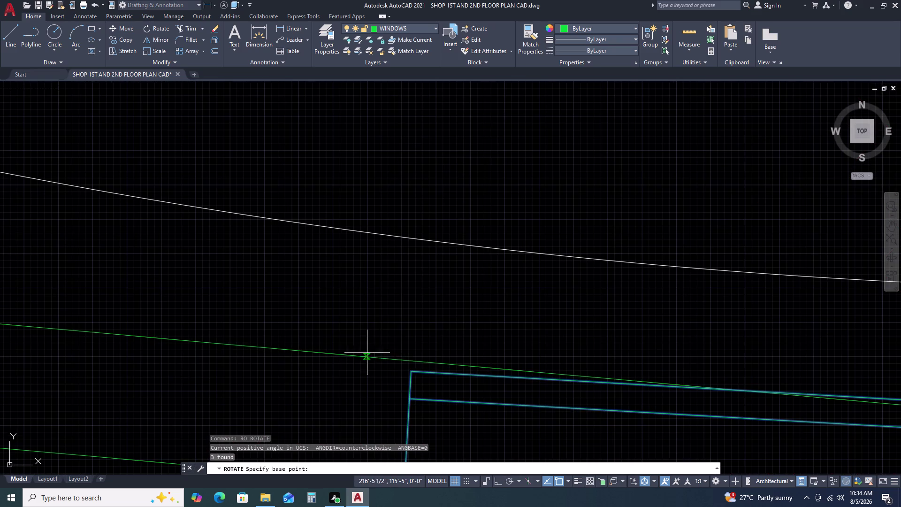
click(411, 369)
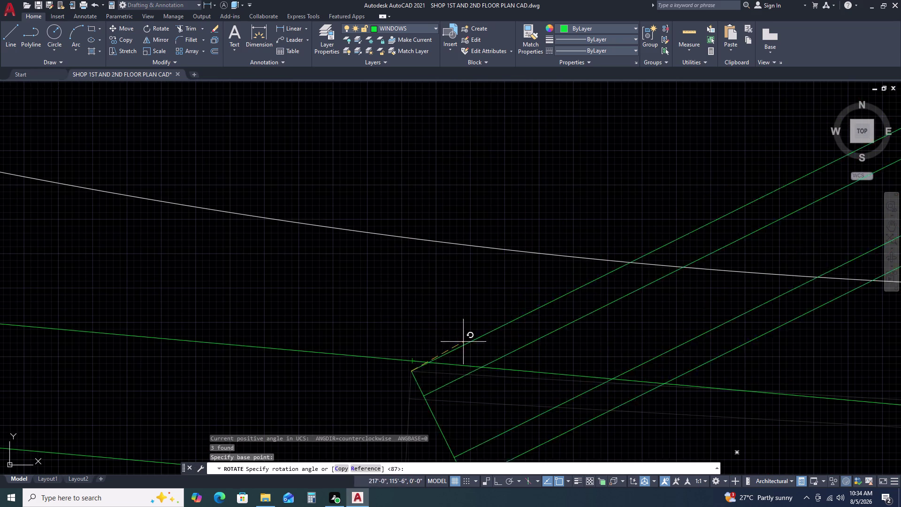
scroll(down, 3)
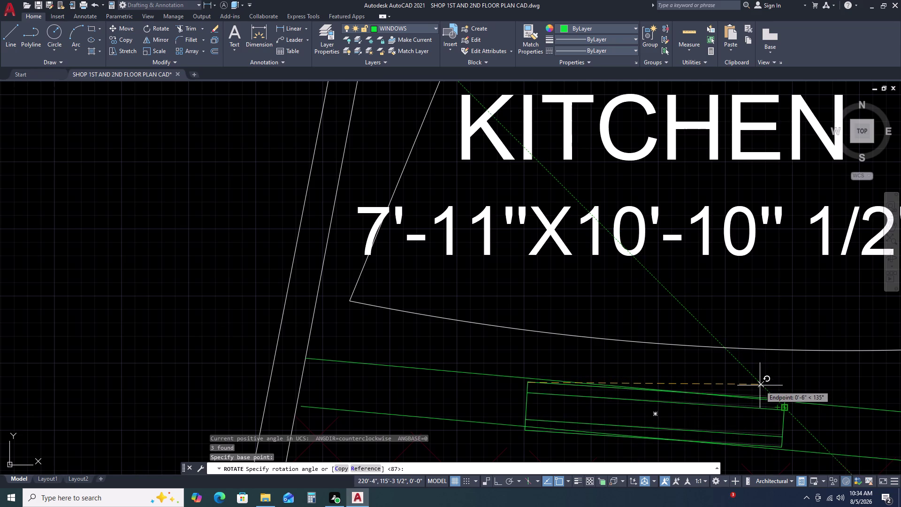
click(759, 385)
middle_drag(756, 392, 299, 254)
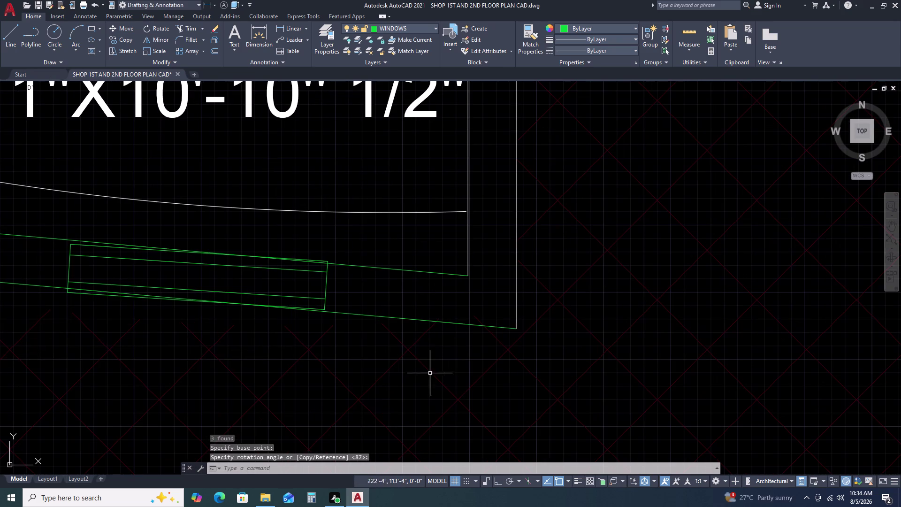
middle_drag(416, 293, 459, 285)
Use MATCHPROP to give both green lines the white kitchen wall's properties.
key(m)
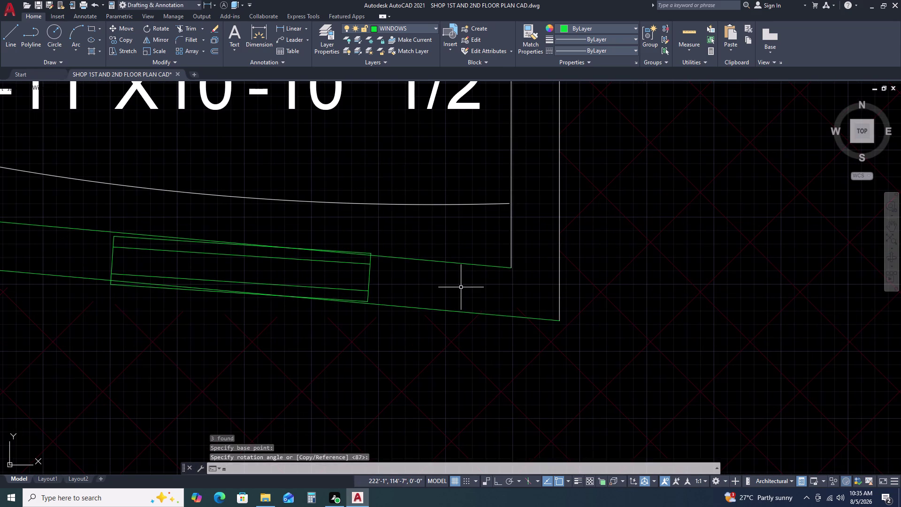
key(a)
key(space)
double_click(421, 201)
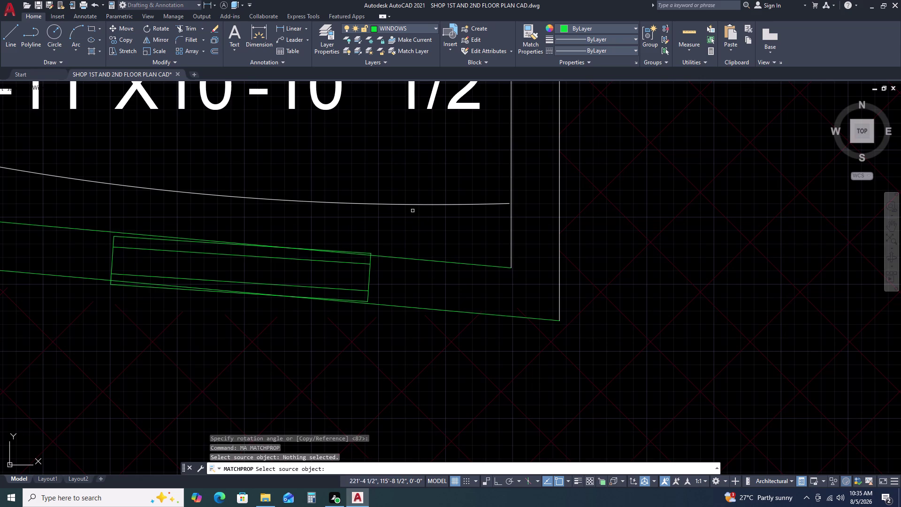
click(417, 203)
click(407, 257)
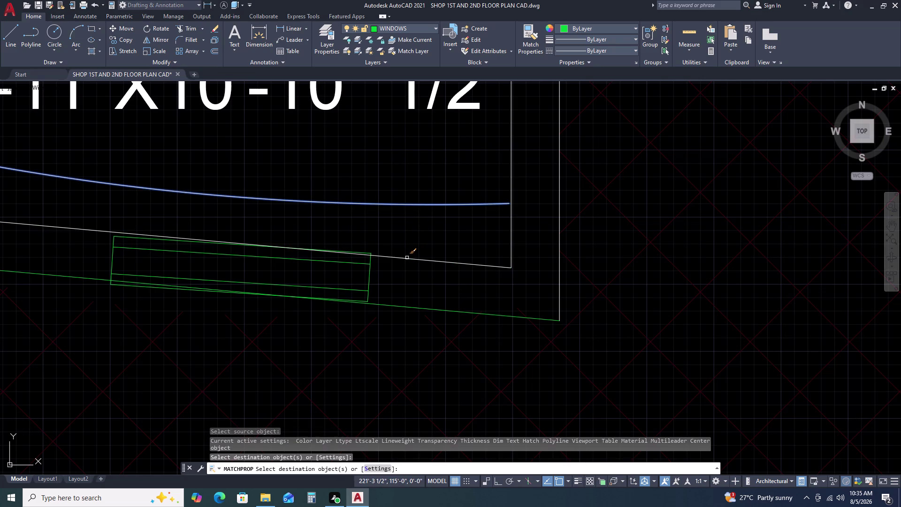
double_click(403, 305)
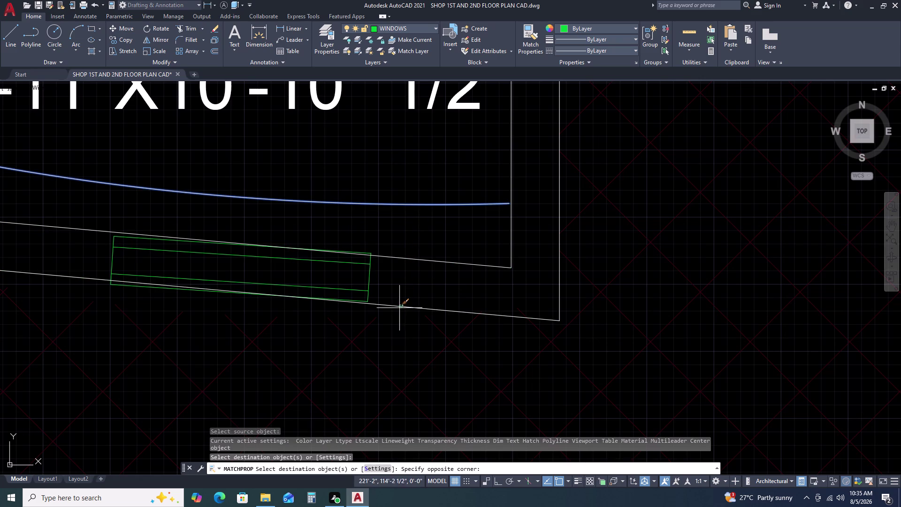
click(398, 311)
key(Escape)
scroll(down, 3)
middle_drag(206, 329, 207, 327)
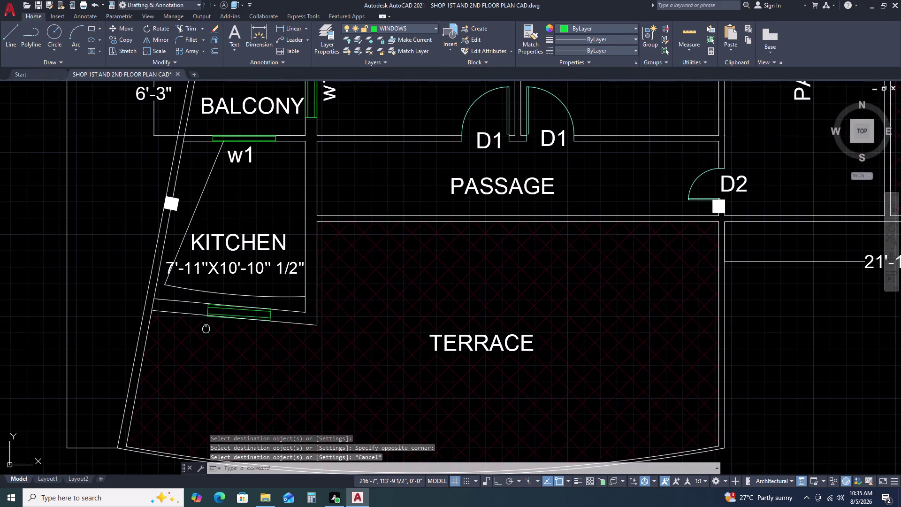
middle_drag(207, 327, 328, 253)
scroll(up, 3)
click(341, 237)
click(306, 264)
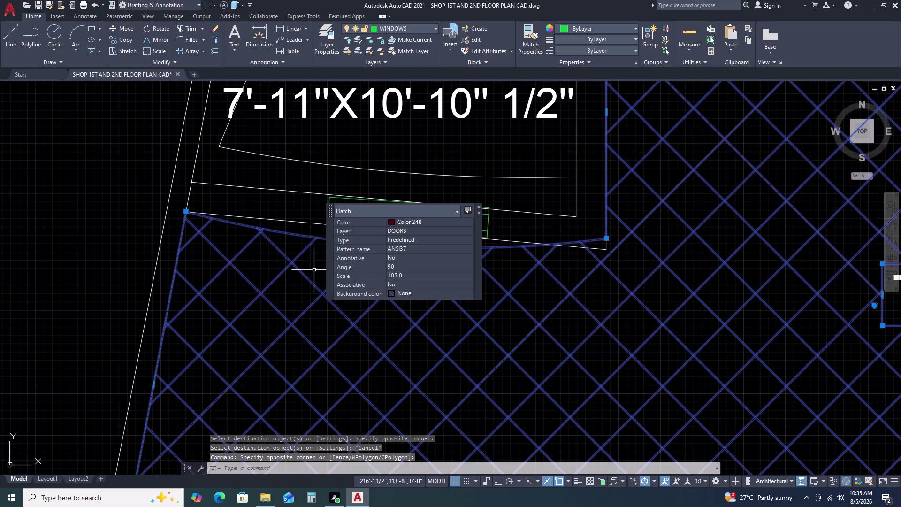
double_click(477, 207)
key(Escape)
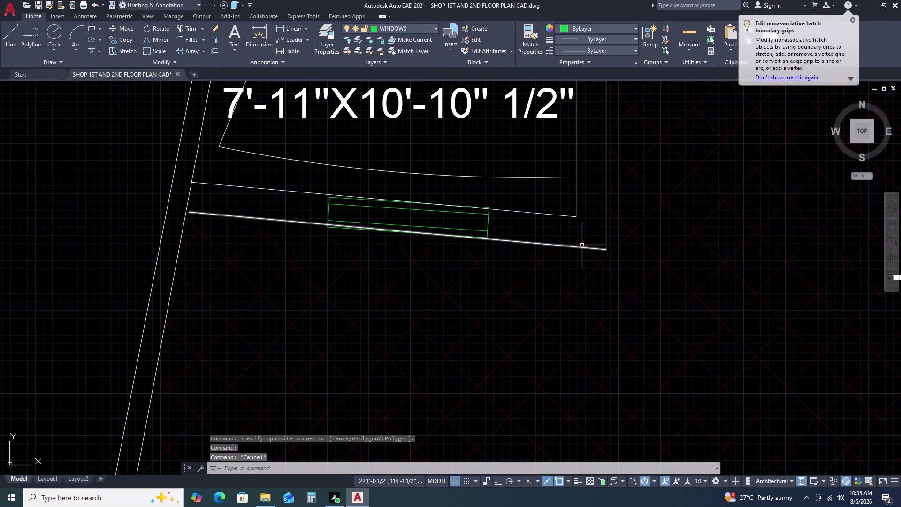
drag(541, 270, 531, 273)
click(415, 281)
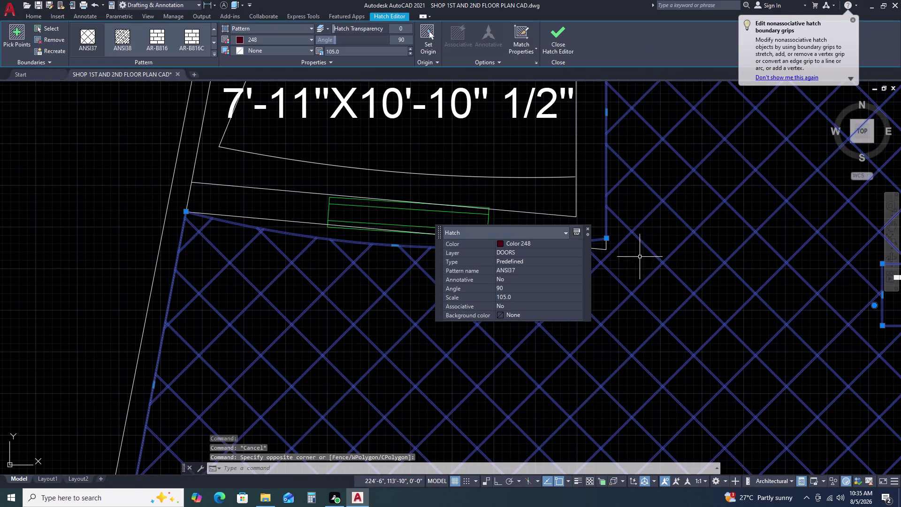
double_click(604, 238)
double_click(605, 251)
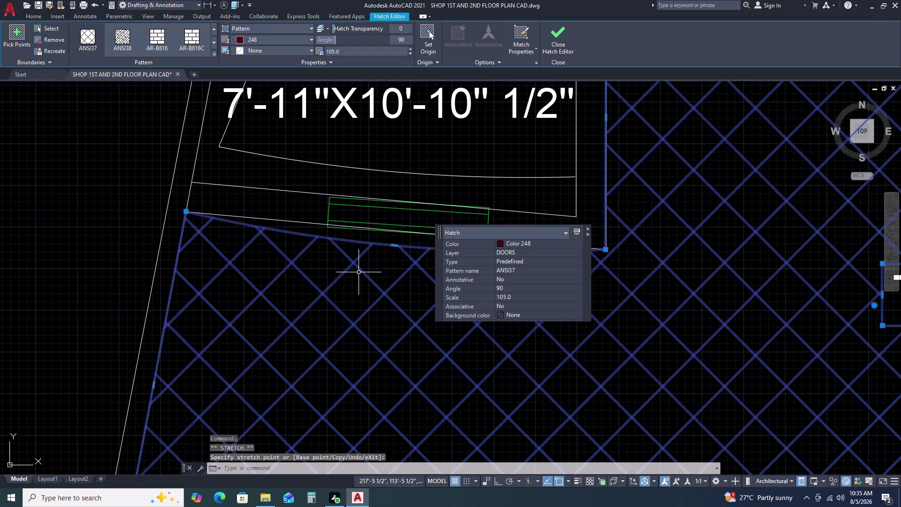
click(395, 246)
double_click(394, 233)
key(Escape)
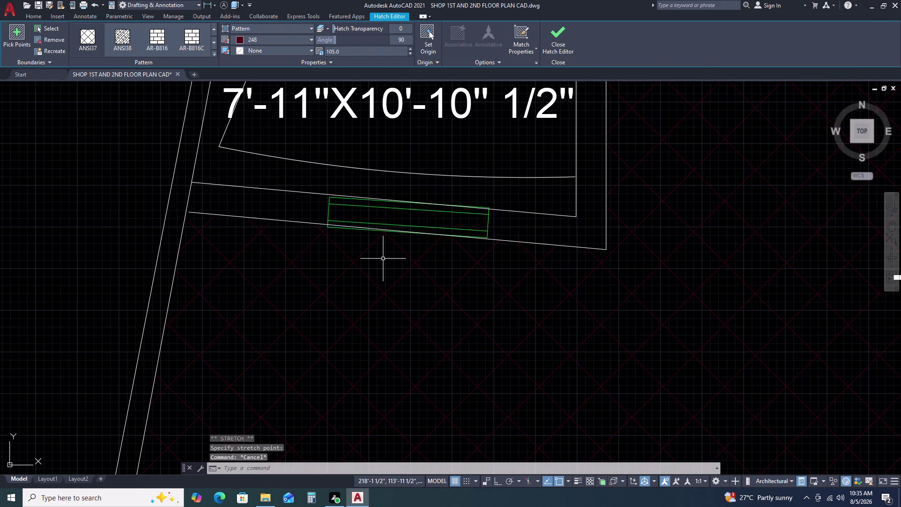
scroll(up, 3)
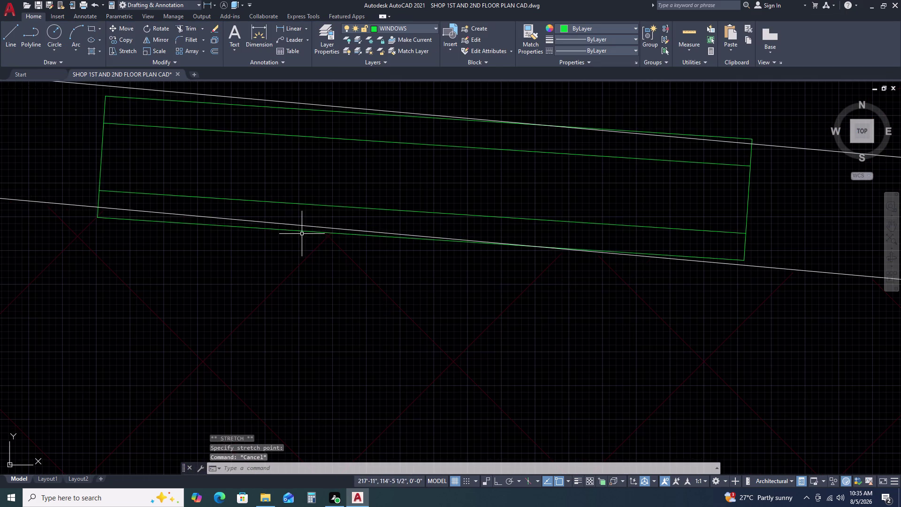
Select the kitchen window's outline polyline to expose its grips.
click(294, 230)
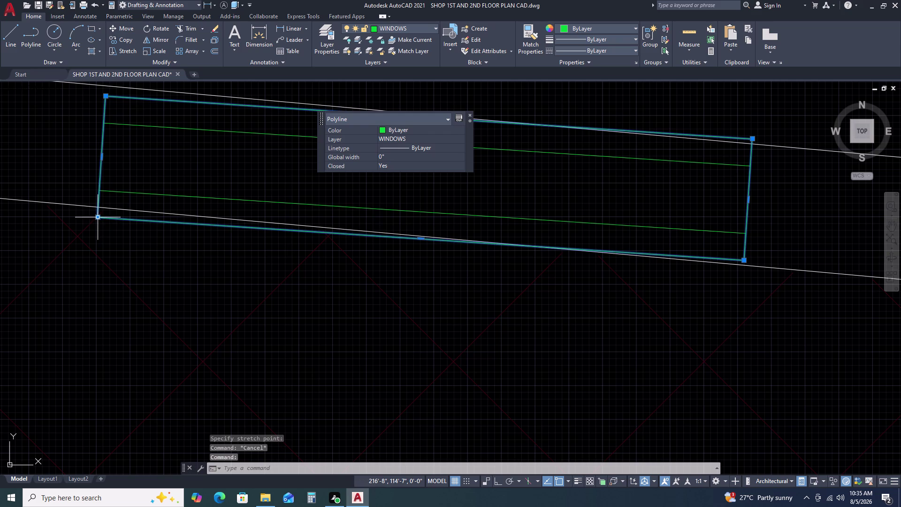
click(96, 217)
double_click(94, 205)
middle_drag(242, 194, 211, 250)
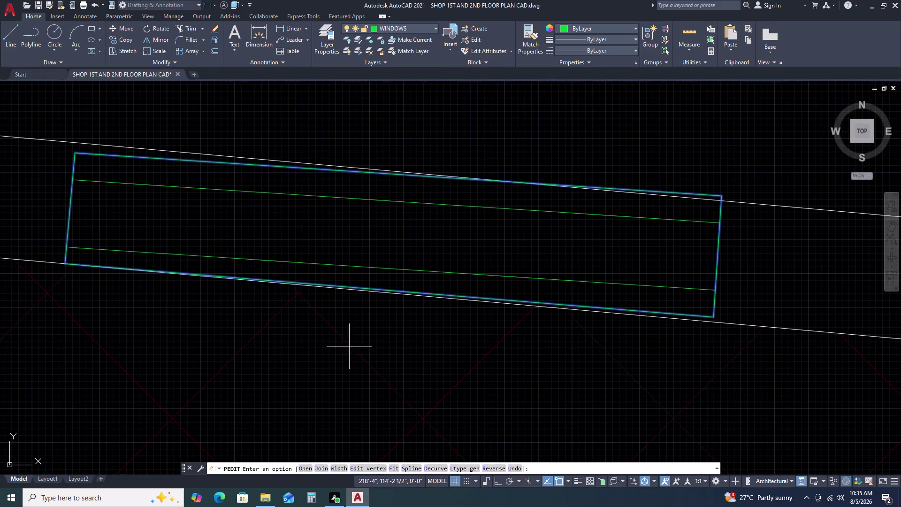
click(711, 316)
key(Escape)
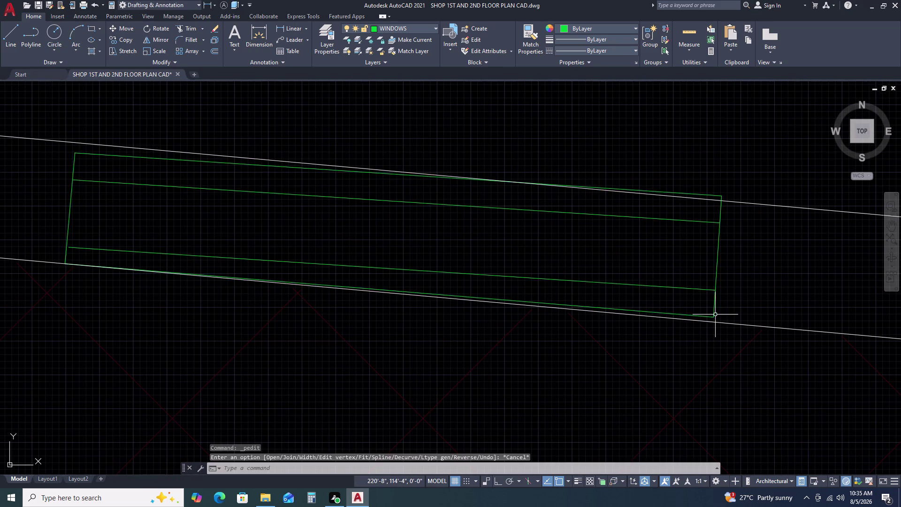
double_click(715, 314)
key(Escape)
click(712, 315)
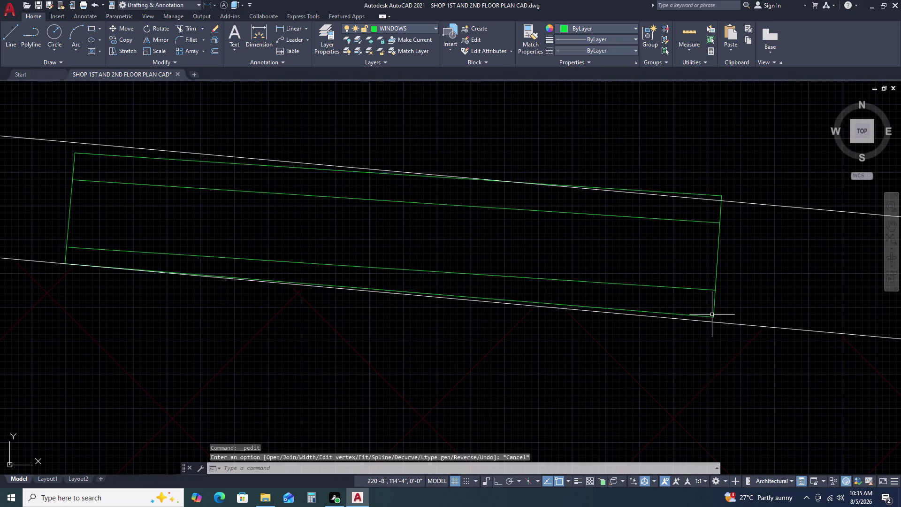
click(712, 315)
Stretch the outline's right and left corners onto the wall line.
click(713, 322)
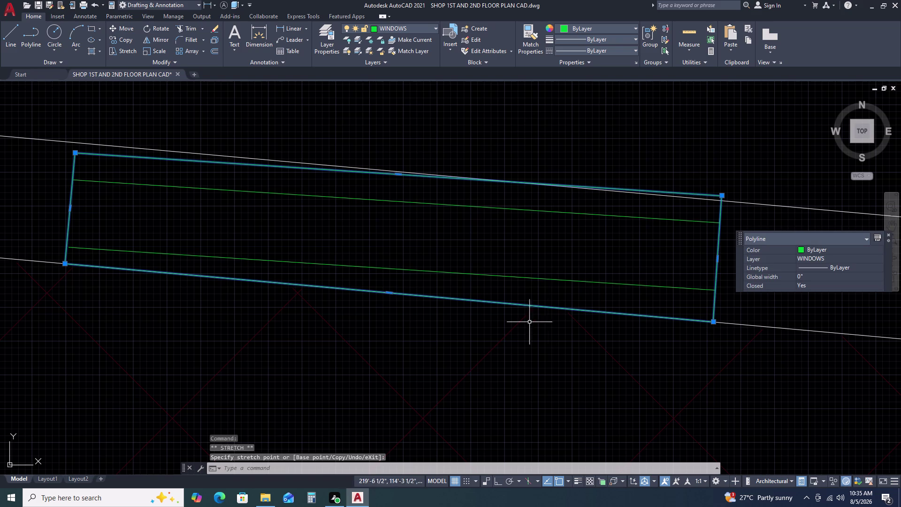
middle_click(669, 270)
middle_drag(670, 274, 674, 284)
middle_drag(674, 288, 679, 304)
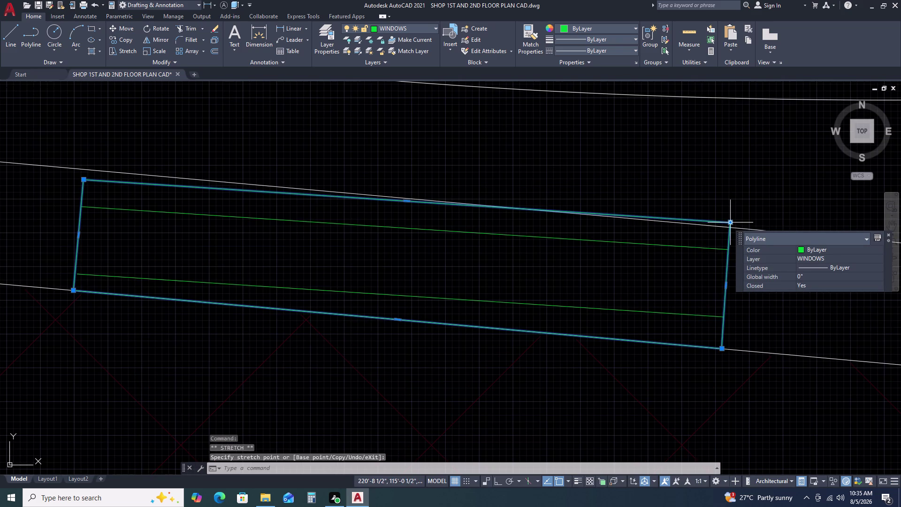
double_click(731, 221)
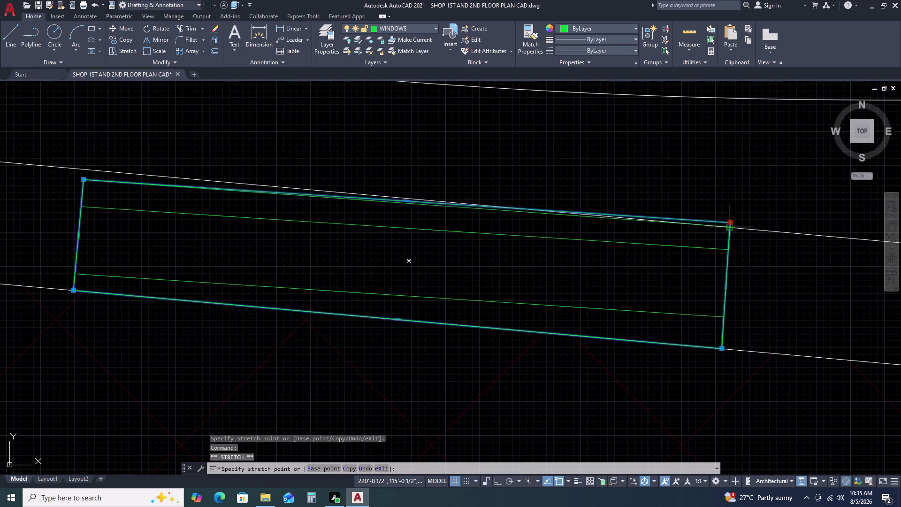
click(728, 228)
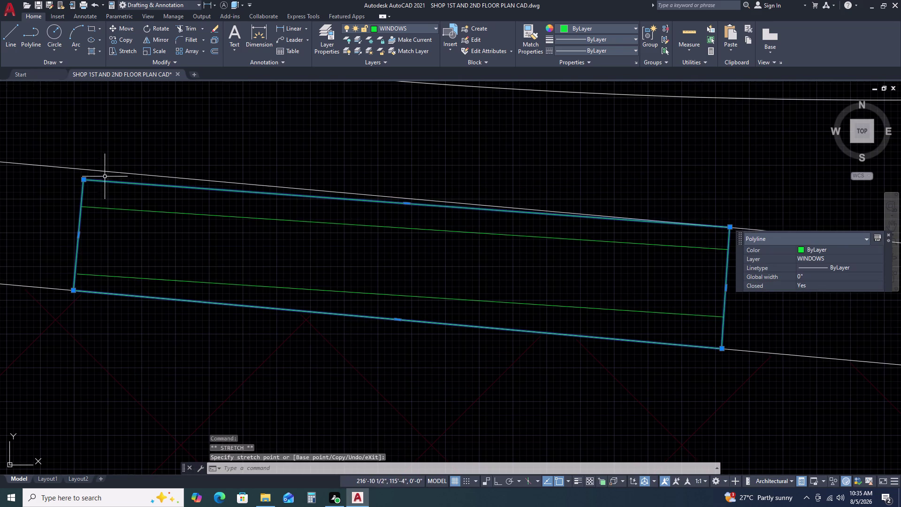
click(81, 180)
double_click(82, 166)
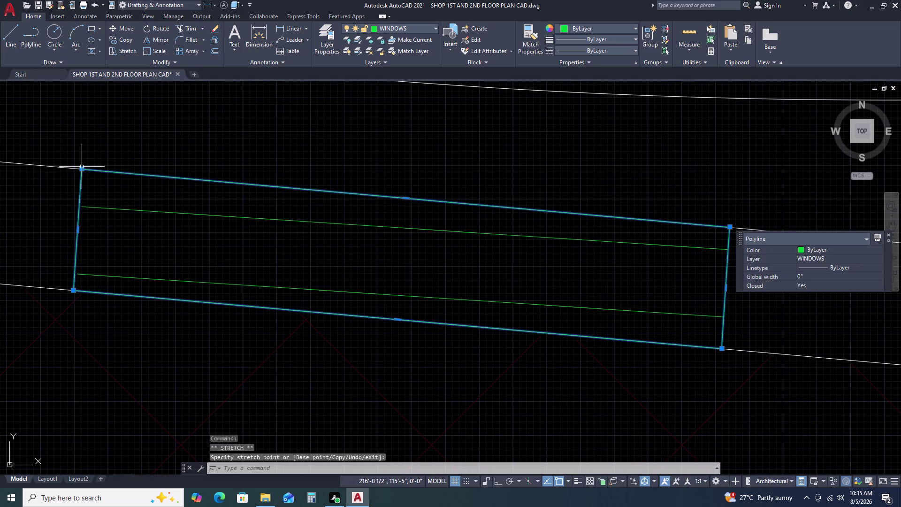
key(Escape)
Erase the window's two inner lines and zoom out to the kitchen wall.
click(440, 221)
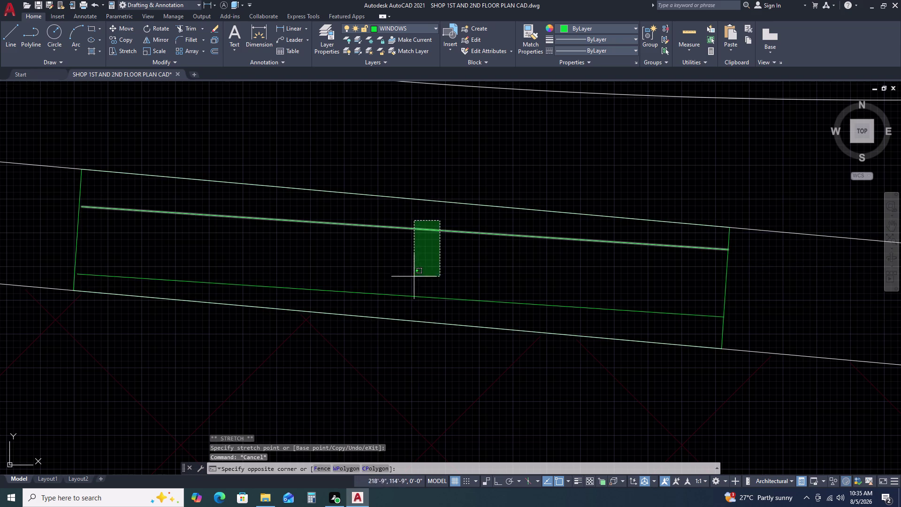
click(400, 299)
key(Delete)
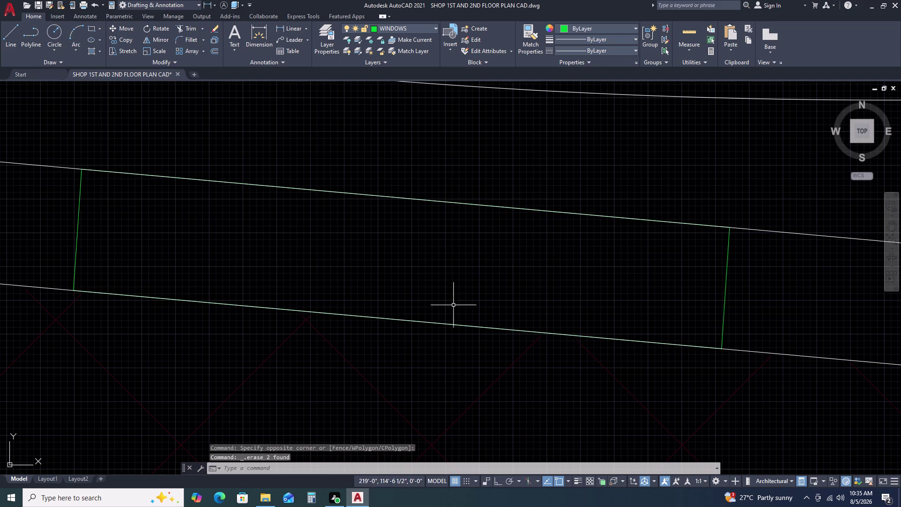
double_click(446, 200)
scroll(down, 3)
key(Escape)
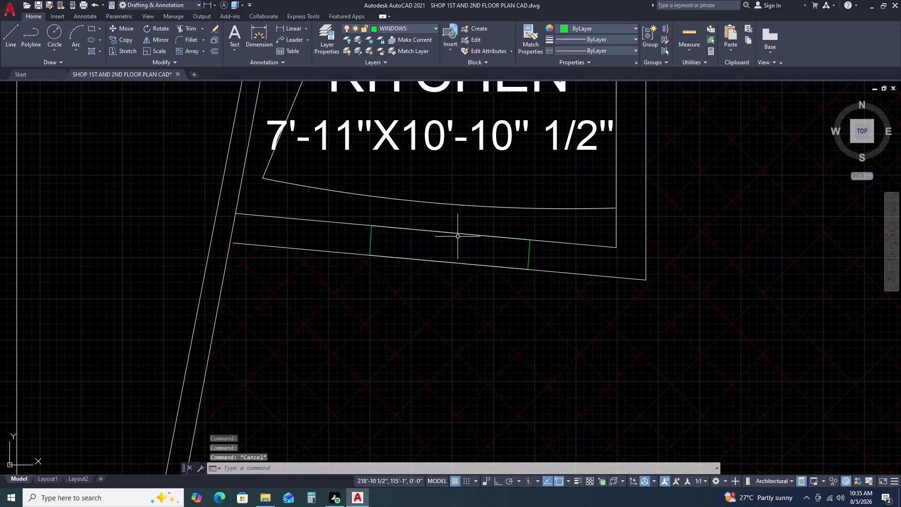
Draw a line across the kitchen window between its two end lines.
text(l)
key(space)
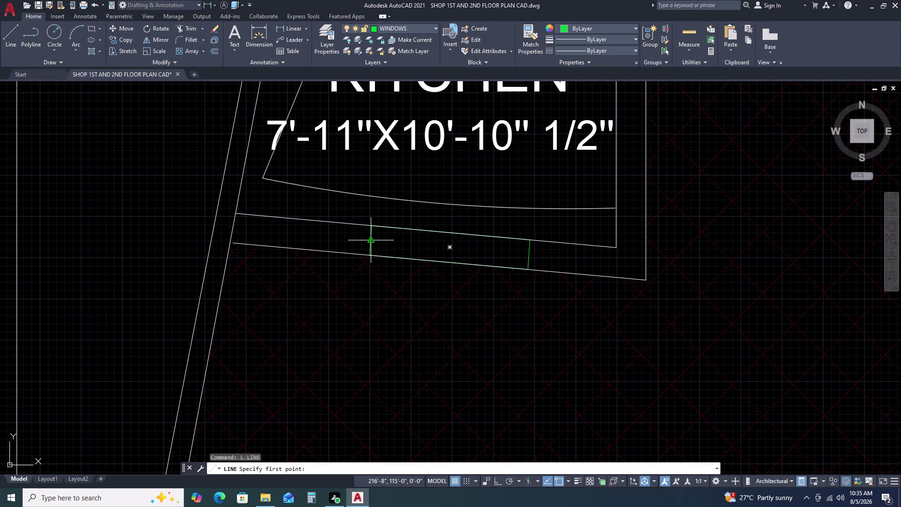
double_click(373, 242)
click(530, 256)
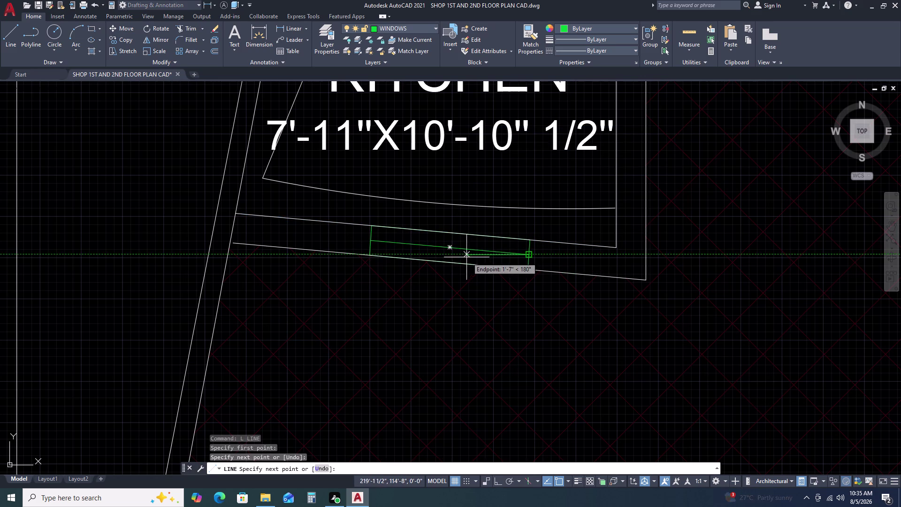
key(Escape)
double_click(468, 247)
click(455, 257)
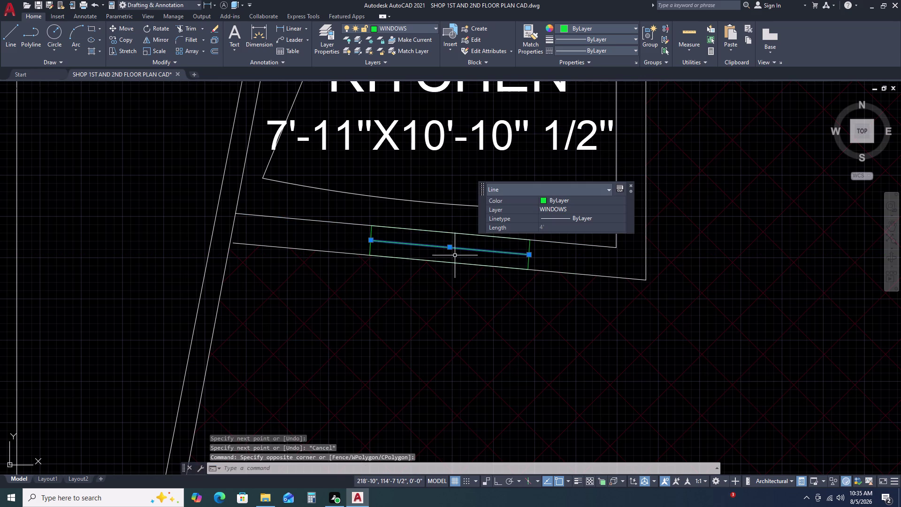
Offset the window line by 2.5 twice to form the glazing lines.
text(o)
key(space)
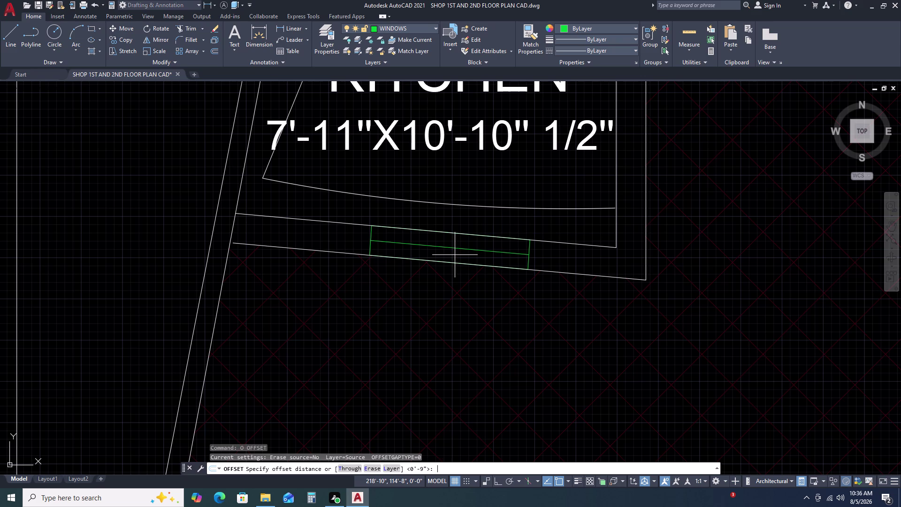
text(2.5)
key(Return)
click(462, 238)
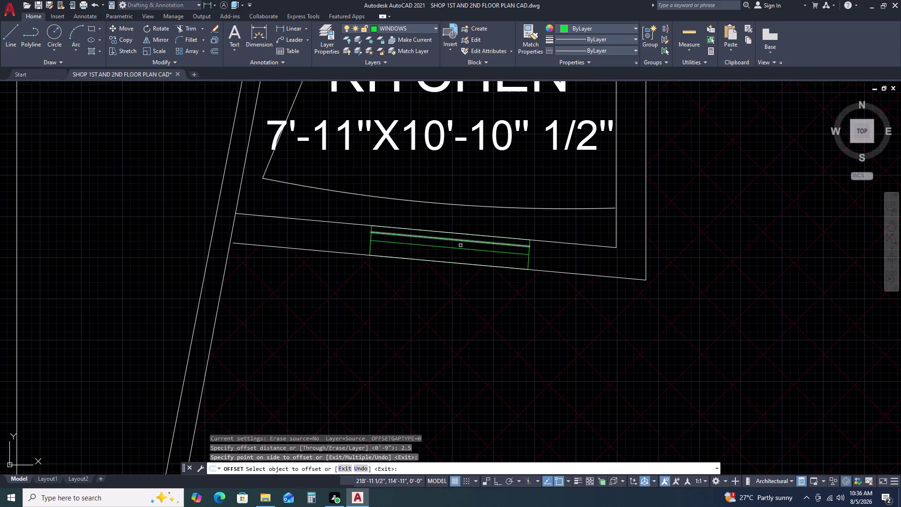
double_click(459, 248)
double_click(459, 254)
key(Escape)
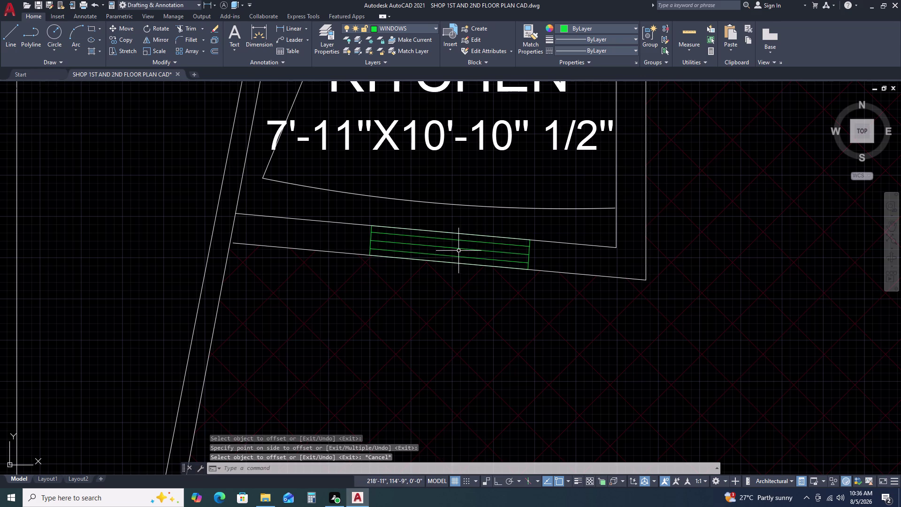
click(463, 248)
key(Delete)
scroll(down, 3)
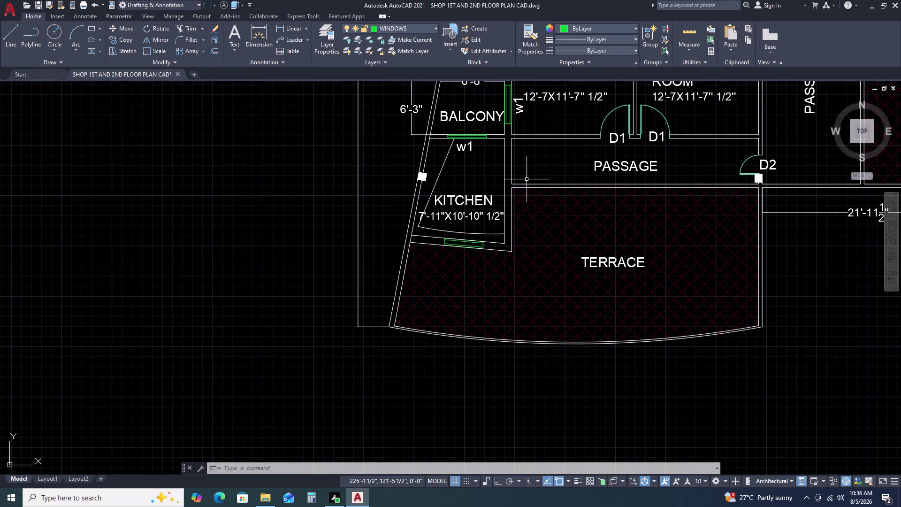
Pan to the balcony window and select its outline after abandoning a polyline edit.
middle_drag(500, 125, 492, 173)
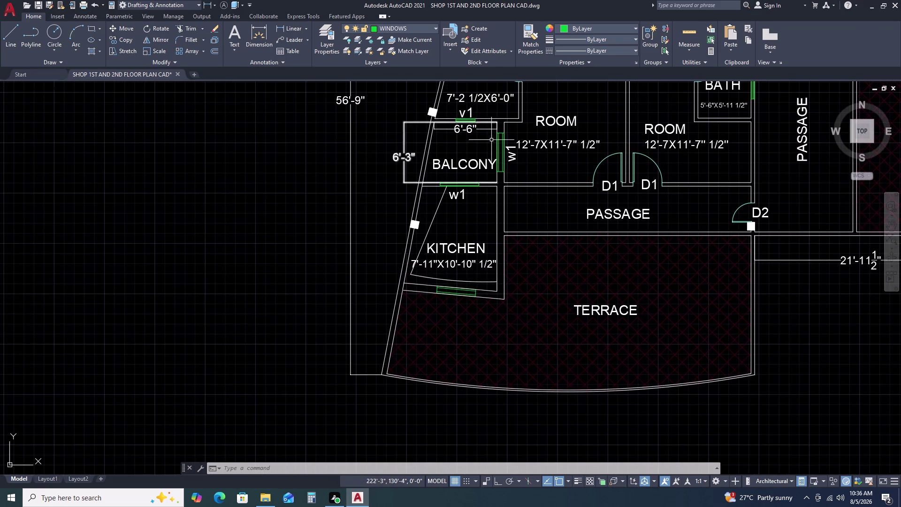
scroll(up, 3)
double_click(519, 118)
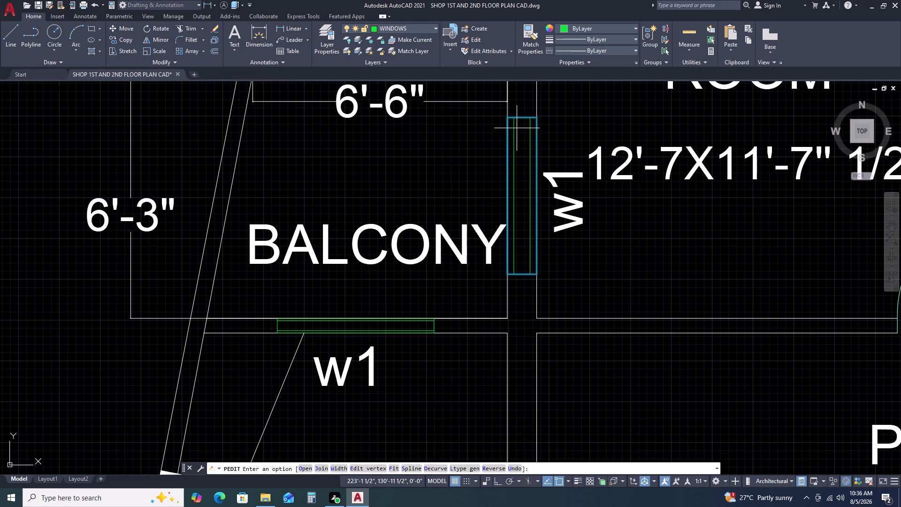
key(c)
key(o)
key(space)
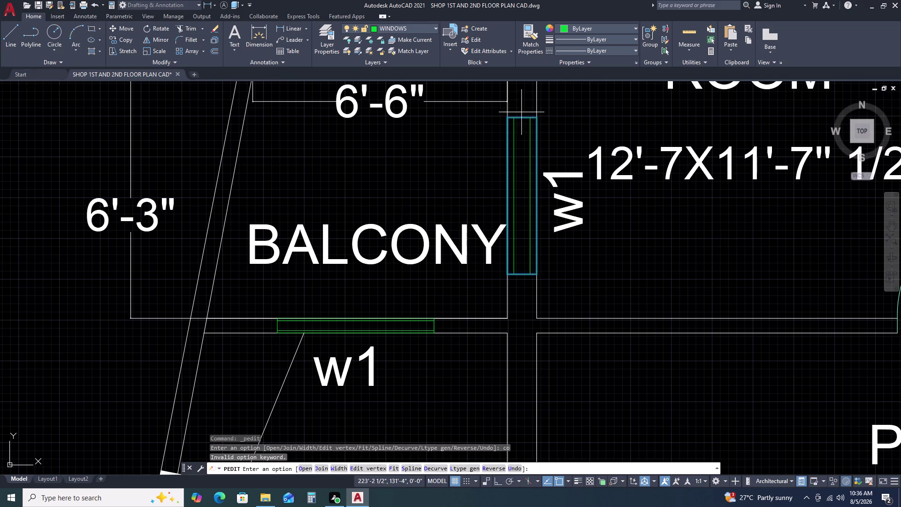
click(537, 118)
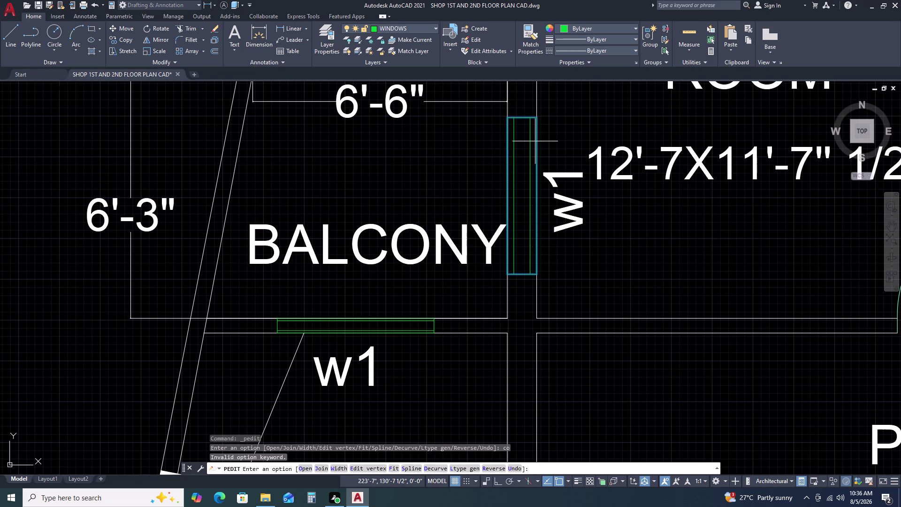
key(Escape)
key(Escape)
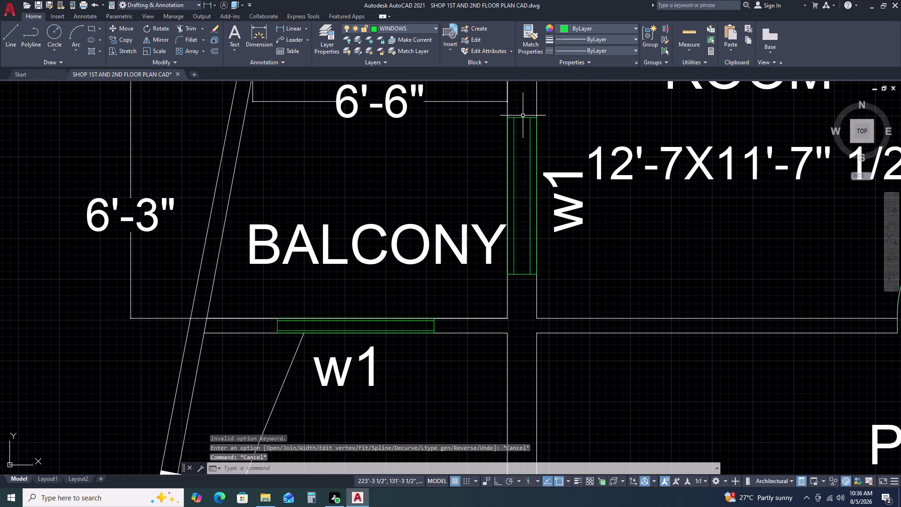
click(522, 117)
Copy the balcony window from its corner to a spot further down the wall.
key(c)
text(o)
key(space)
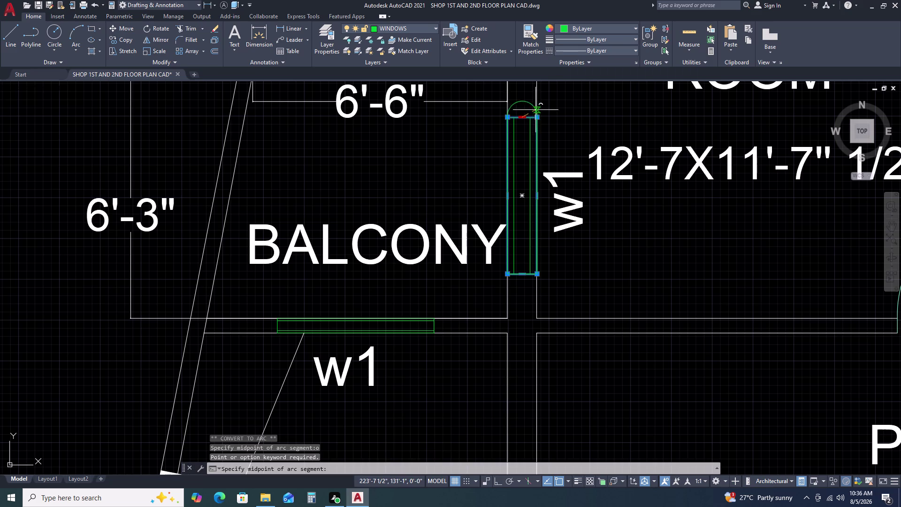
key(Escape)
key(c)
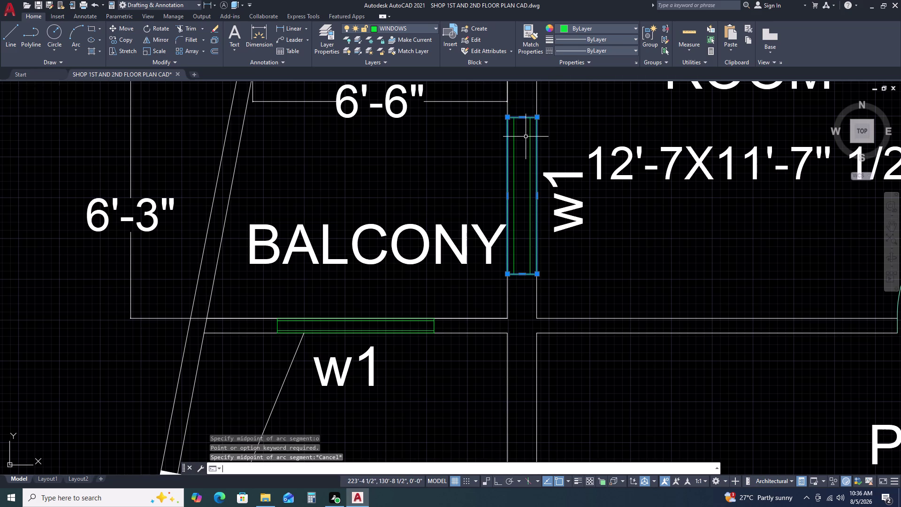
key(o)
key(space)
double_click(536, 116)
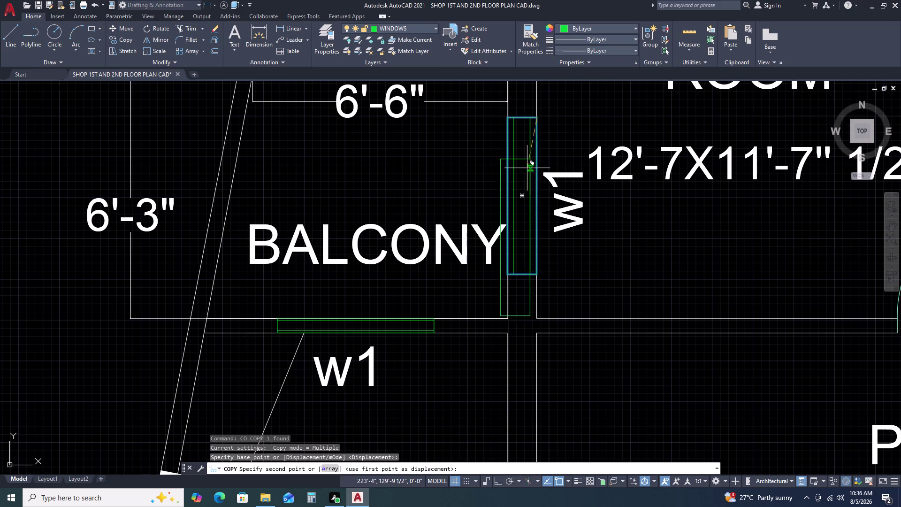
scroll(down, 3)
scroll(up, 3)
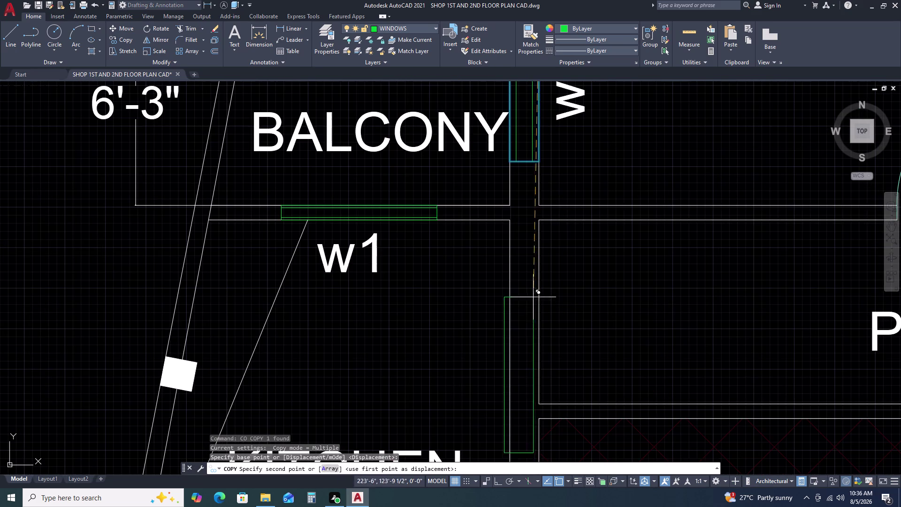
click(540, 265)
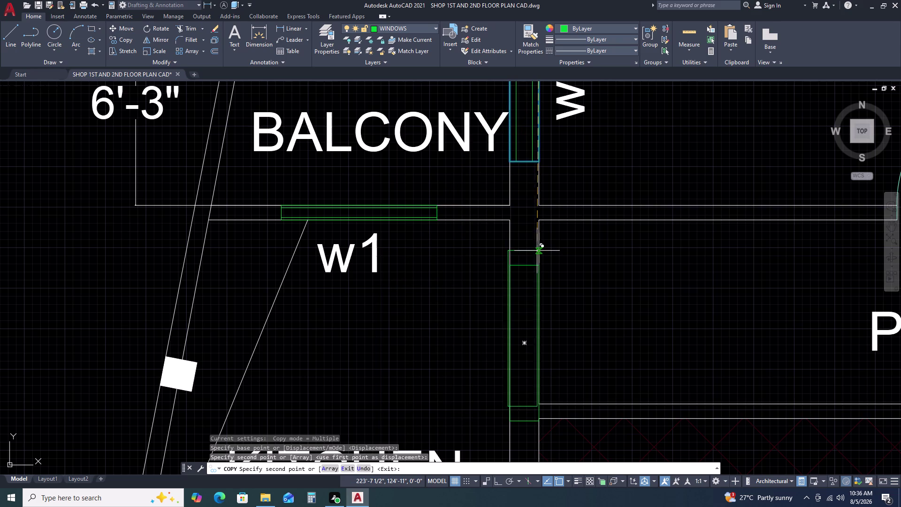
key(Escape)
Move the copied window up so its top corner fits the wall junction.
double_click(533, 260)
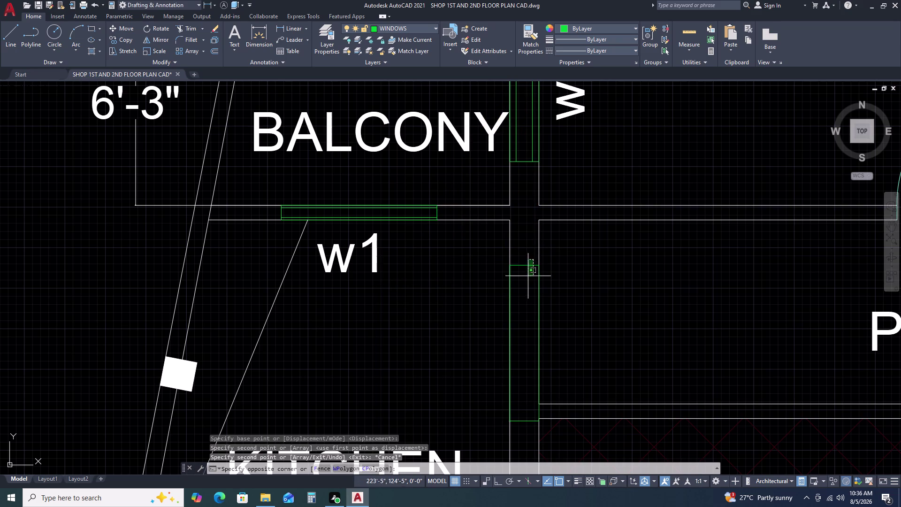
click(528, 277)
text(m)
key(space)
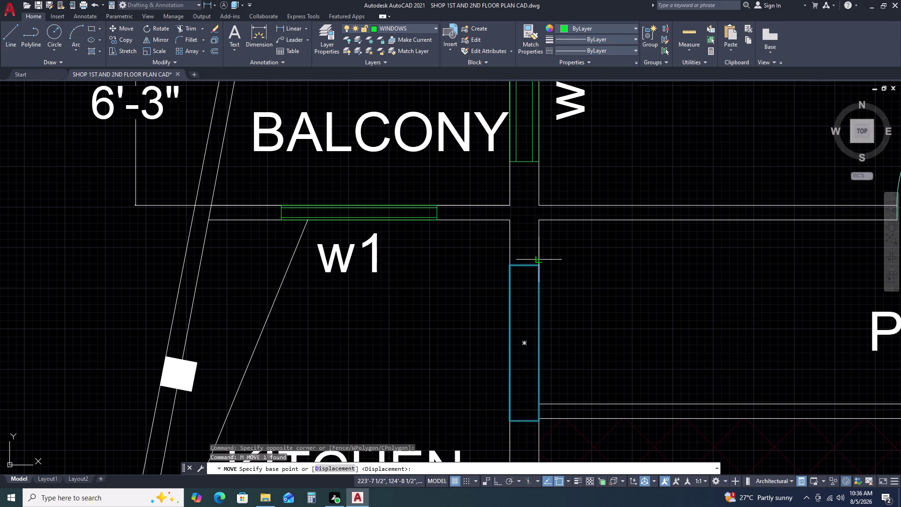
double_click(542, 266)
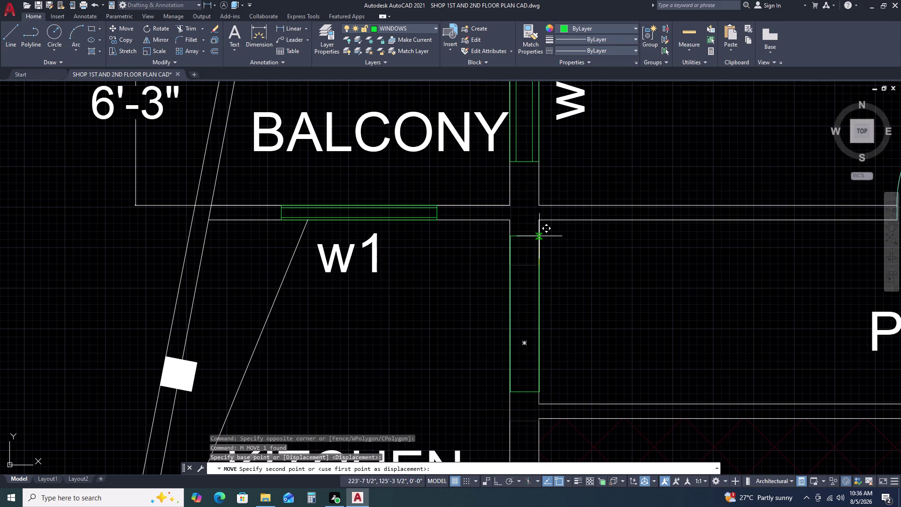
click(539, 236)
Pan and zoom across the floor plan to bring the staircase into close view.
scroll(down, 3)
middle_drag(660, 276, 534, 283)
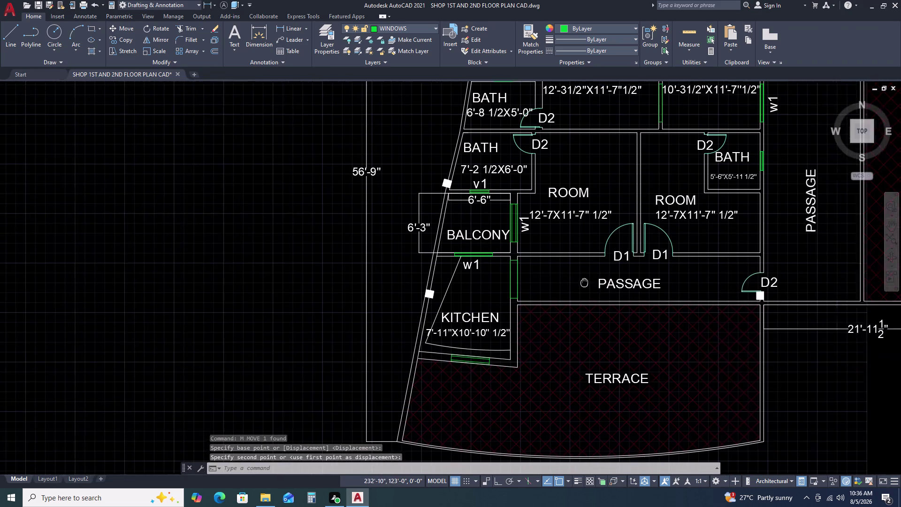
scroll(down, 3)
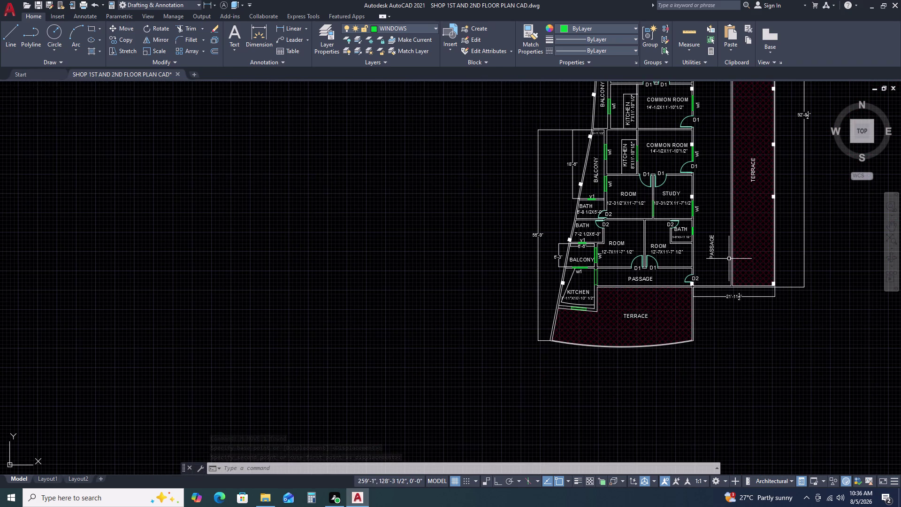
middle_drag(720, 262, 614, 277)
middle_click(605, 281)
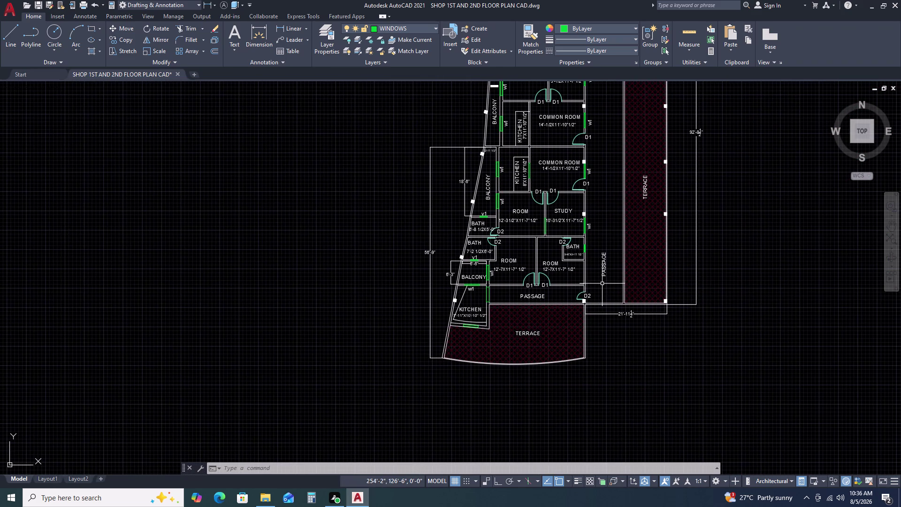
middle_drag(624, 194, 577, 324)
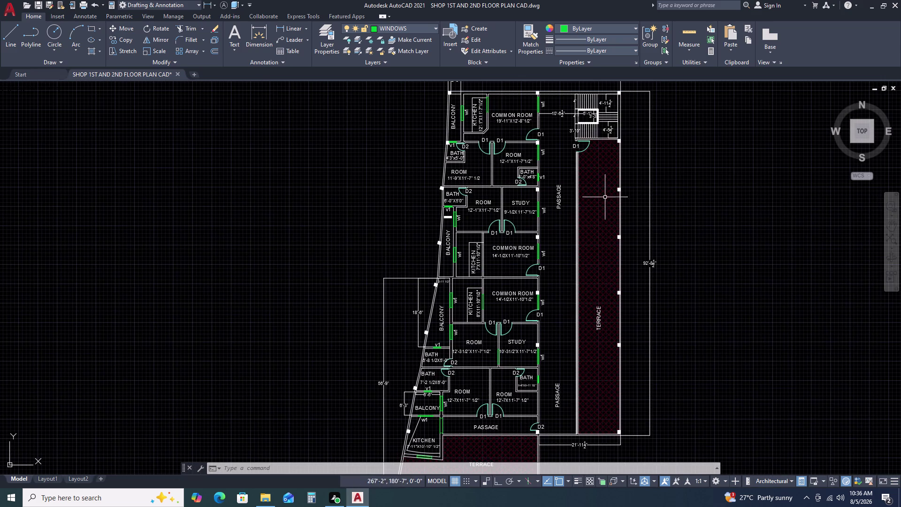
middle_drag(609, 133, 599, 216)
scroll(up, 3)
scroll(up, 3)
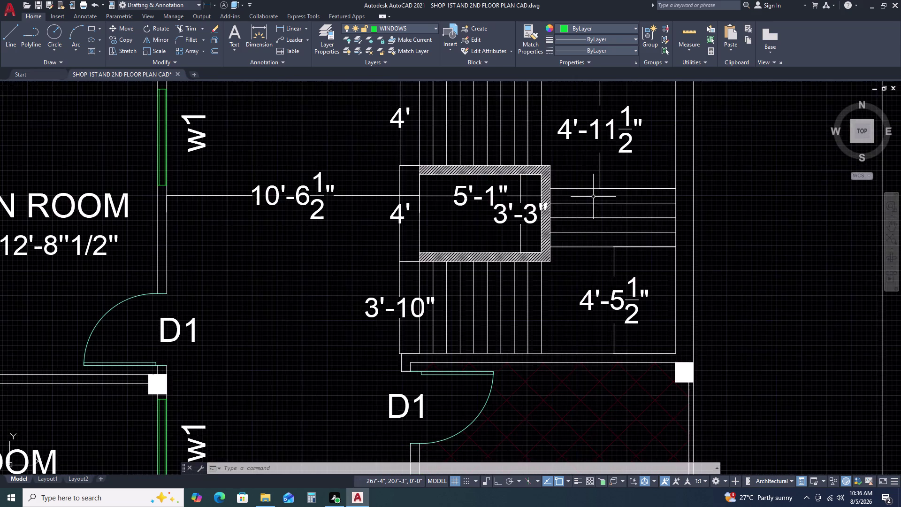
Try a DLI dimension across the stair treads, then abandon the 7½" result.
scroll(up, 3)
key(d)
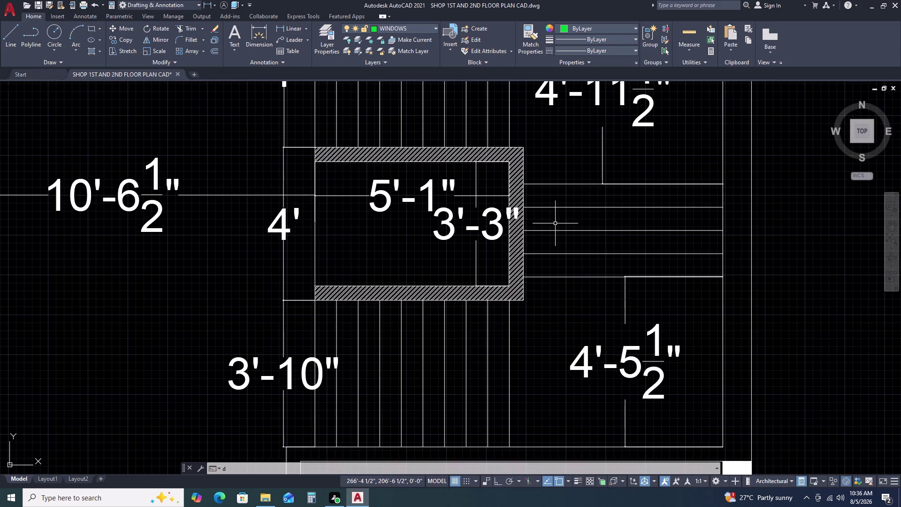
text(li)
key(space)
click(602, 186)
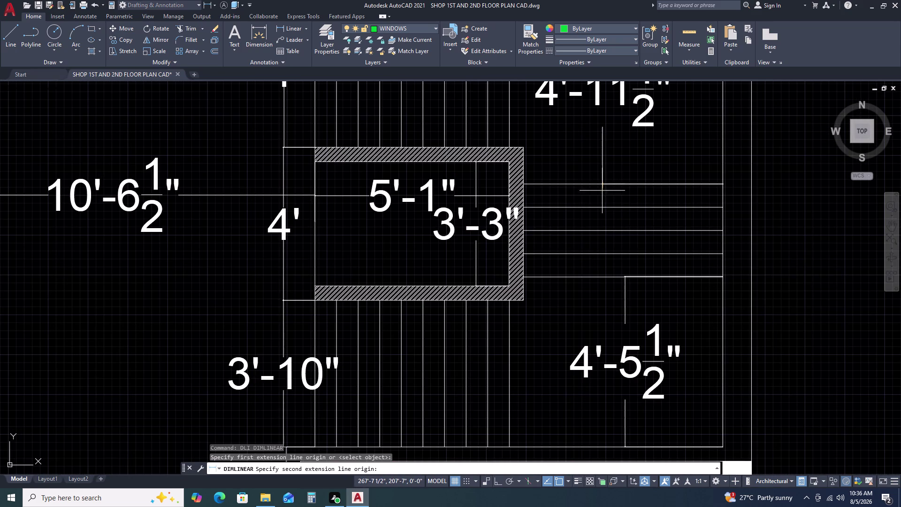
click(602, 208)
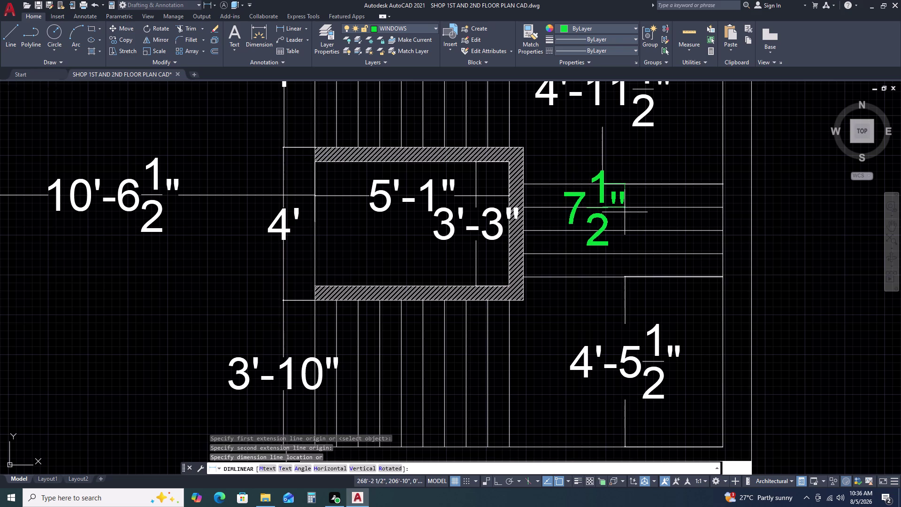
key(Escape)
Pan out and try grip-editing the 92'-8½" right-side dimension, then cancel.
scroll(down, 3)
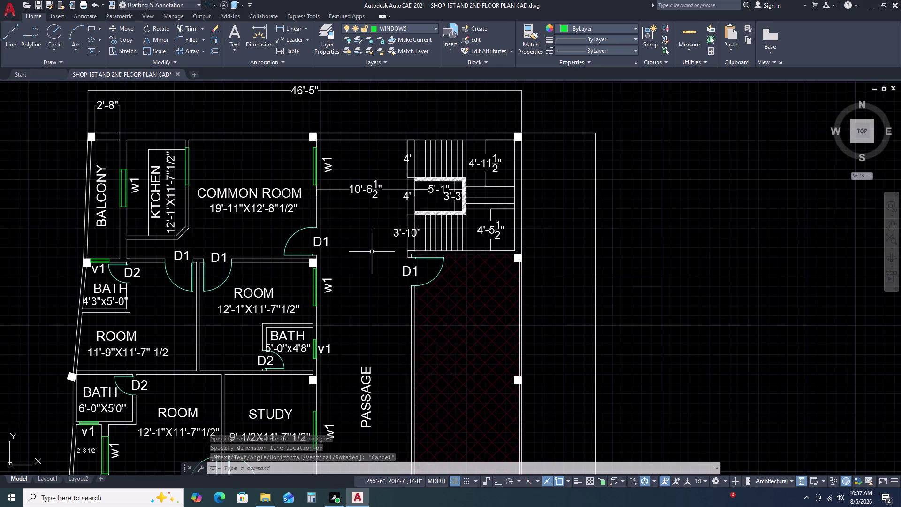
scroll(down, 3)
middle_drag(322, 295, 393, 204)
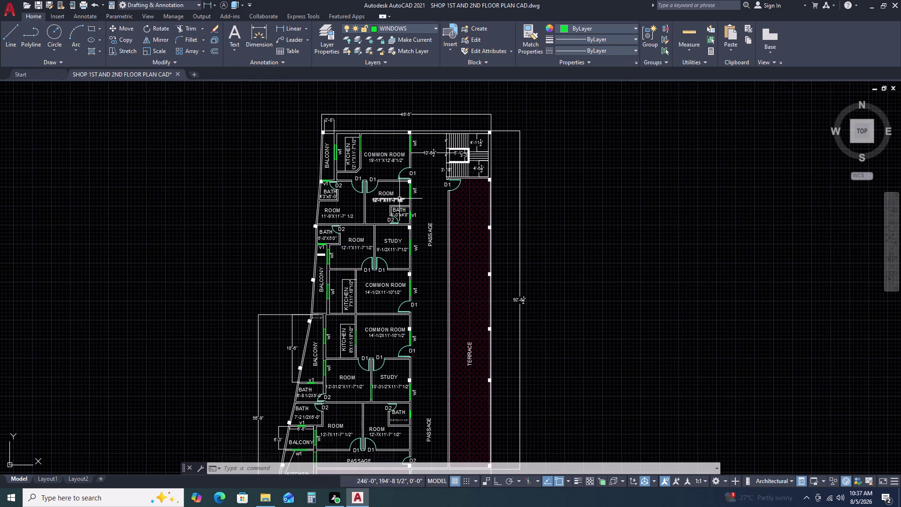
click(515, 297)
click(515, 308)
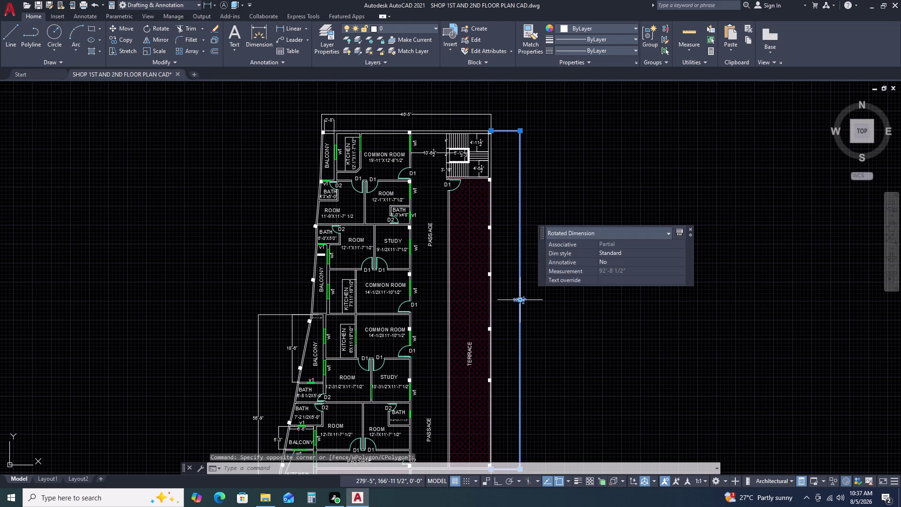
double_click(519, 301)
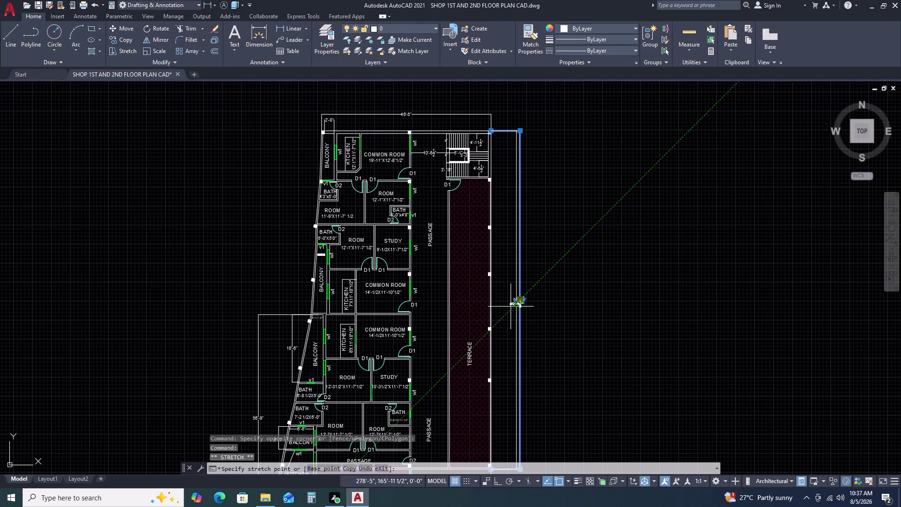
click(505, 307)
scroll(down, 3)
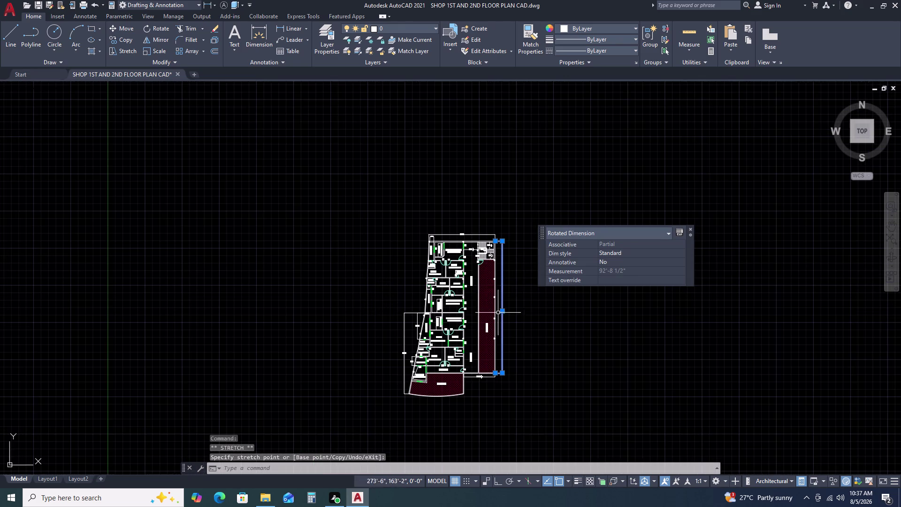
scroll(up, 3)
double_click(462, 230)
click(441, 239)
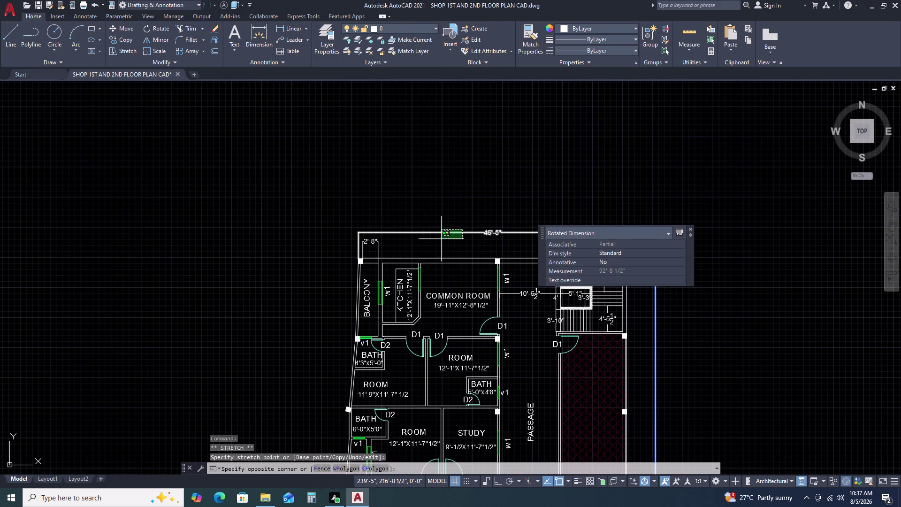
key(Escape)
Drag the 2'-8" dimension line grip down closer to the wall.
double_click(378, 245)
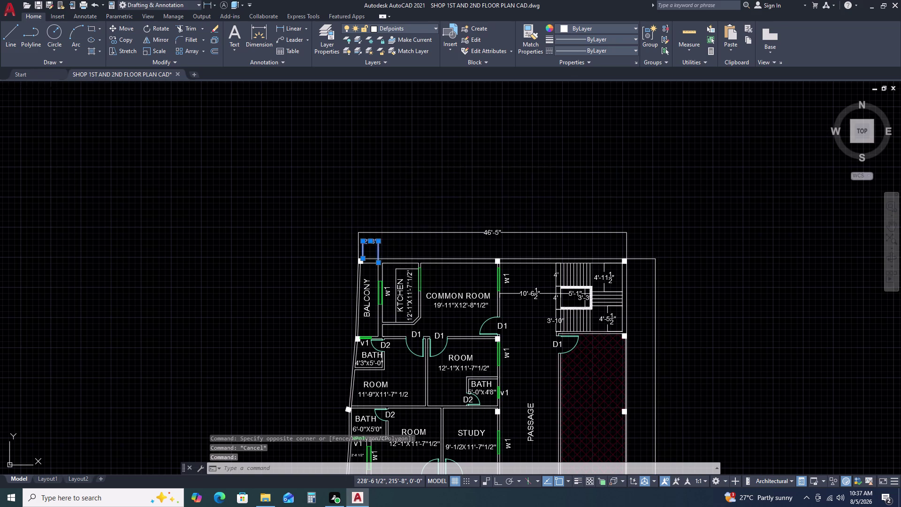
scroll(up, 3)
key(Escape)
key(Escape)
key(Escape)
click(373, 239)
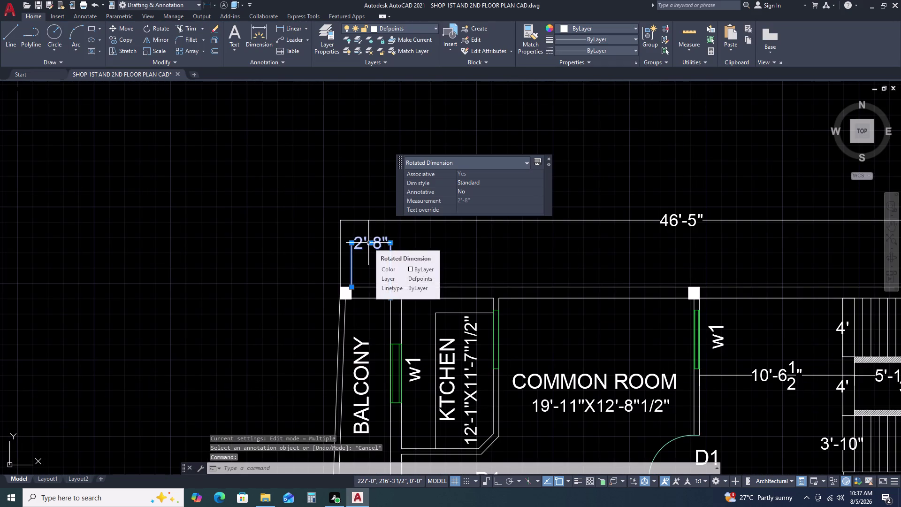
click(370, 241)
double_click(368, 260)
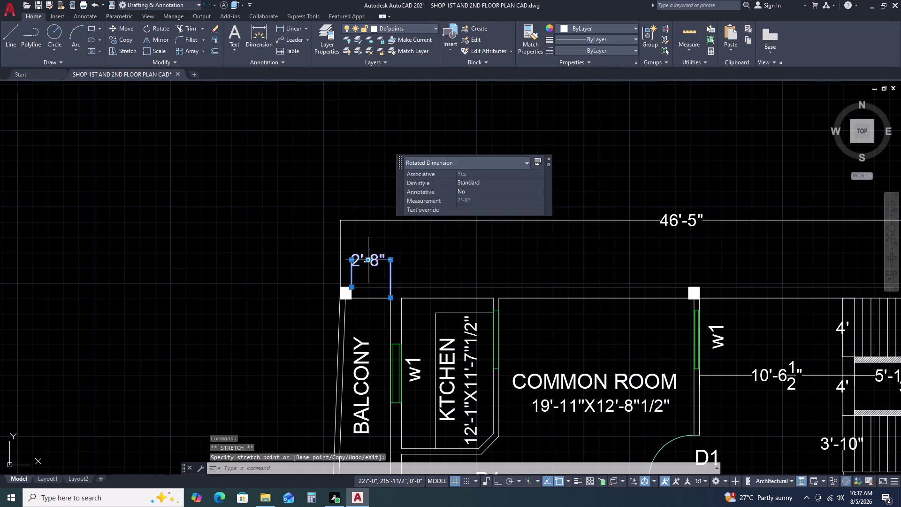
key(Escape)
key(Escape)
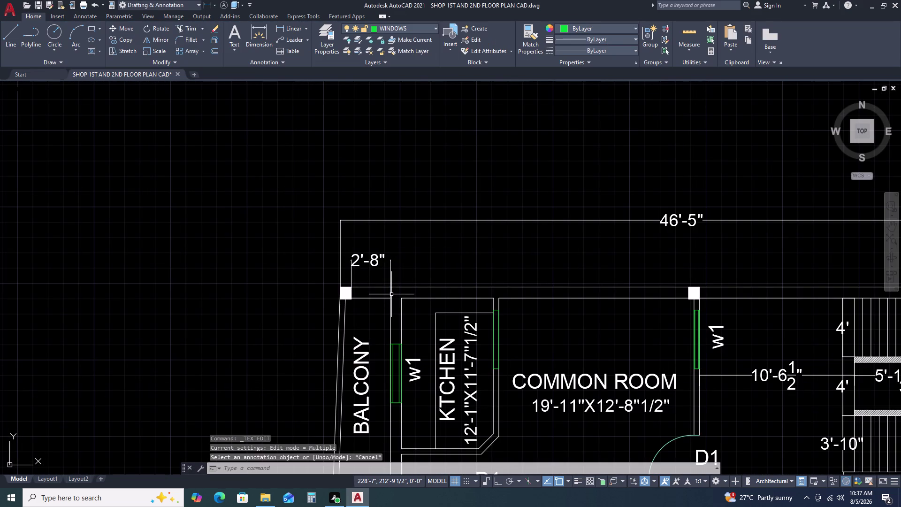
Retry a grip edit on the 2'-8" dimension and cancel it.
click(391, 295)
double_click(390, 297)
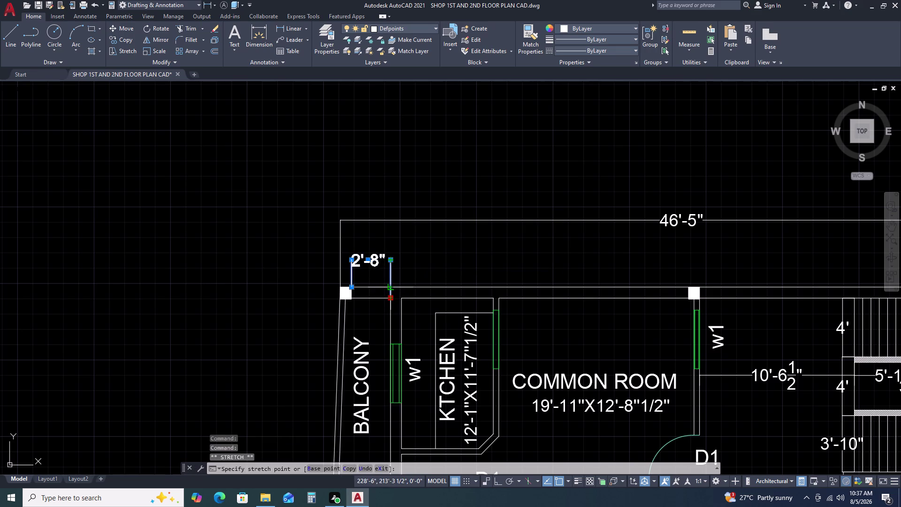
double_click(393, 286)
key(Escape)
key(Escape)
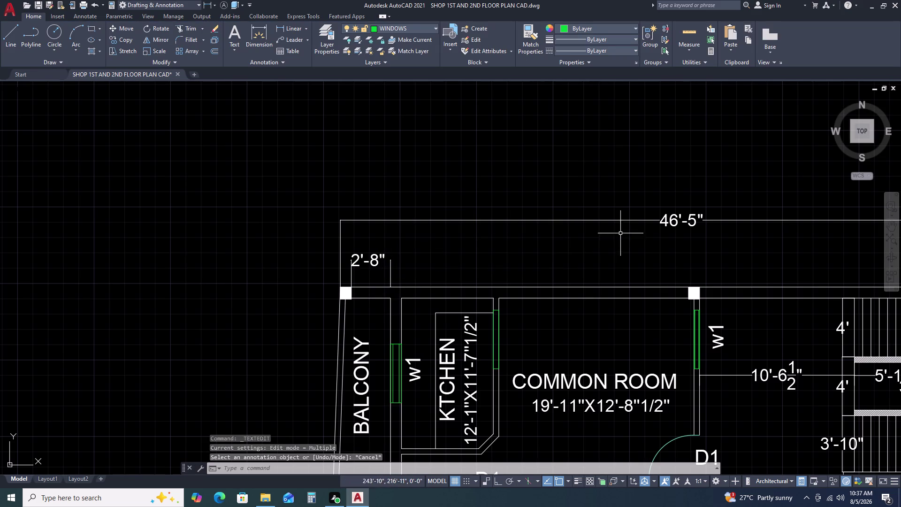
Try repositioning the 46'-5" dimension, cancel, and briefly select the 56'-9" dimension.
click(662, 219)
click(681, 218)
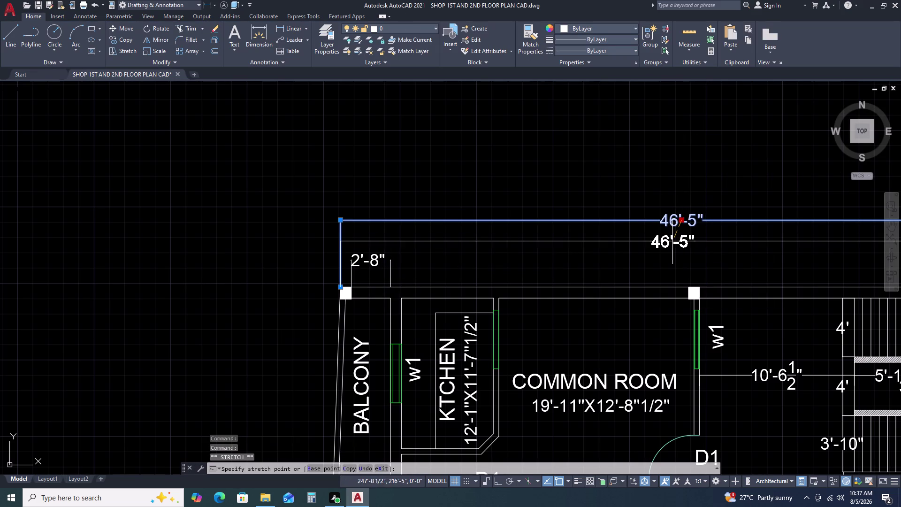
click(671, 245)
scroll(down, 3)
middle_drag(712, 284, 602, 172)
key(Escape)
middle_drag(469, 353, 470, 302)
middle_drag(477, 253, 479, 239)
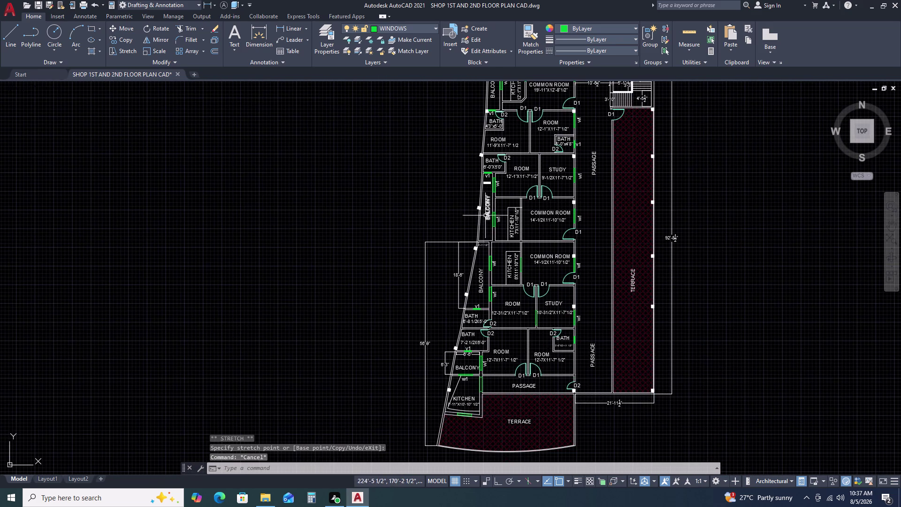
click(427, 340)
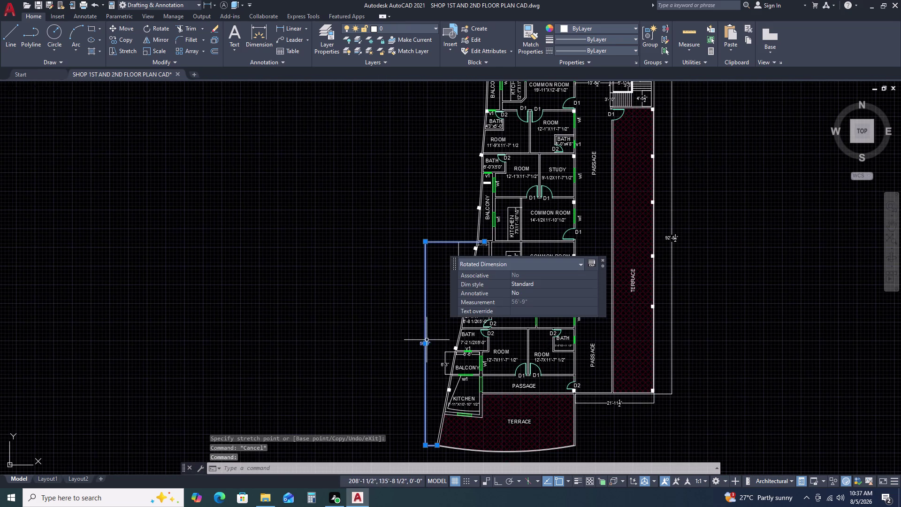
key(Escape)
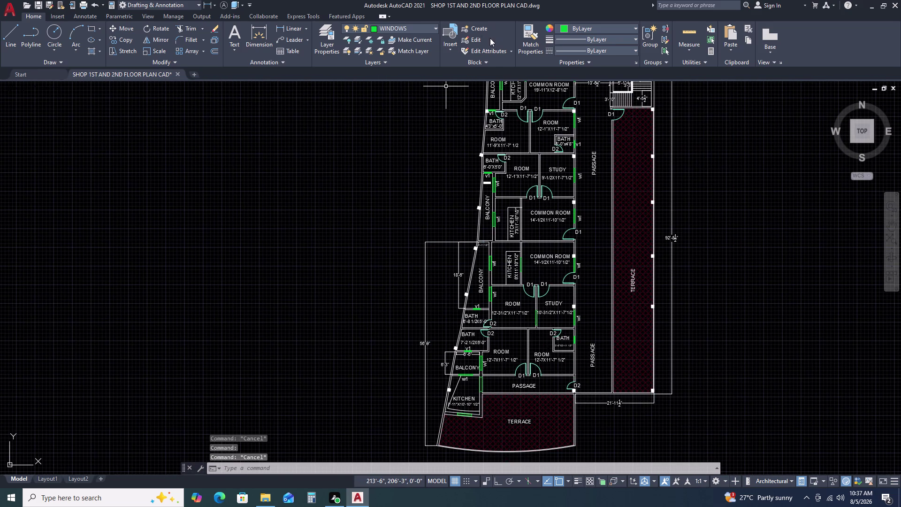
Make Defpoints the current layer.
click(432, 28)
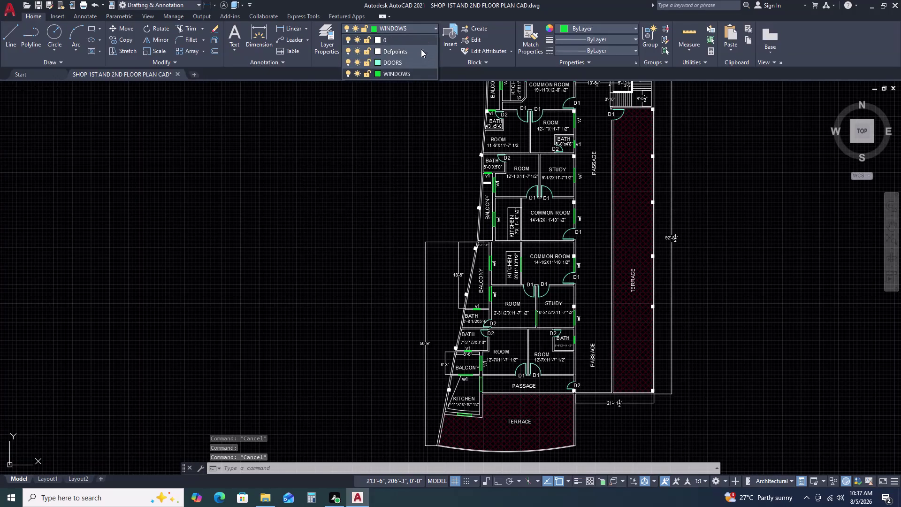
click(420, 52)
scroll(down, 3)
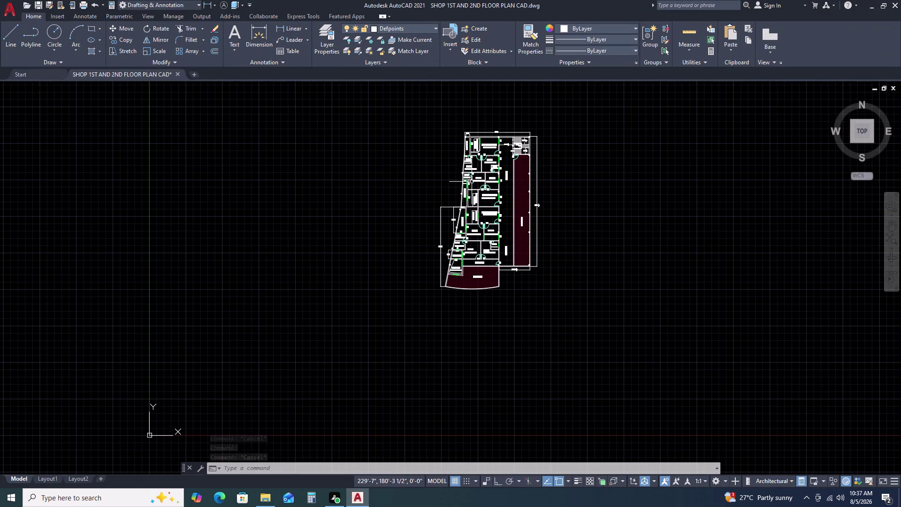
Attempt a DLI dimension between the balcony corners twice, cancelling both.
key(d)
key(l)
text(i)
key(space)
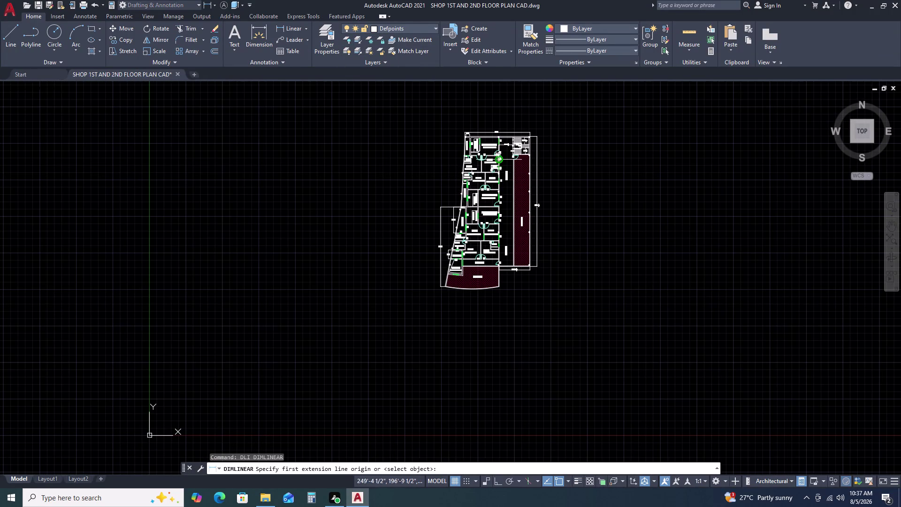
scroll(up, 3)
scroll(up, 3)
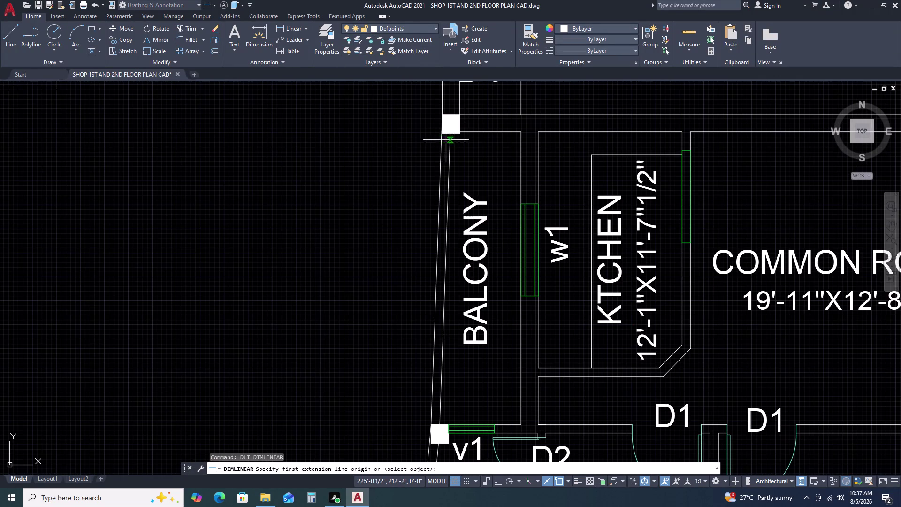
click(442, 114)
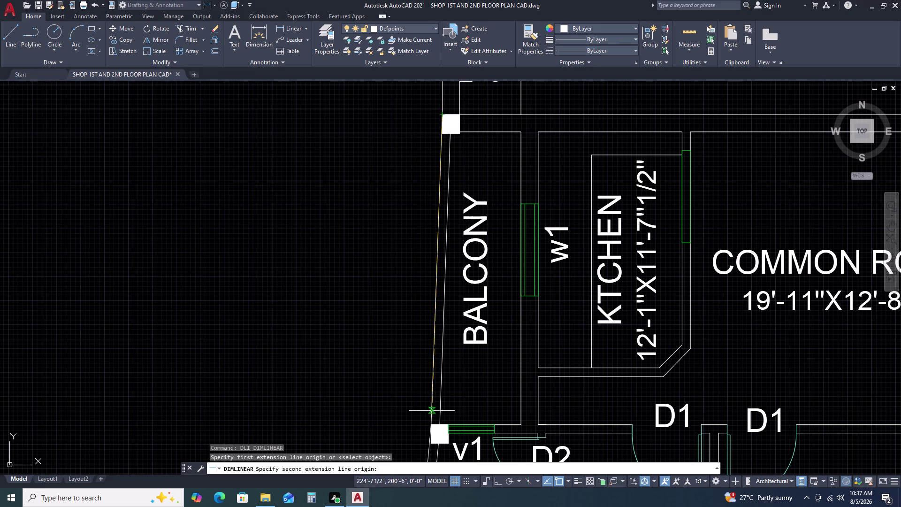
click(429, 424)
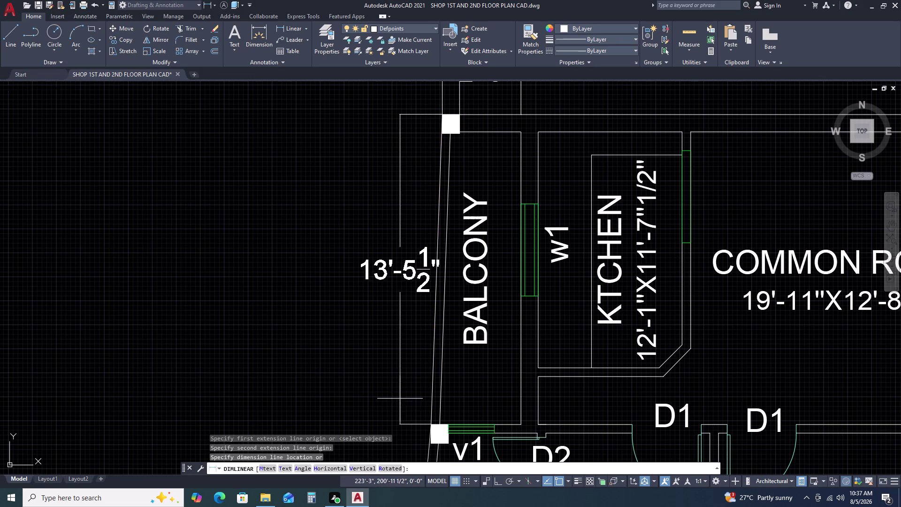
key(Escape)
key(space)
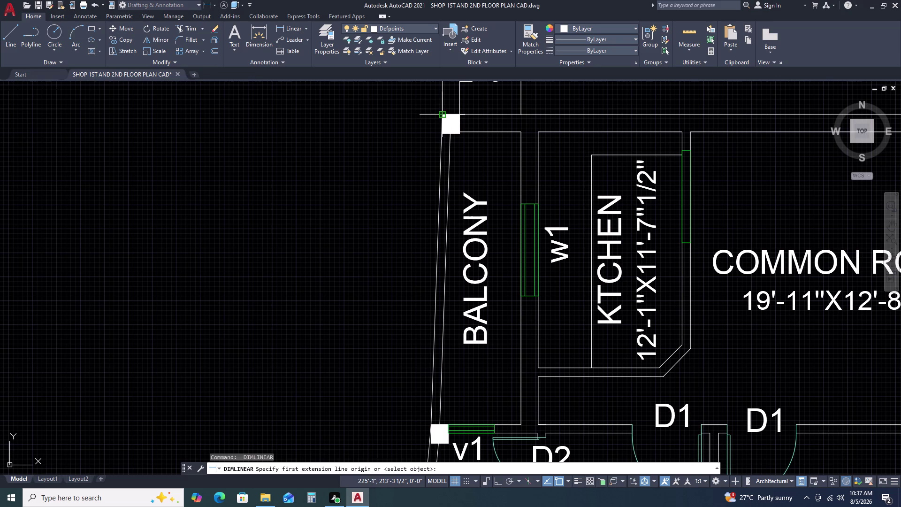
click(445, 112)
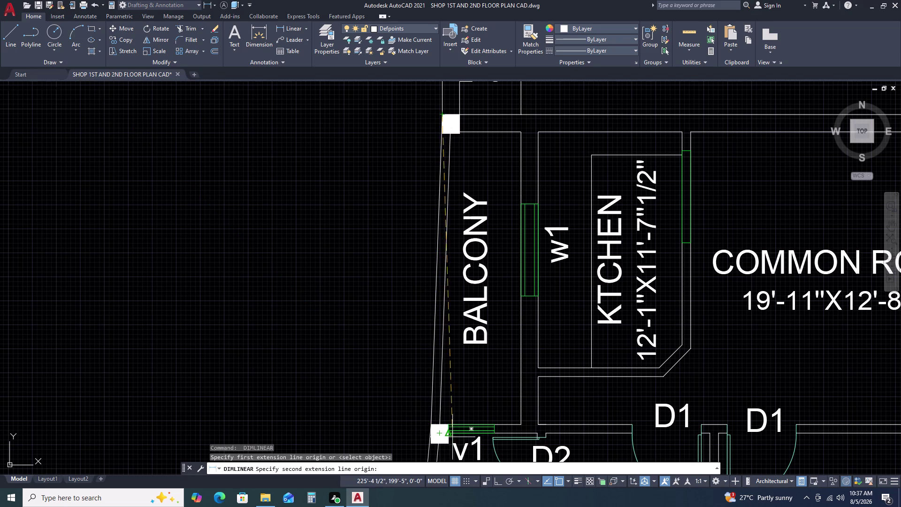
click(438, 434)
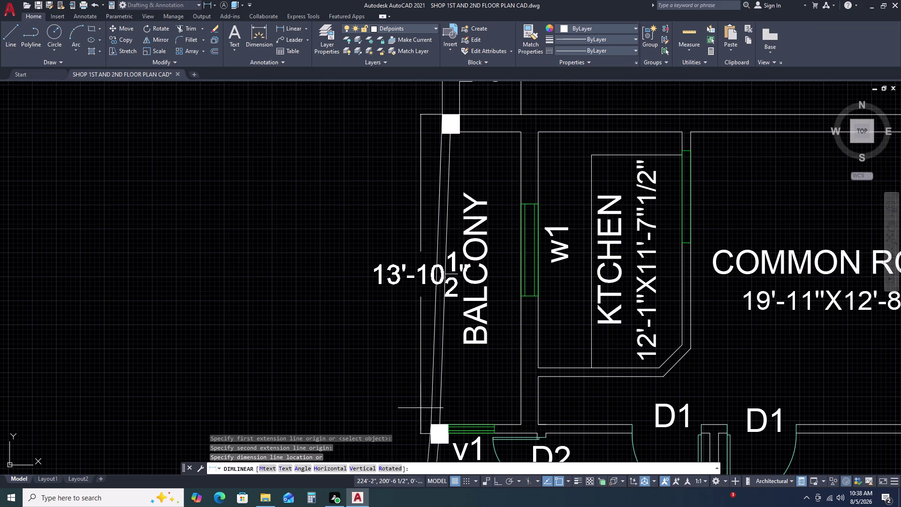
key(space)
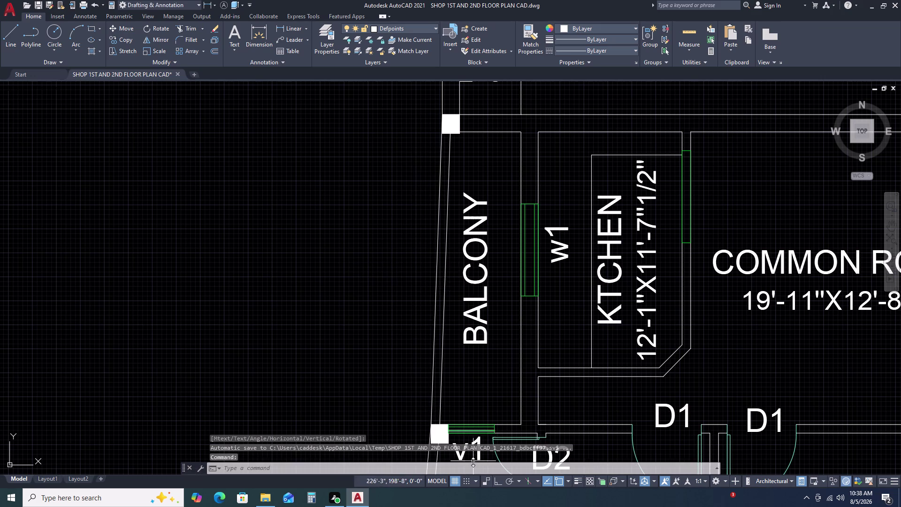
Place a 13'-10" vertical dimension between the balcony columns, left of the balcony.
key(space)
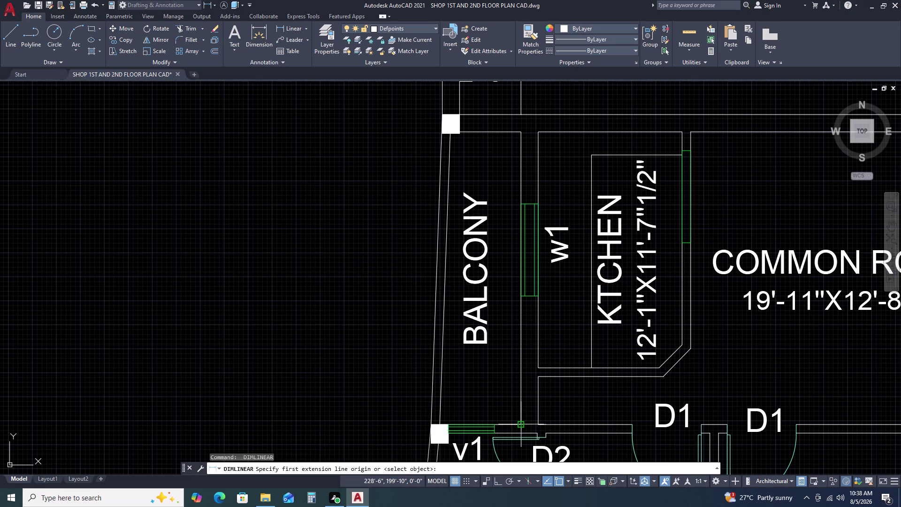
click(519, 427)
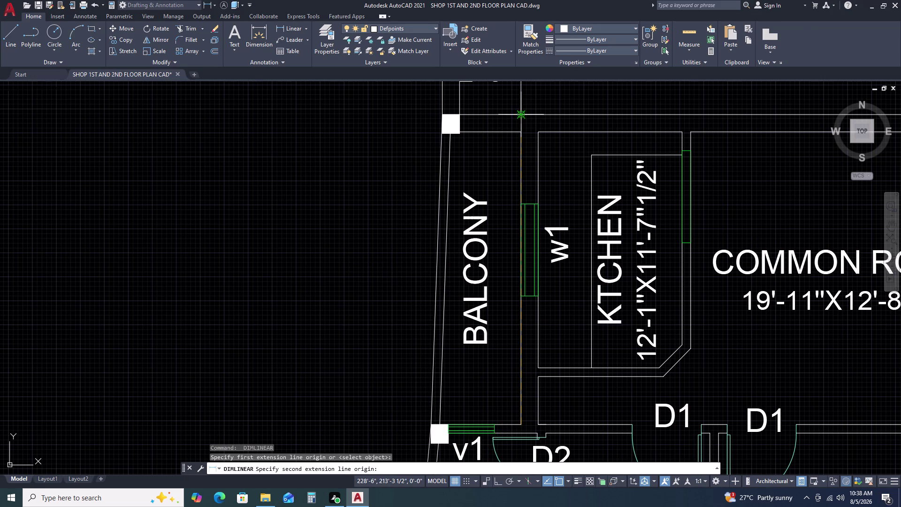
key(space)
key(space)
click(521, 432)
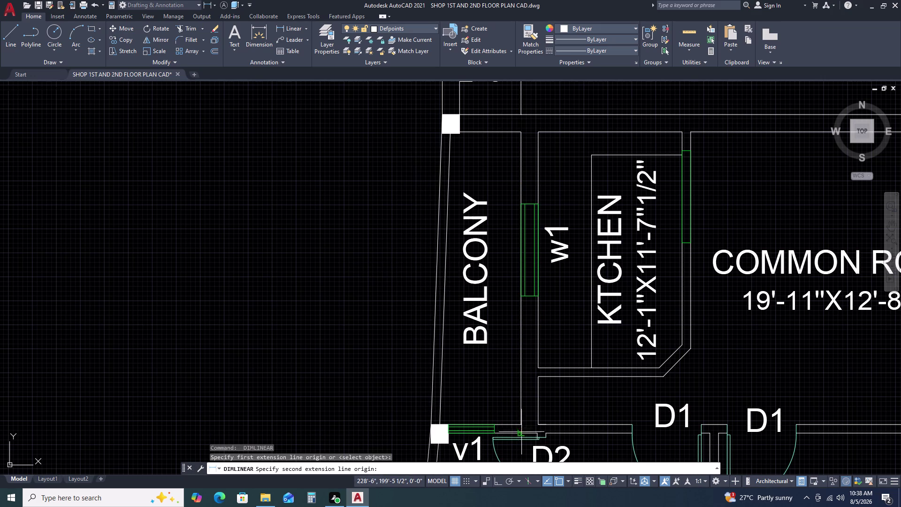
click(521, 118)
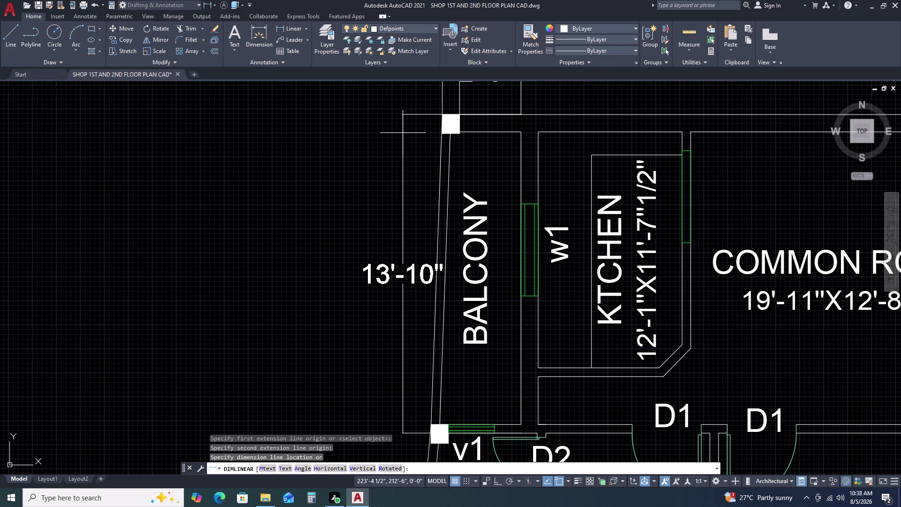
click(401, 129)
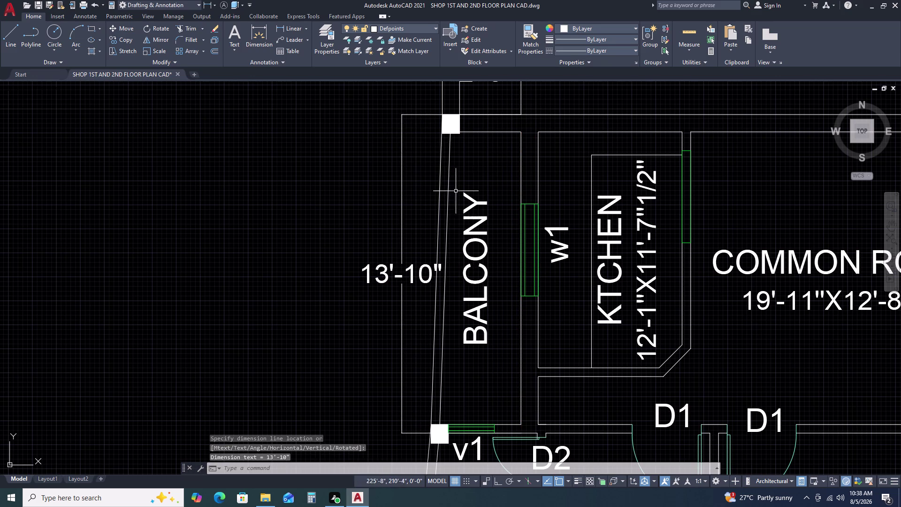
Select the new balcony dimension and reposition its lower measuring point near the column.
scroll(down, 3)
scroll(up, 3)
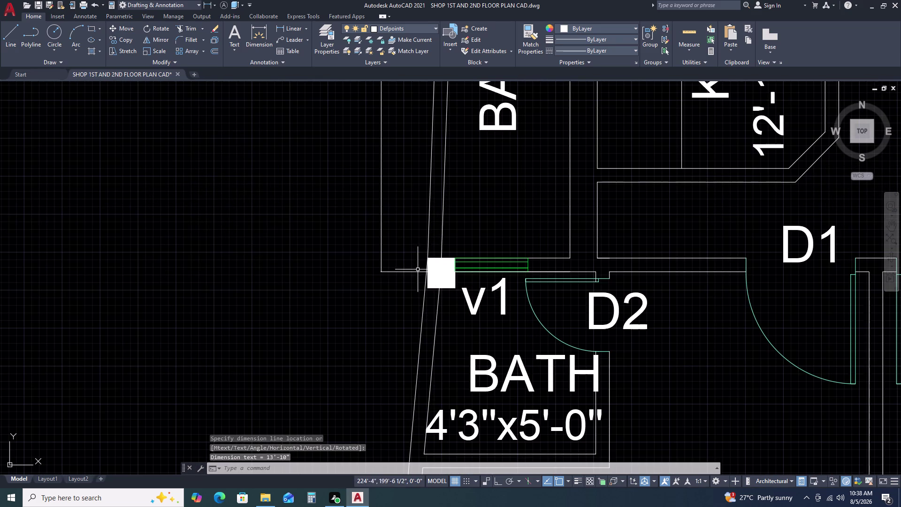
click(419, 270)
click(404, 281)
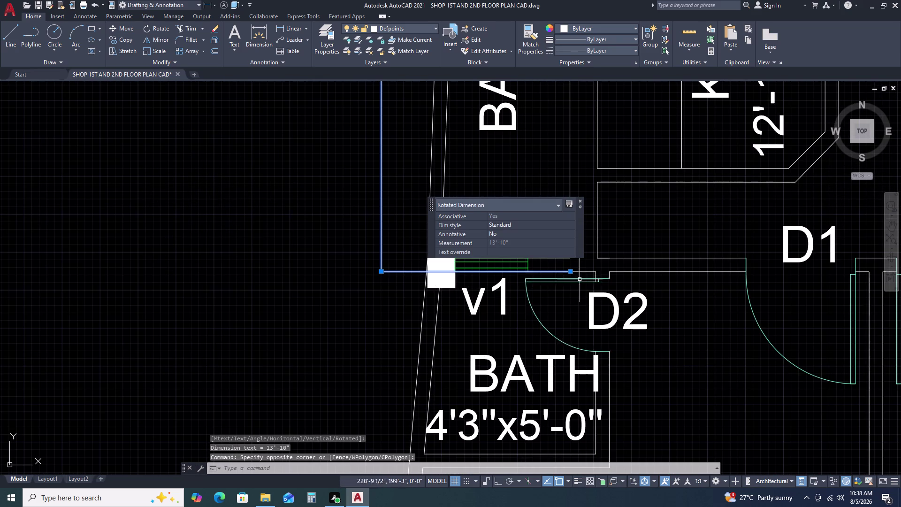
click(570, 271)
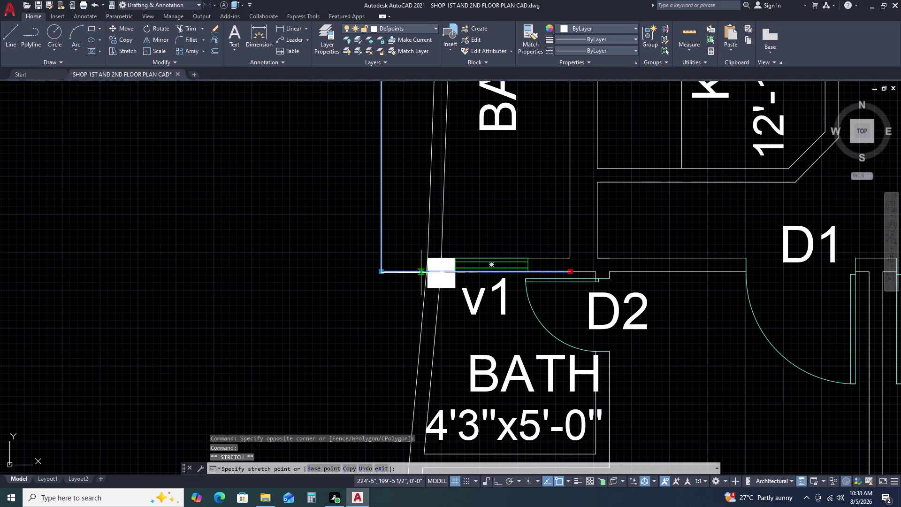
click(425, 271)
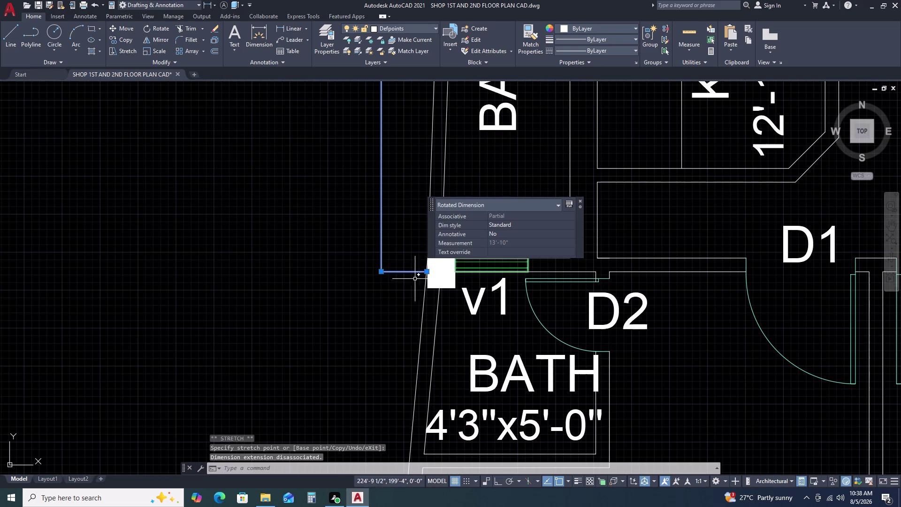
click(428, 273)
click(428, 288)
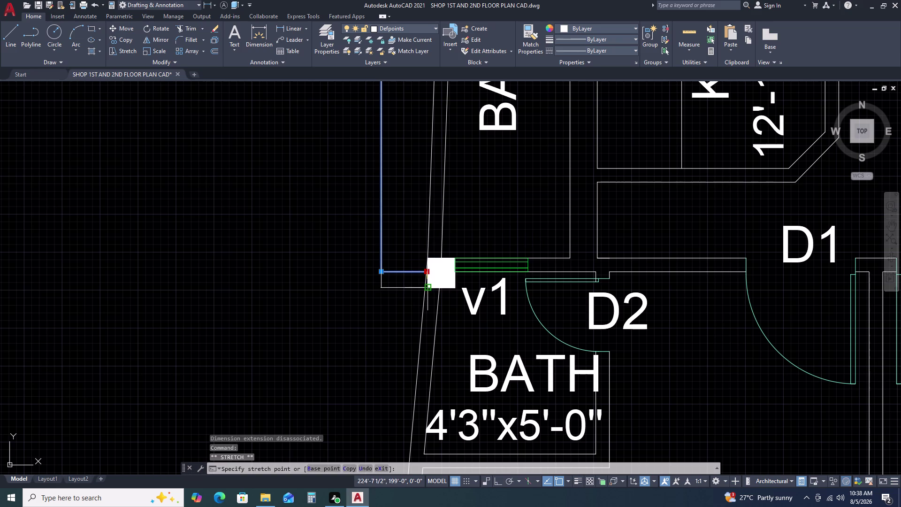
scroll(down, 3)
scroll(up, 3)
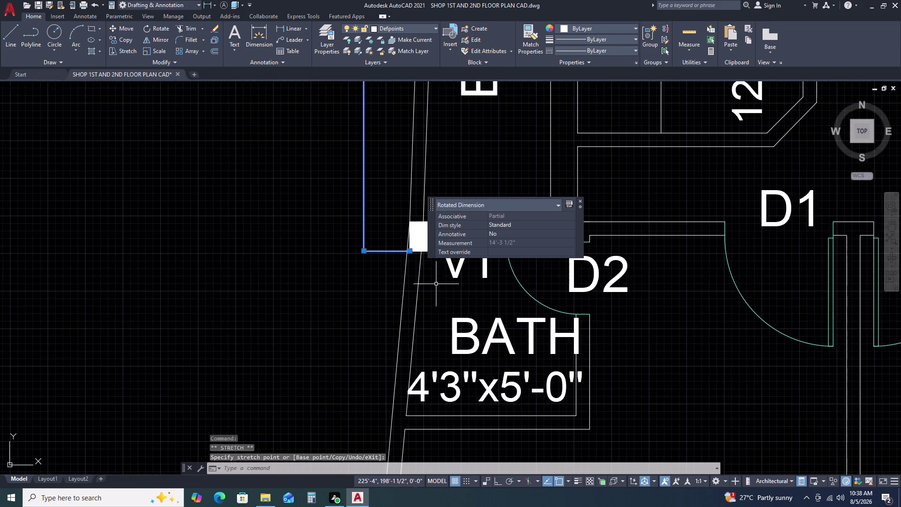
click(410, 251)
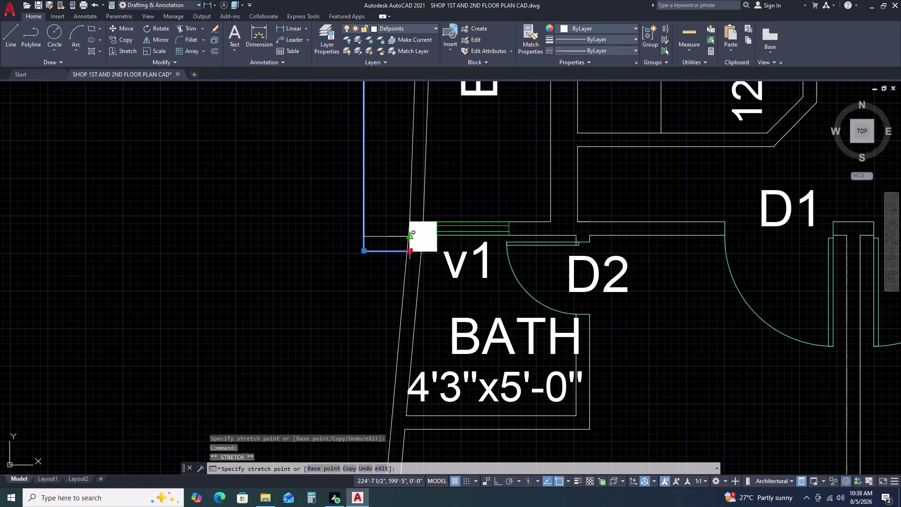
Stretch the lower measuring point by 0.5 so the dimension reads 13'-11".
click(408, 236)
scroll(down, 3)
middle_drag(399, 199, 381, 400)
middle_click(380, 400)
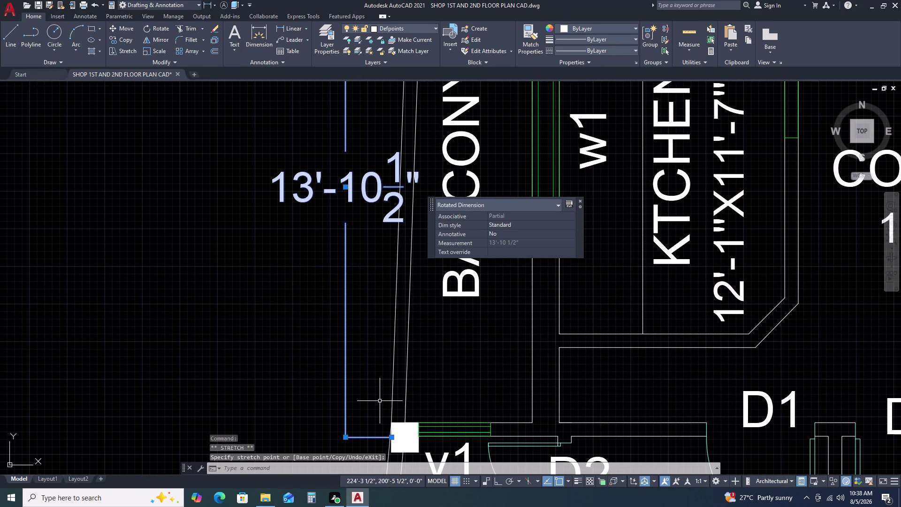
scroll(down, 3)
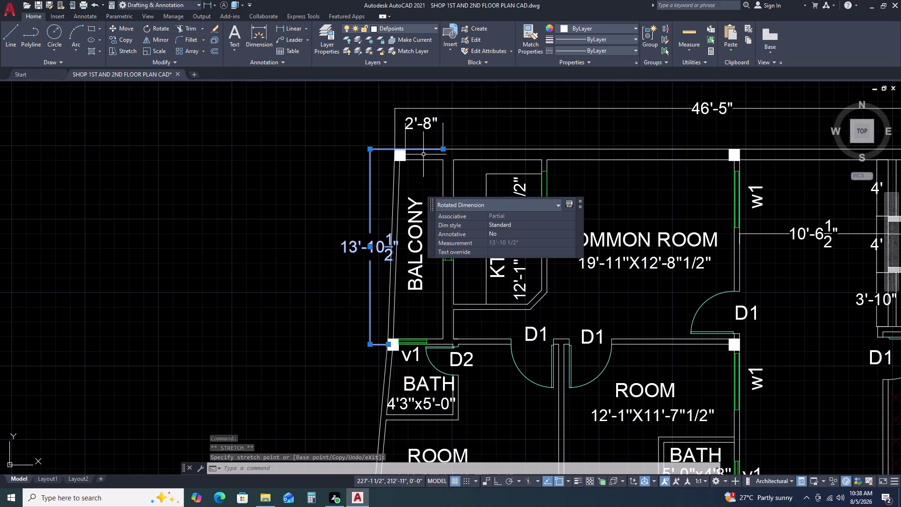
scroll(up, 3)
scroll(up, 3)
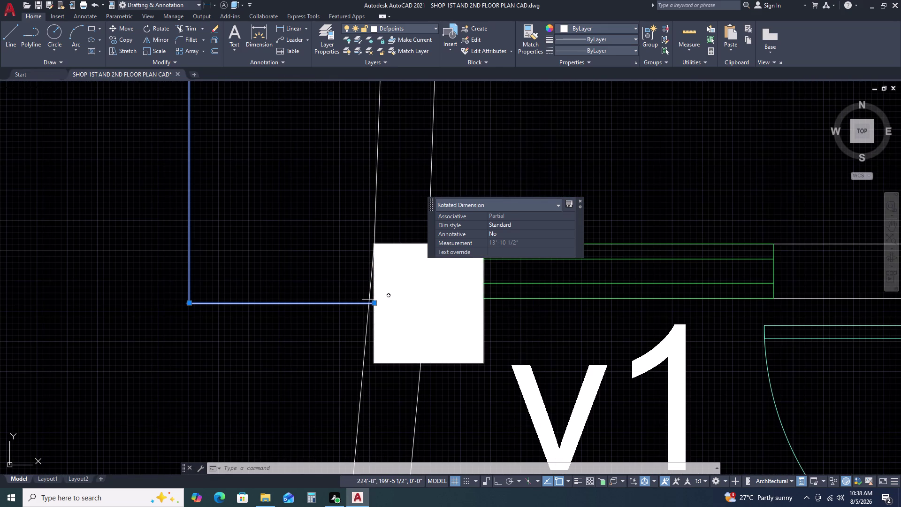
click(376, 305)
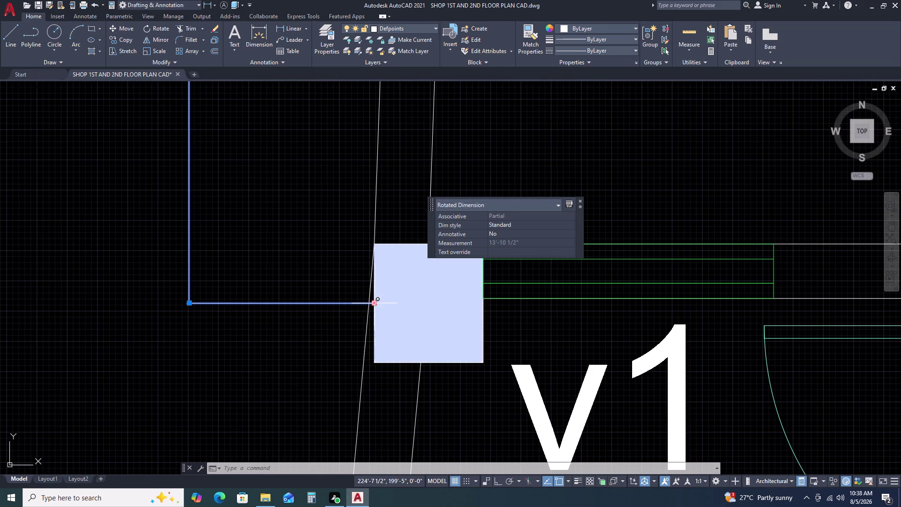
text(0.5)
key(Return)
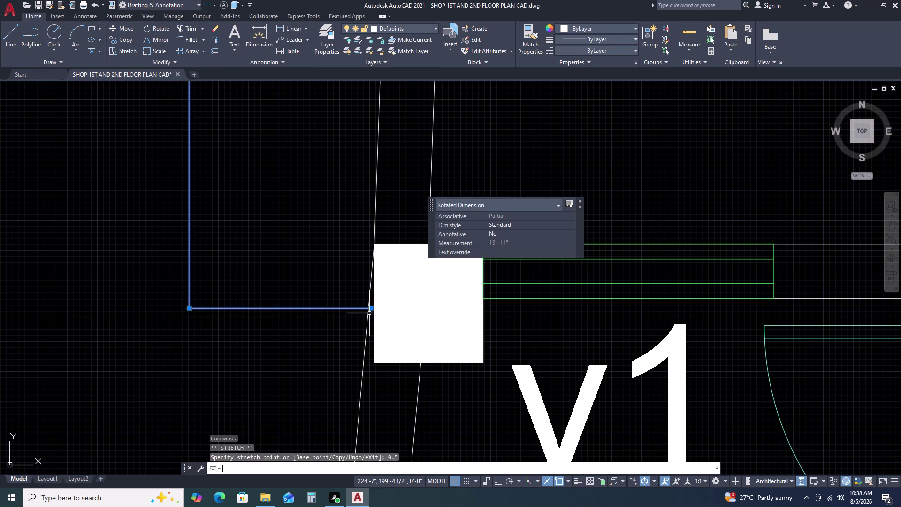
scroll(down, 3)
scroll(down, 3)
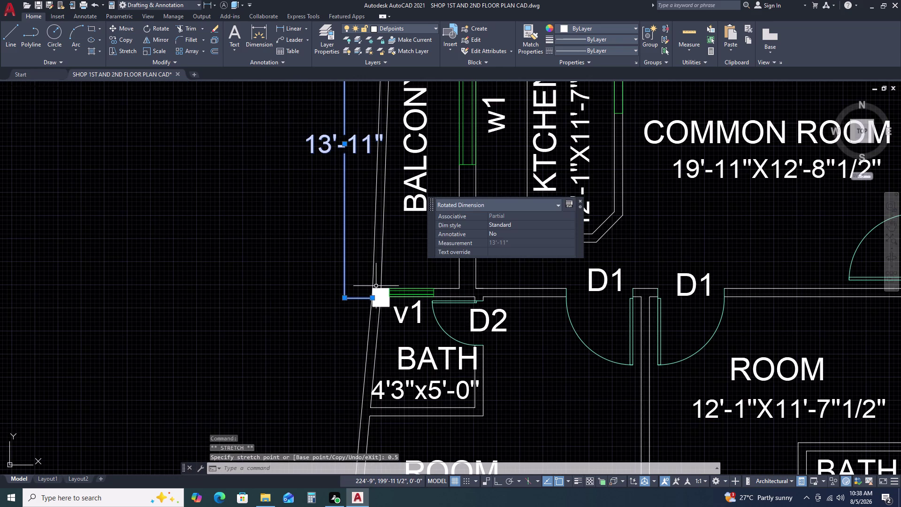
scroll(up, 3)
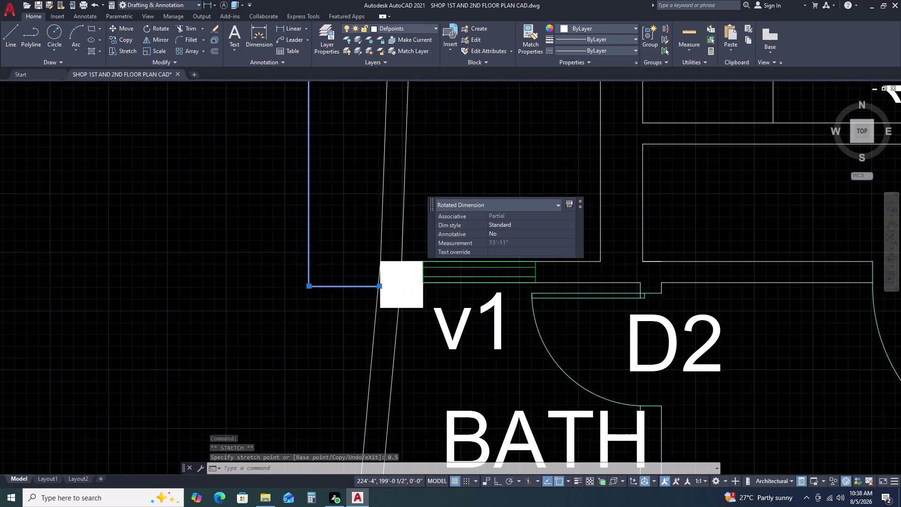
scroll(up, 3)
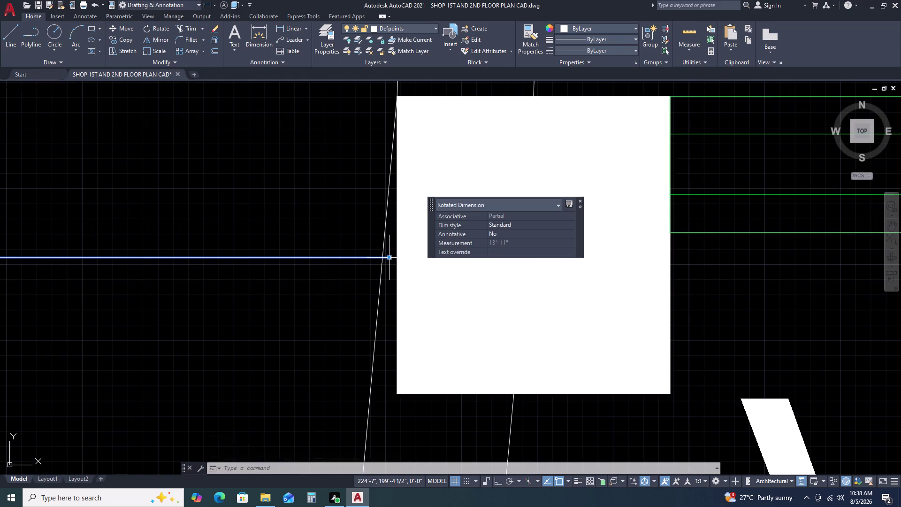
Stretch the lower point another 0.5 to 13'-11 1/2", then deselect the dimension.
click(390, 258)
key(0)
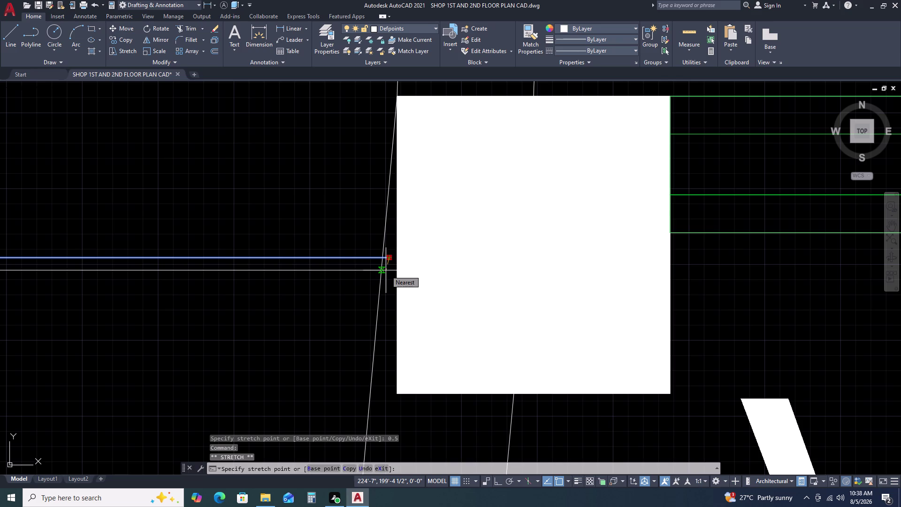
key(period)
key(5)
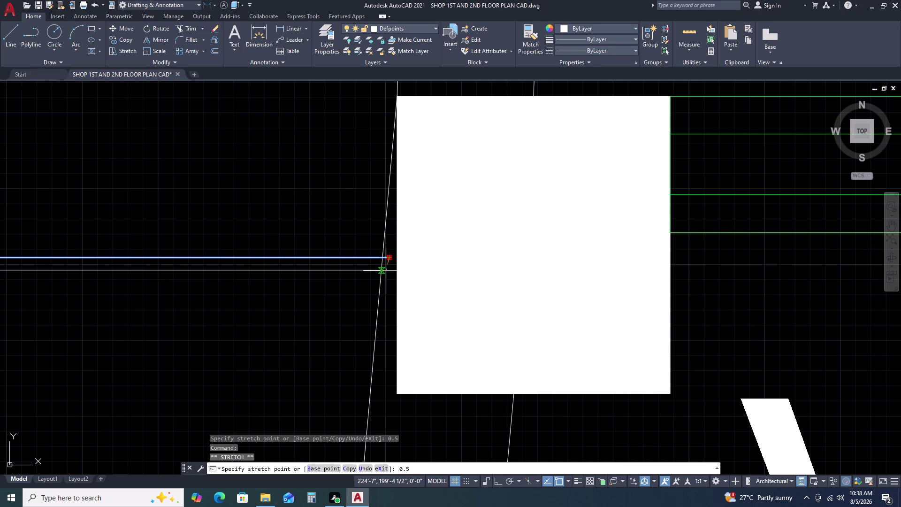
key(Return)
scroll(down, 3)
scroll(down, 3)
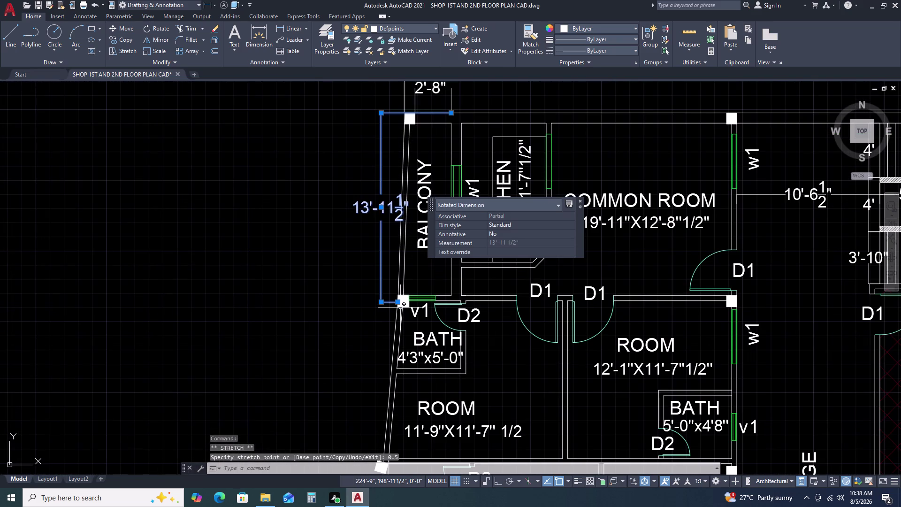
scroll(up, 3)
scroll(up, 3)
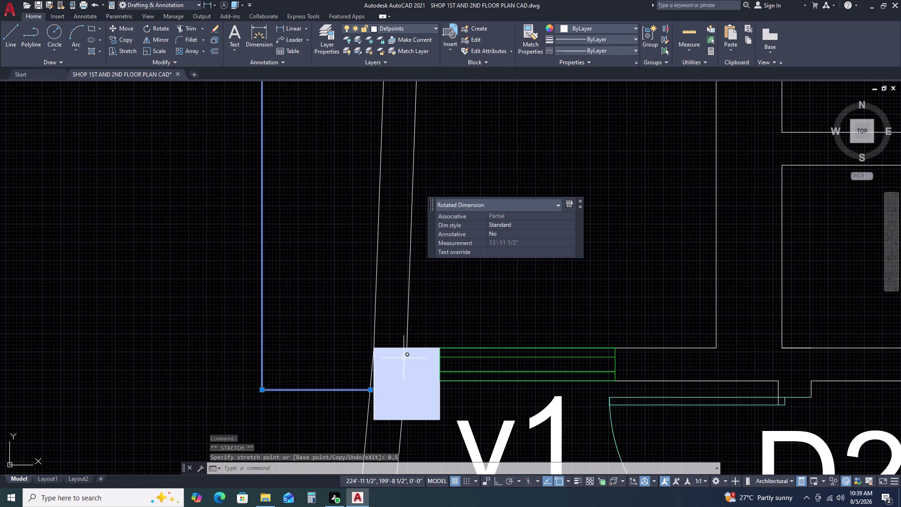
middle_drag(398, 363, 400, 281)
key(Escape)
Try grip-editing the bottom column's fill and lower corners onto the wall, then cancel.
click(400, 319)
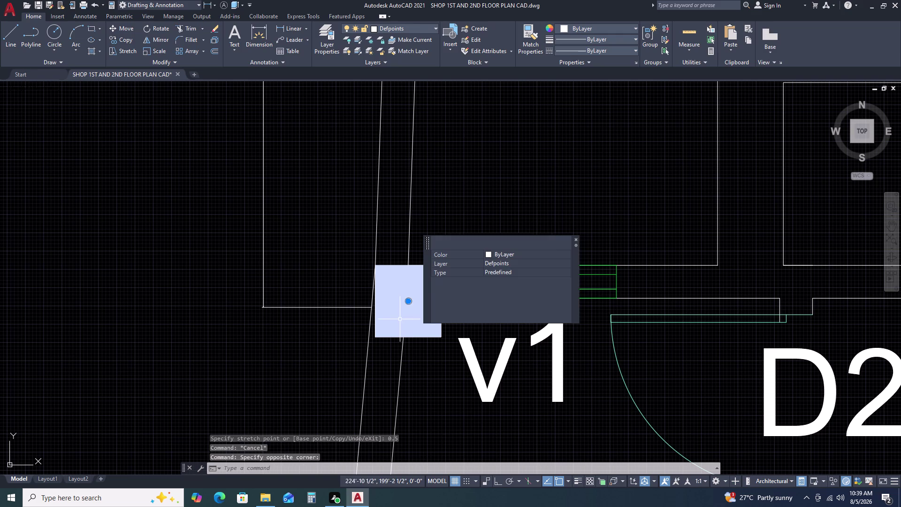
click(385, 335)
click(380, 341)
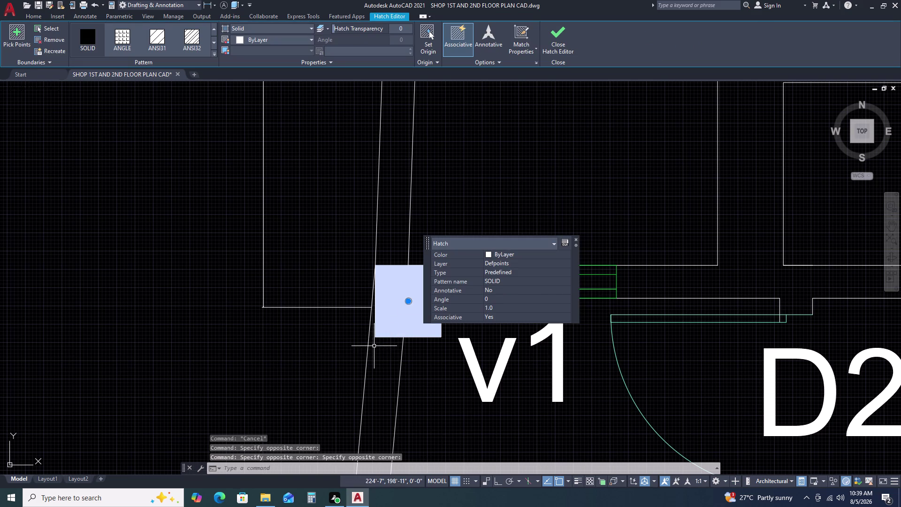
click(379, 347)
click(384, 321)
key(Escape)
click(386, 342)
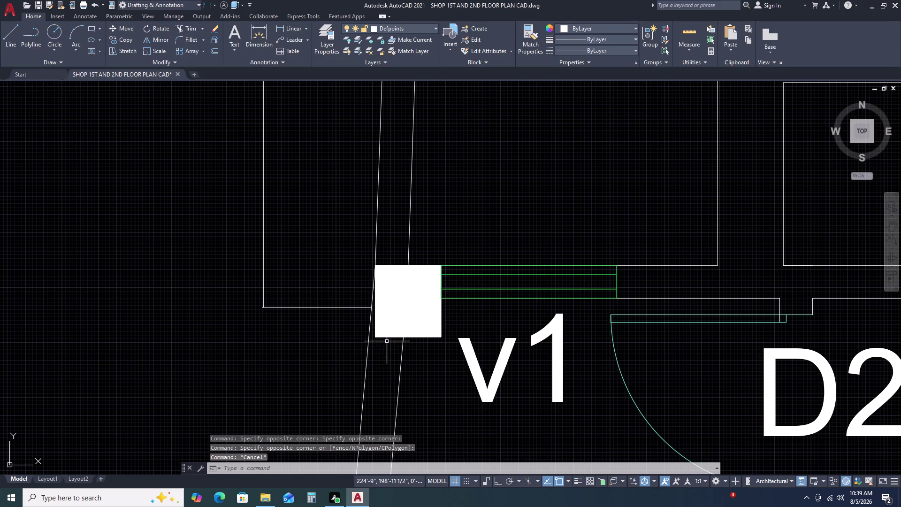
click(385, 314)
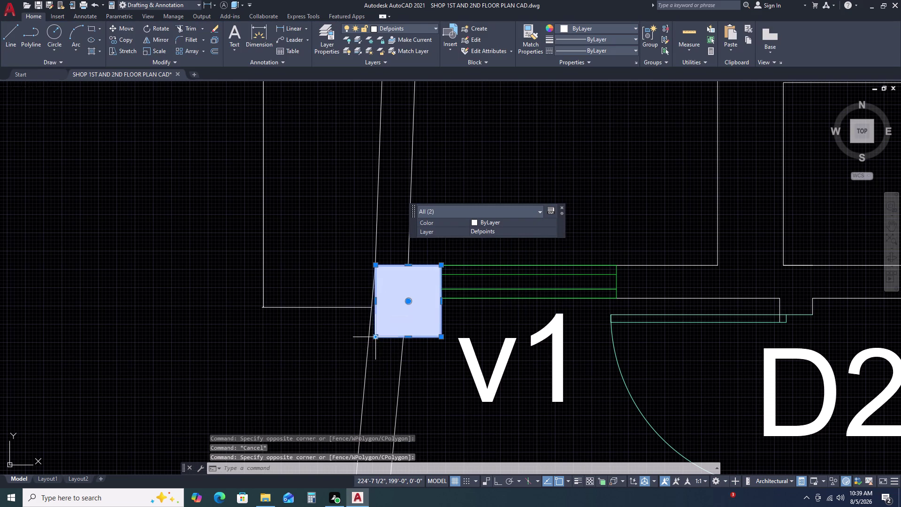
click(377, 337)
click(367, 342)
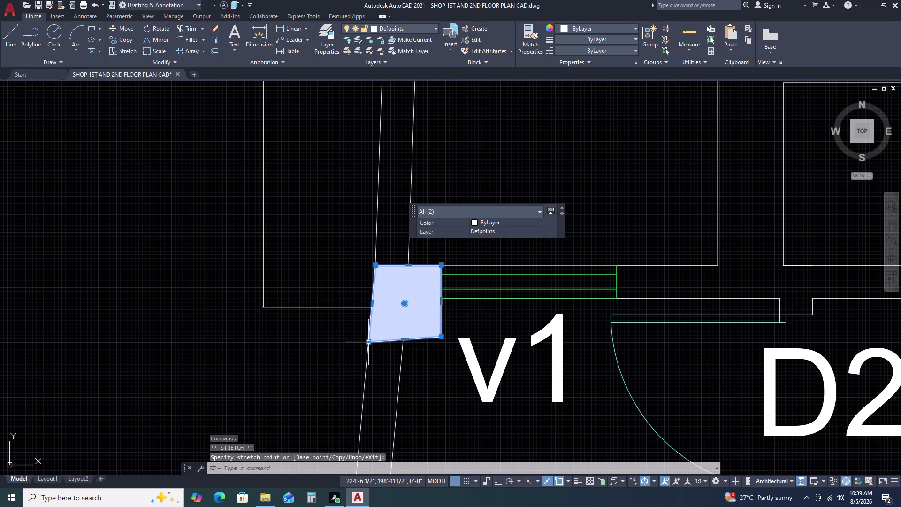
click(440, 336)
click(427, 342)
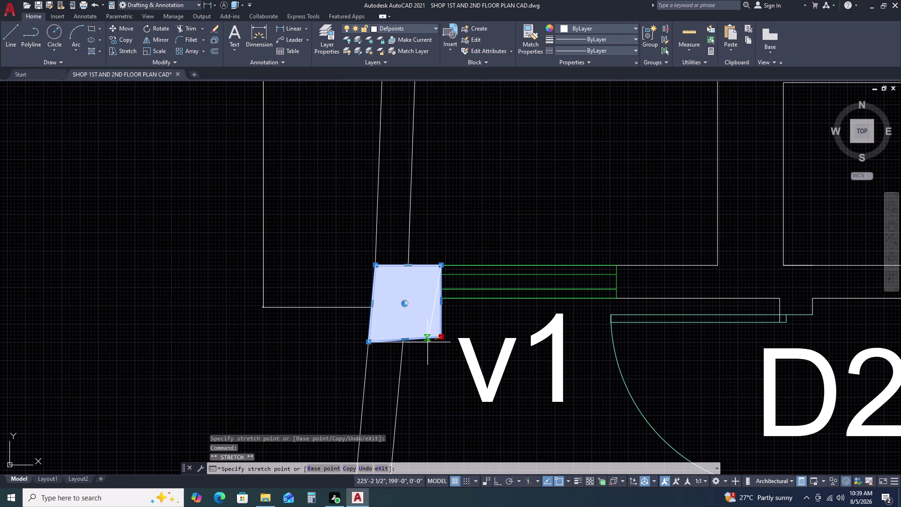
key(Escape)
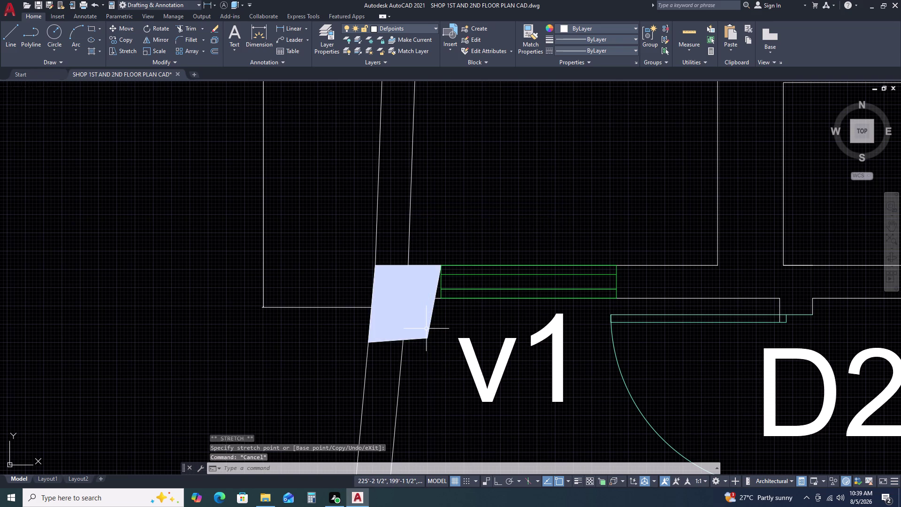
Window-select the skewed column beside v1 and delete it.
click(426, 328)
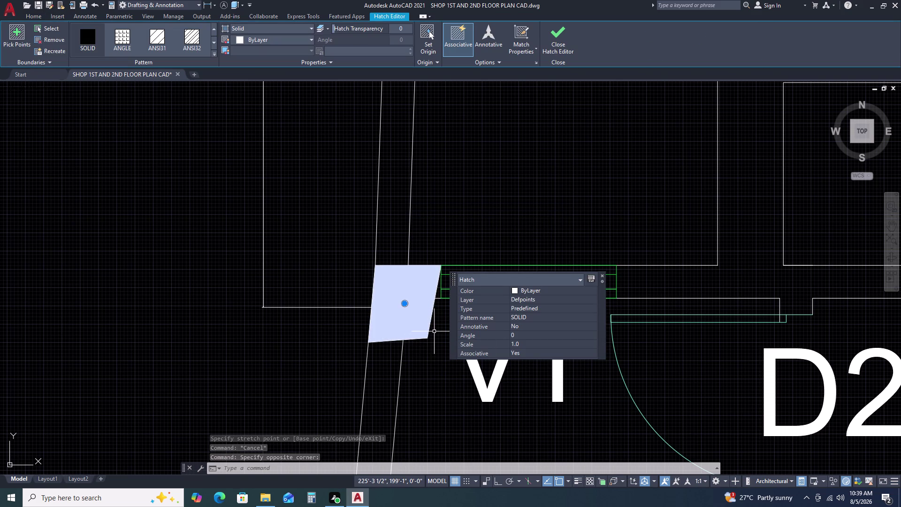
scroll(down, 3)
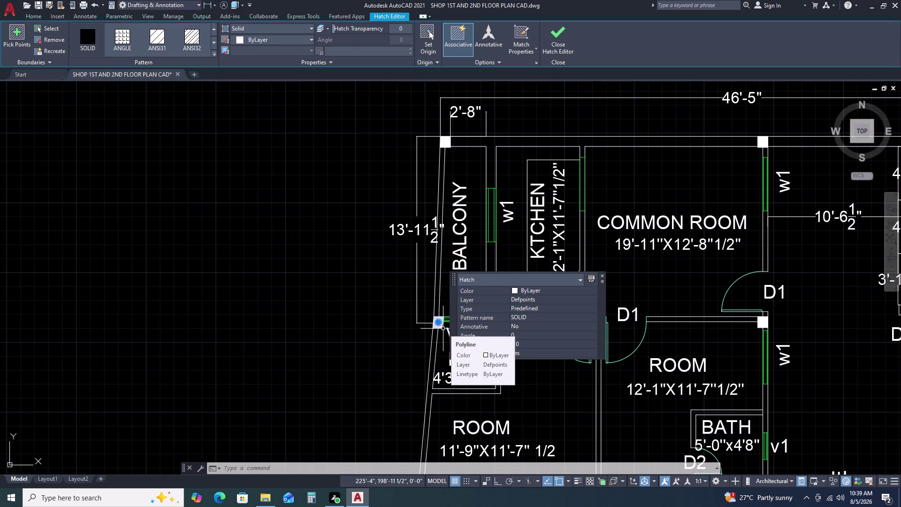
key(Escape)
scroll(up, 3)
scroll(up, 3)
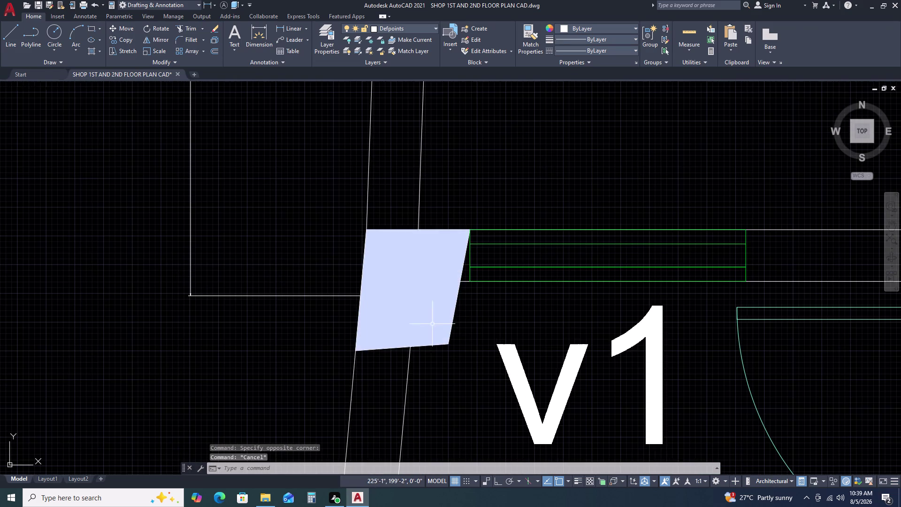
click(459, 317)
click(429, 318)
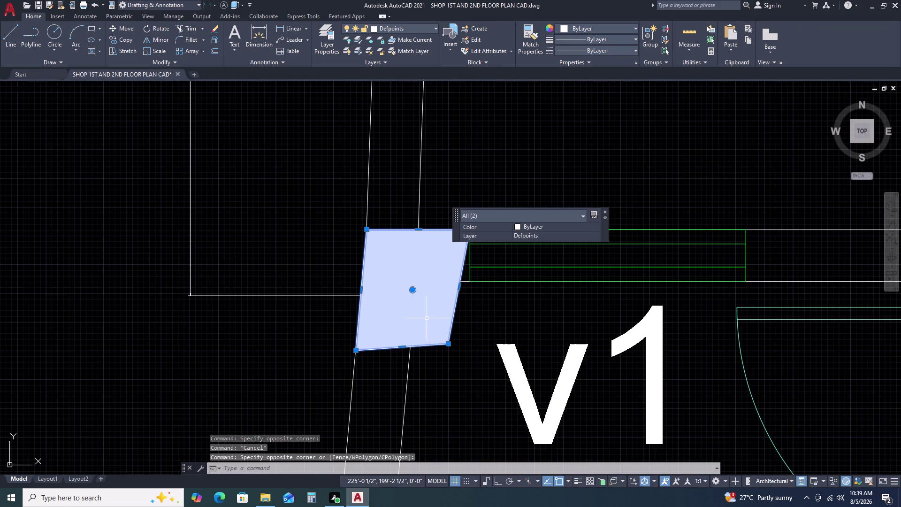
key(Delete)
scroll(down, 3)
scroll(down, 3)
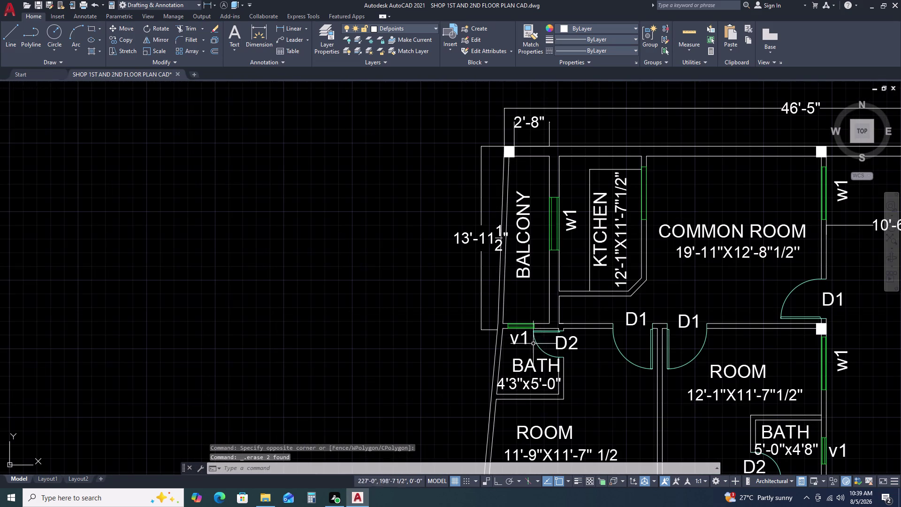
scroll(up, 3)
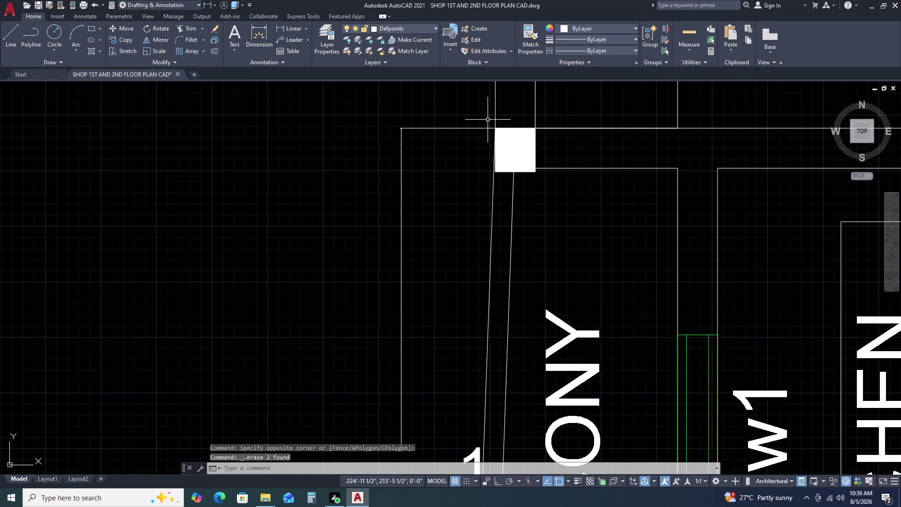
Copy the balcony's top corner column (CO) down to the v1 corner.
click(487, 119)
click(541, 194)
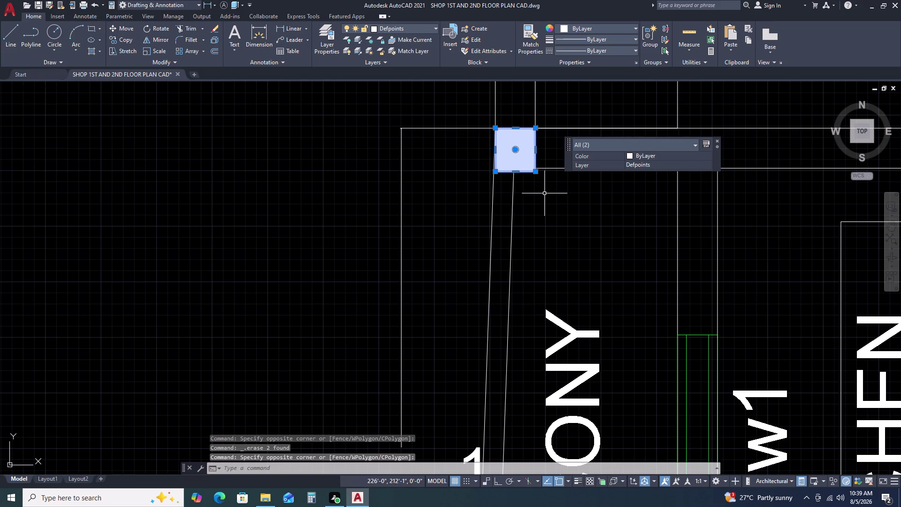
key(c)
text(o)
key(space)
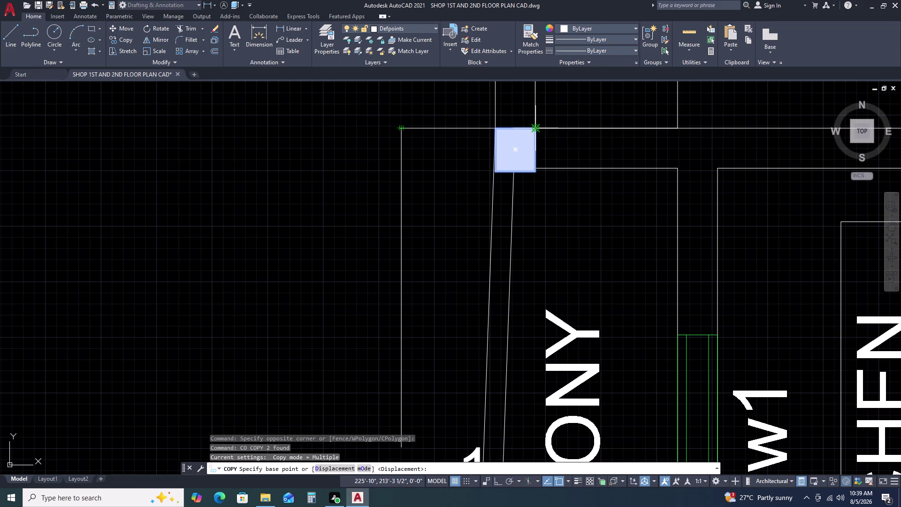
click(533, 130)
scroll(down, 3)
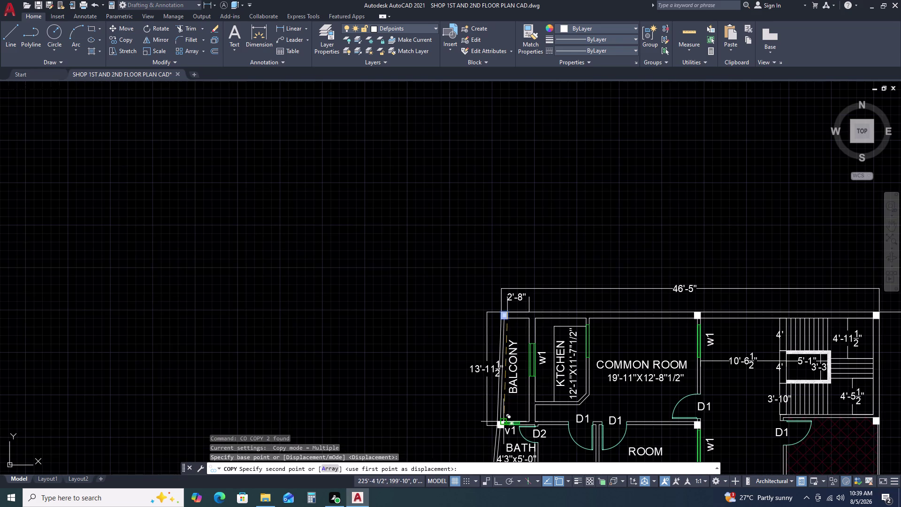
middle_drag(501, 422, 484, 244)
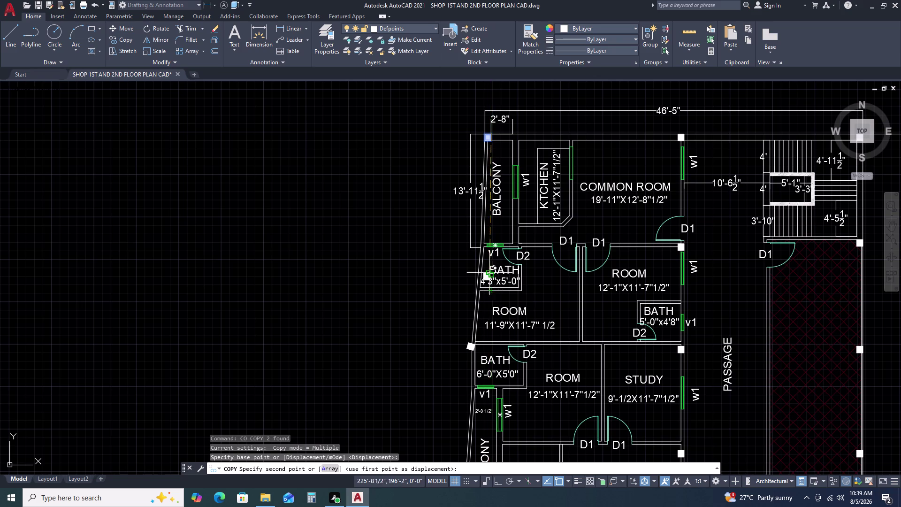
scroll(up, 3)
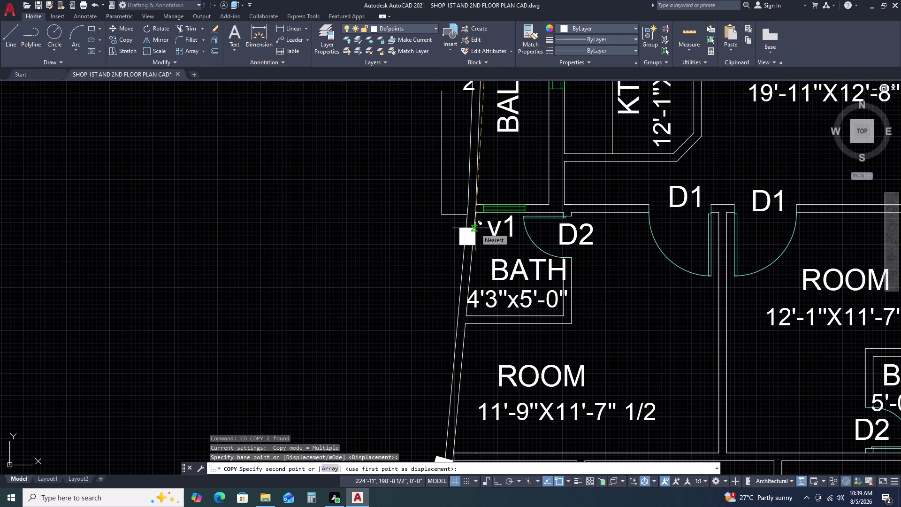
scroll(up, 3)
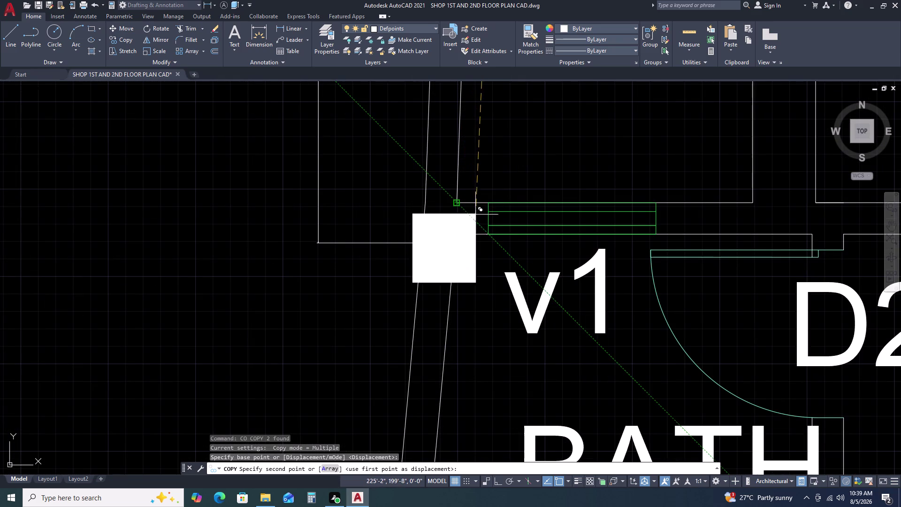
click(475, 216)
key(Escape)
Move the copied column (M) tight into the wall corner.
click(404, 204)
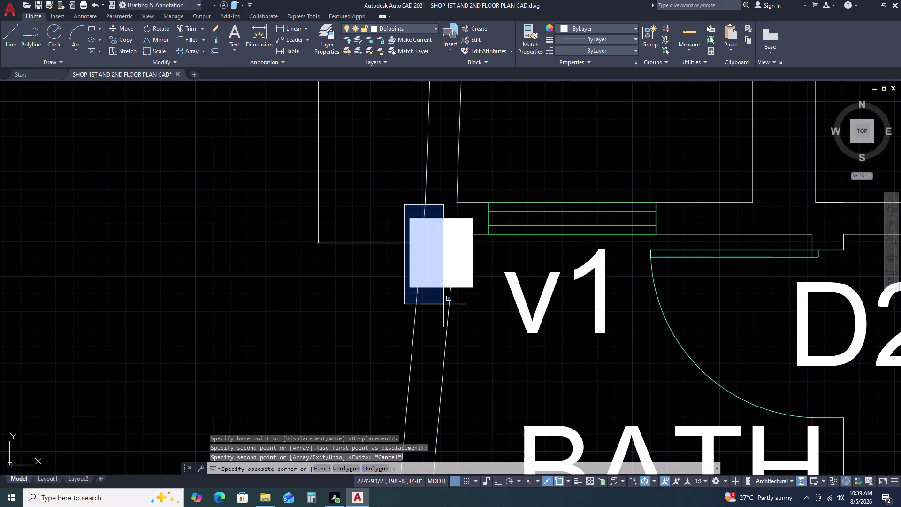
click(477, 302)
text(m)
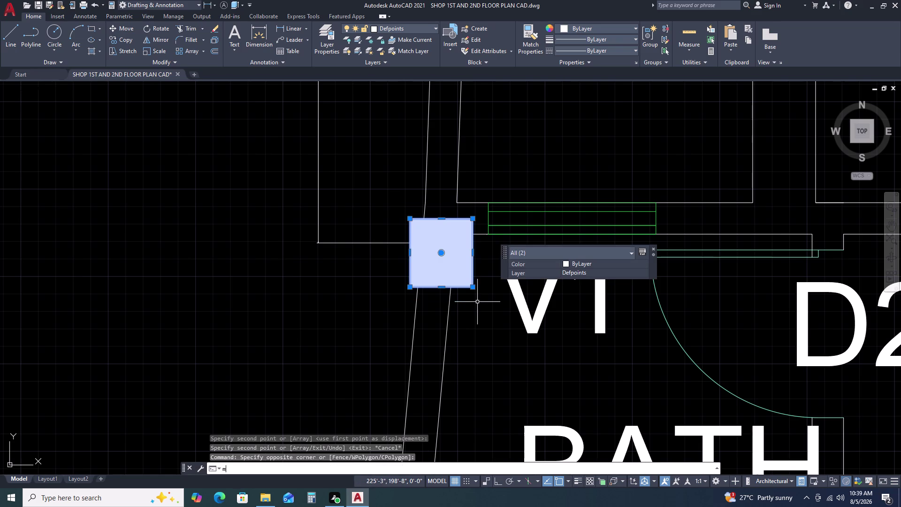
key(space)
click(407, 221)
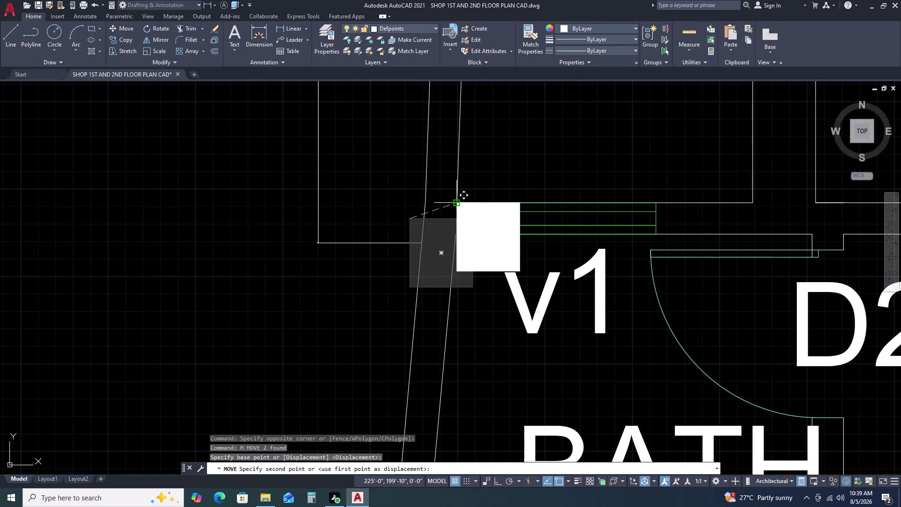
click(426, 204)
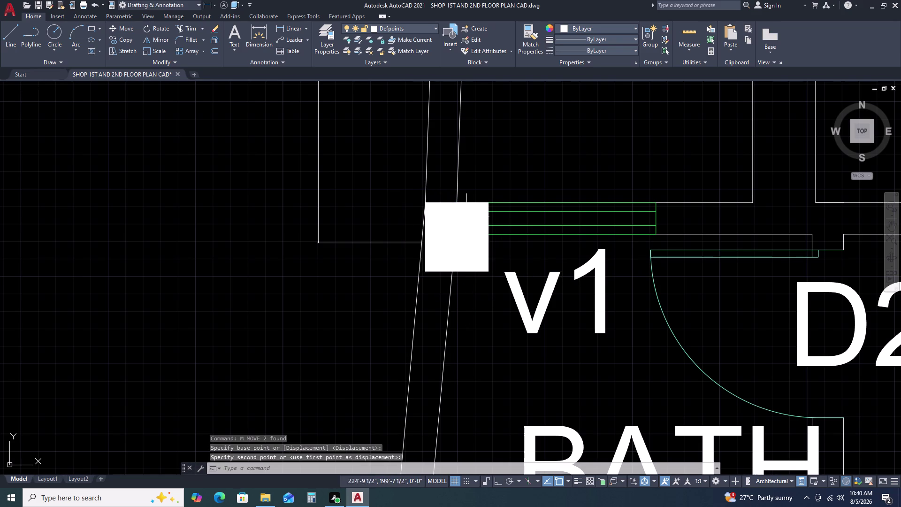
scroll(down, 3)
scroll(down, 3)
middle_drag(642, 367, 571, 269)
scroll(up, 3)
scroll(up, 3)
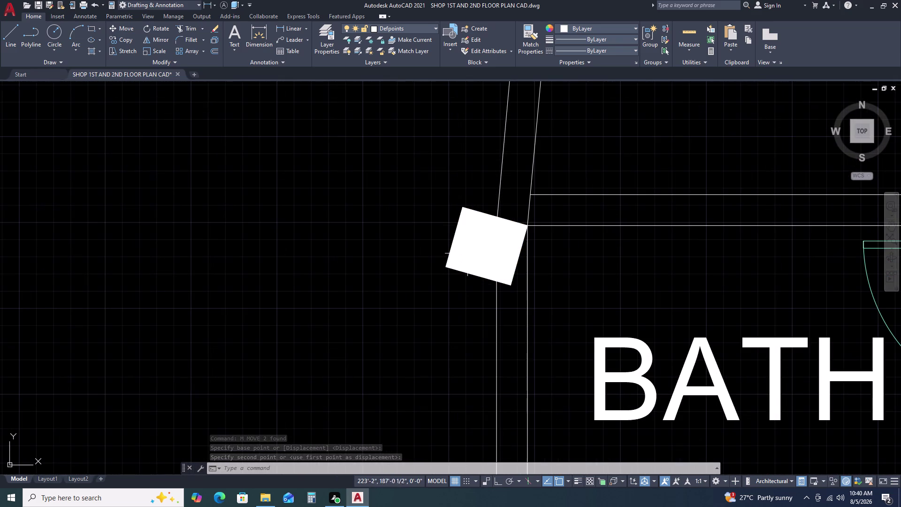
Rotate the tilted column (RO) about its lower corner to a new angle.
click(439, 180)
click(536, 318)
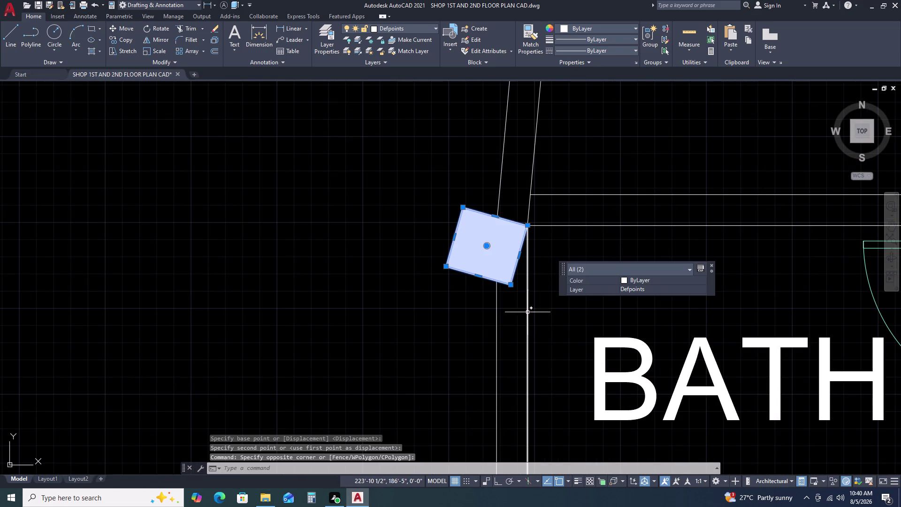
key(r)
text(o)
key(space)
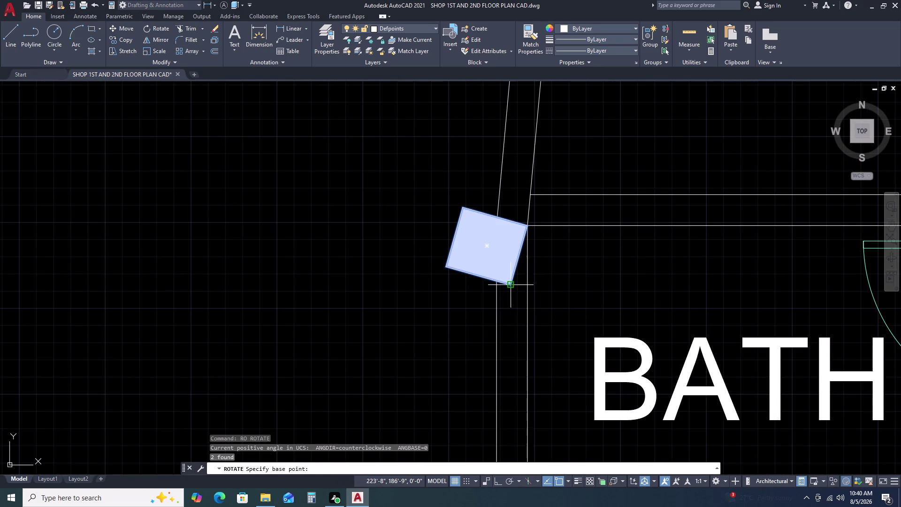
double_click(507, 286)
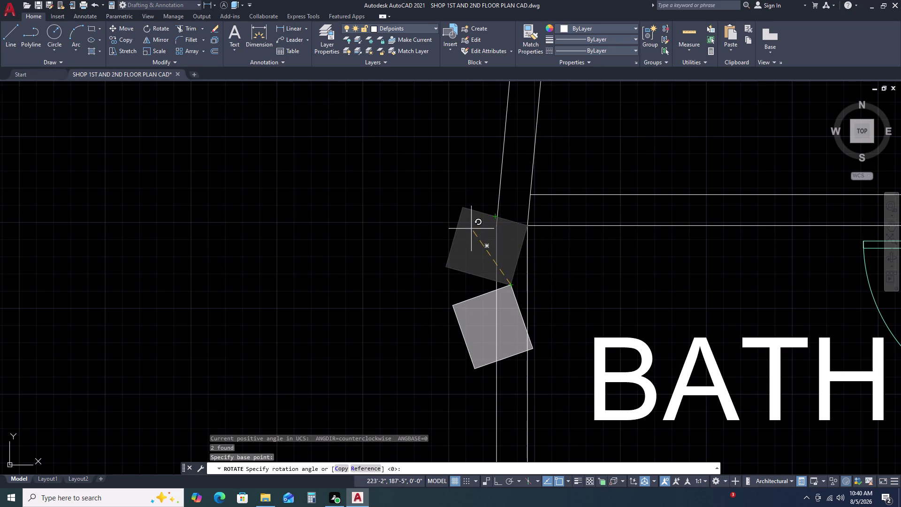
click(493, 218)
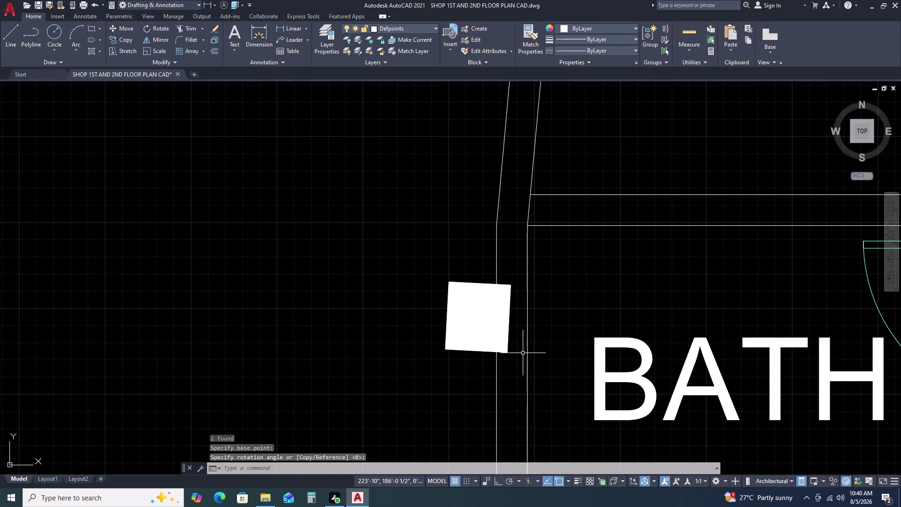
Move the rotated column by its top corner into the wall corner.
drag(509, 353, 507, 348)
click(504, 326)
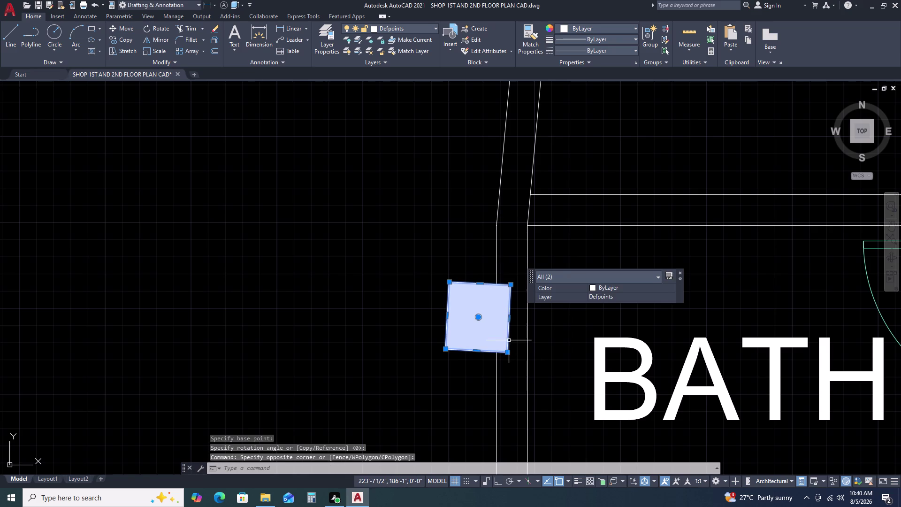
text(m)
key(space)
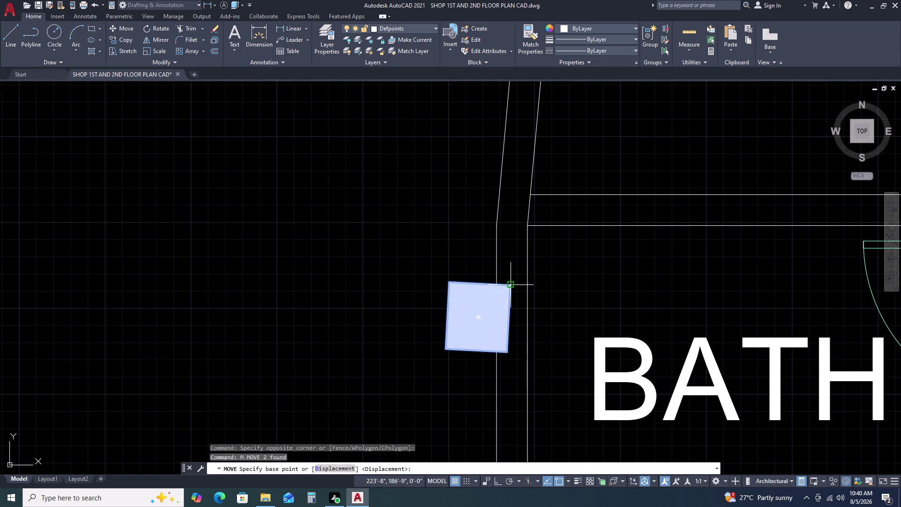
click(510, 285)
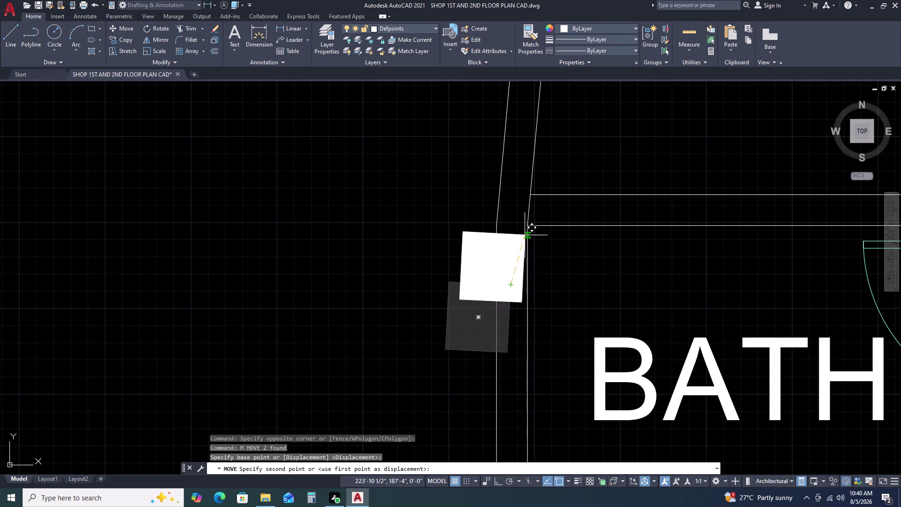
click(528, 228)
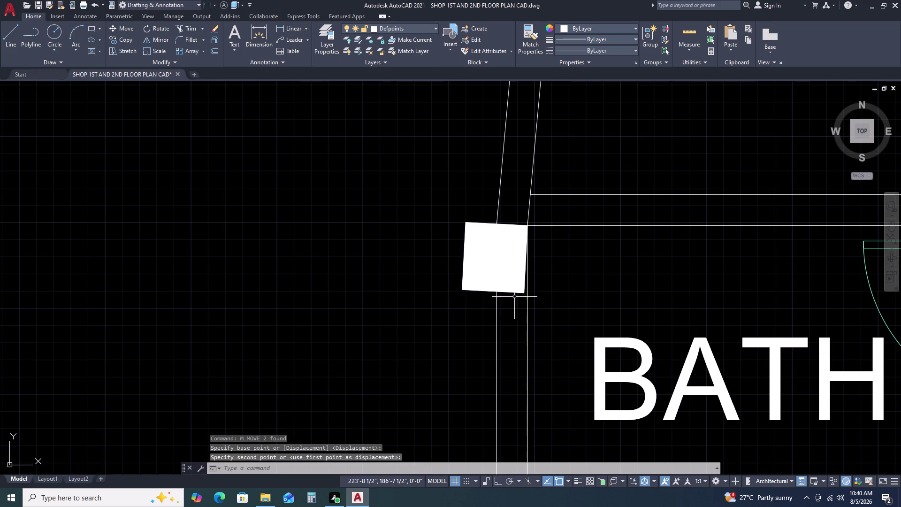
Rotate the column again about its top corner to match the wall's angle.
click(513, 297)
click(499, 262)
text(r)
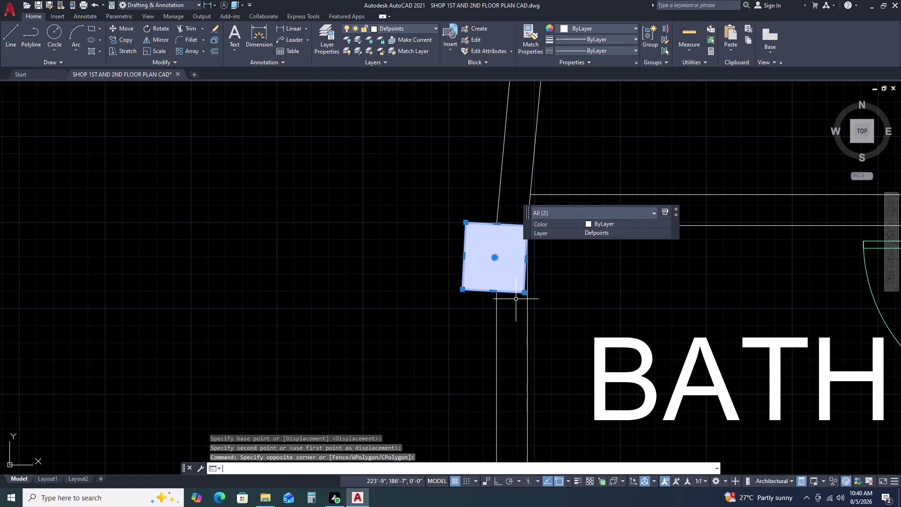
text(o)
key(space)
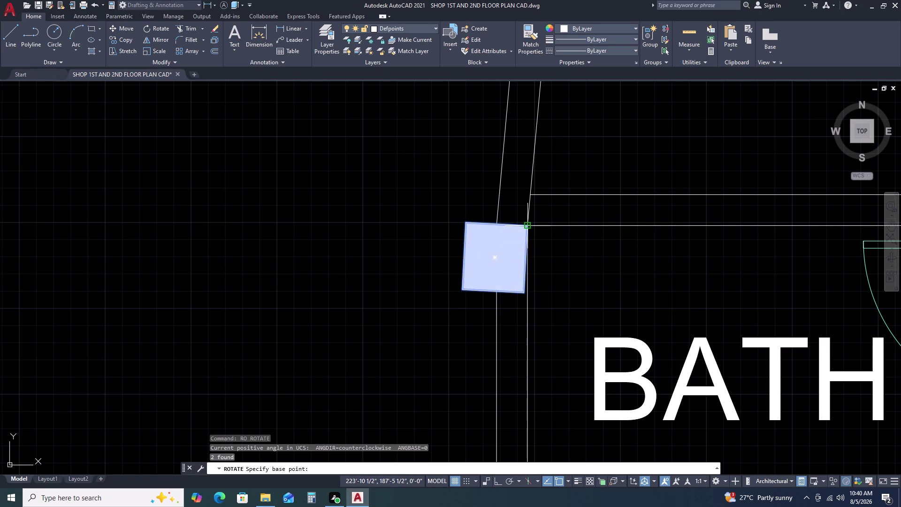
click(528, 227)
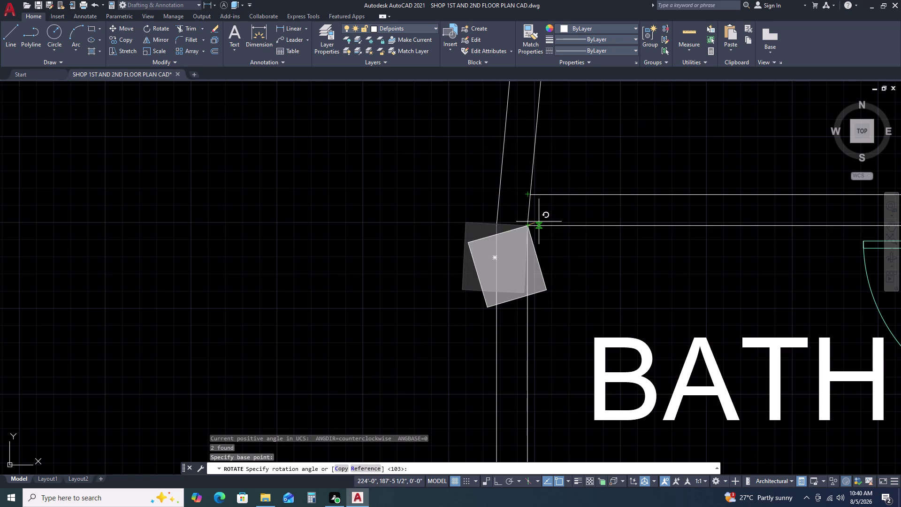
scroll(up, 3)
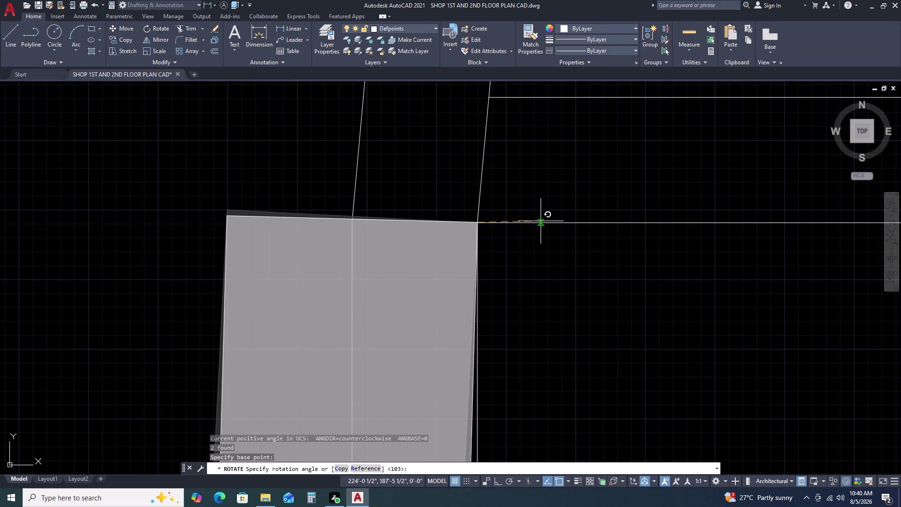
click(541, 220)
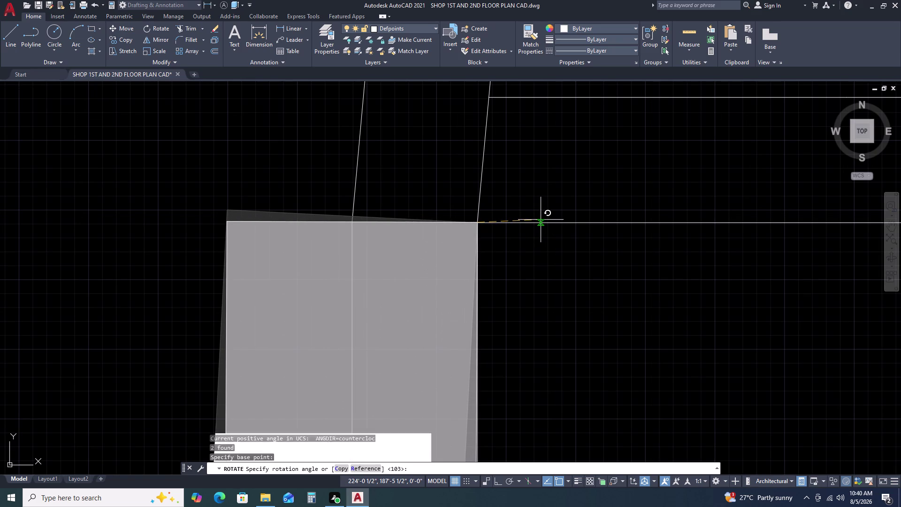
scroll(up, 3)
scroll(down, 3)
scroll(up, 3)
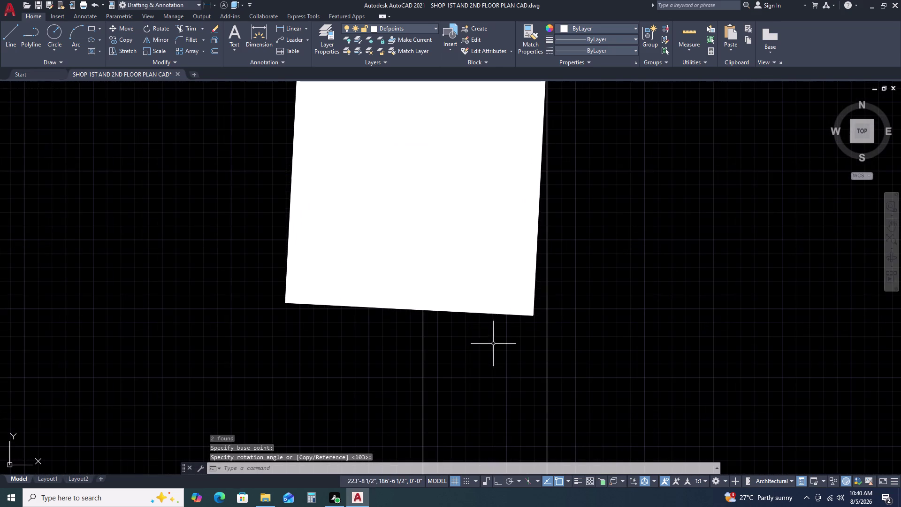
Move the solid column square by its corner onto the wall corner.
click(502, 332)
click(495, 264)
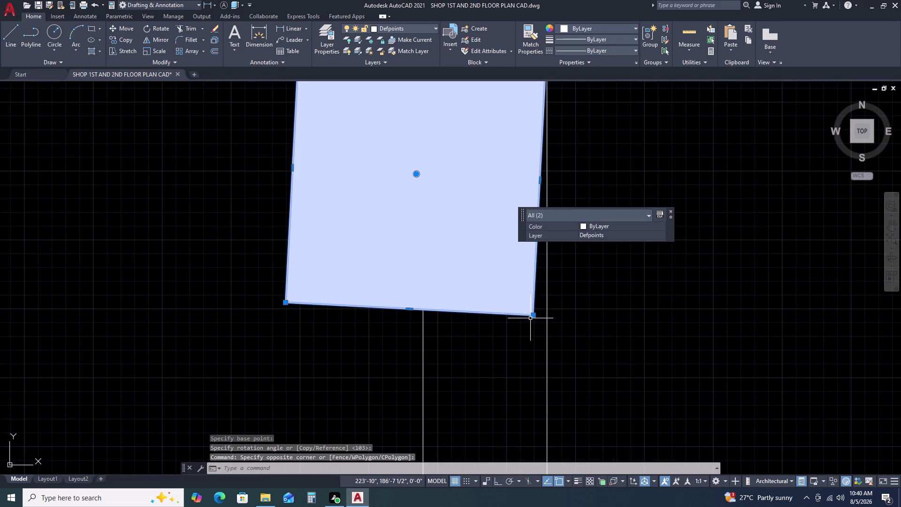
click(534, 314)
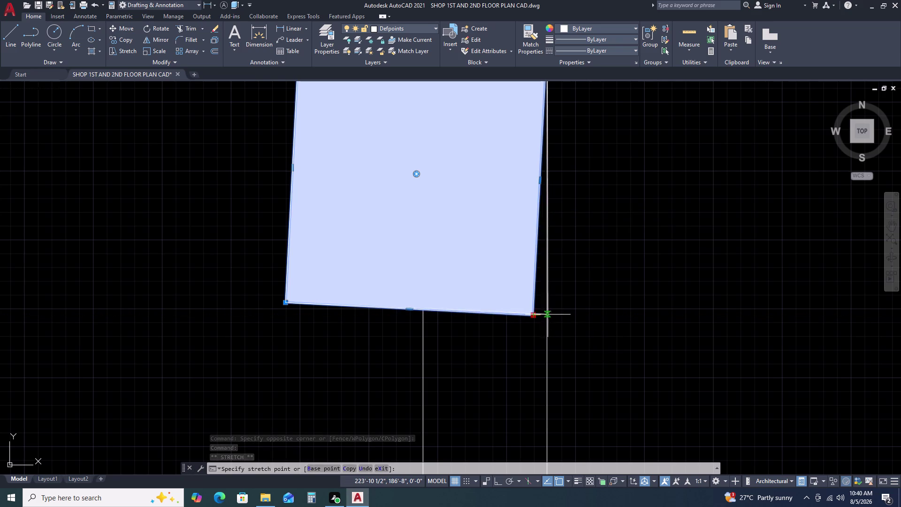
key(Escape)
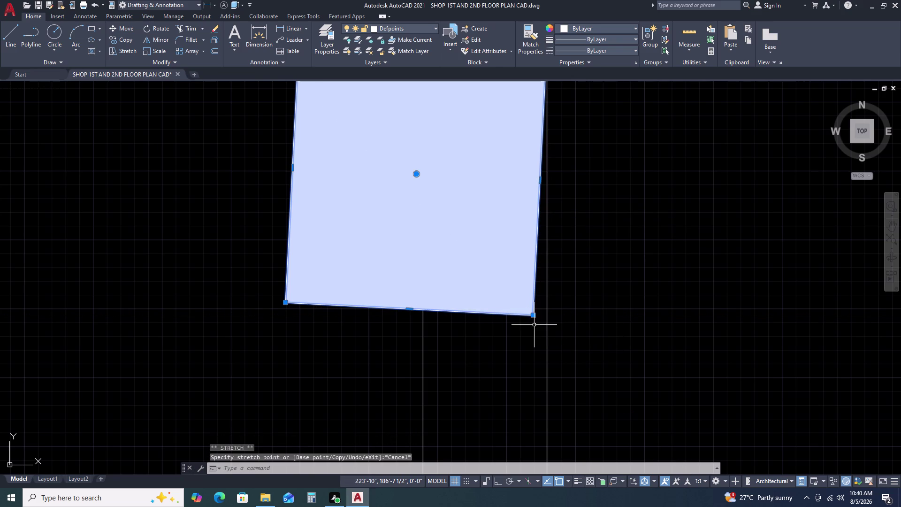
click(534, 324)
click(529, 320)
key(m)
key(space)
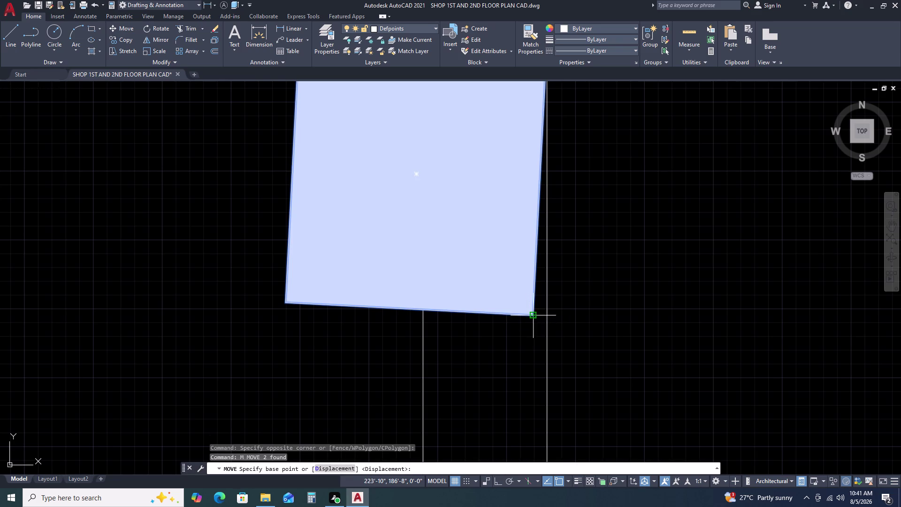
click(536, 314)
click(547, 313)
Stretch the square's right corner by 3, then undo the distorted result.
scroll(down, 3)
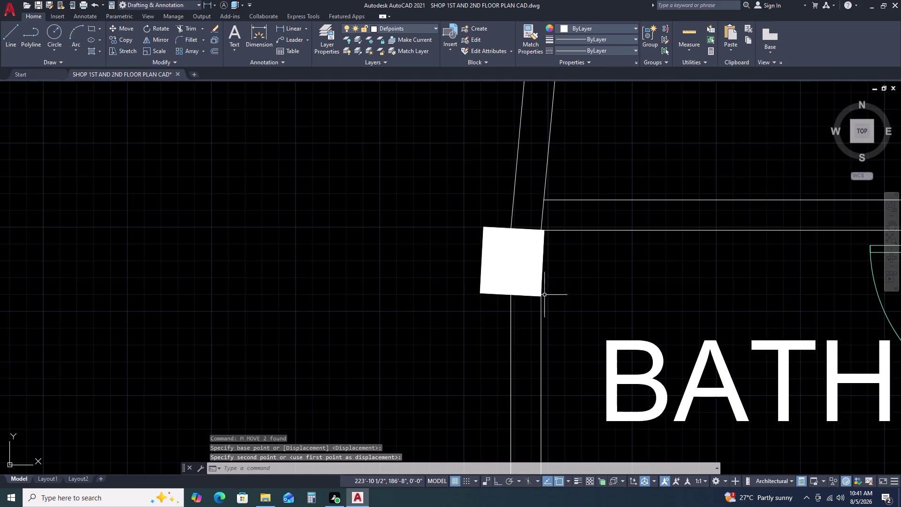
scroll(up, 3)
click(562, 252)
click(551, 243)
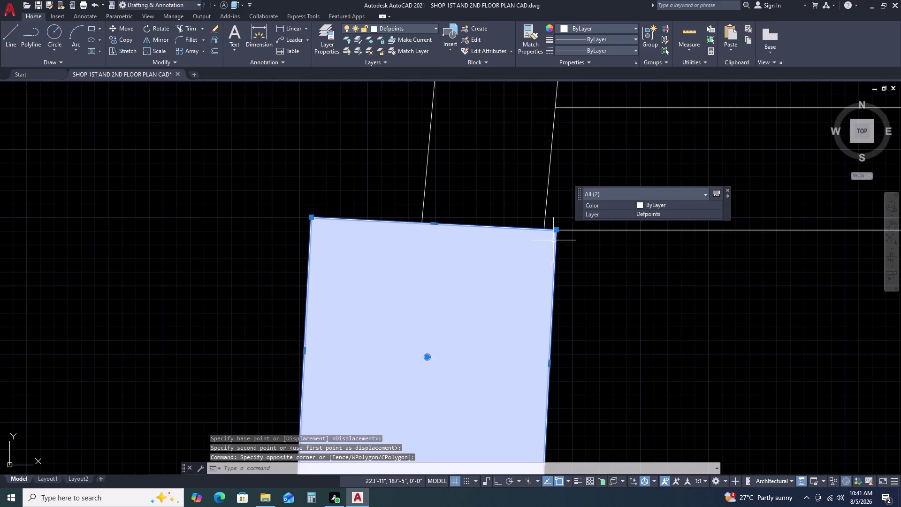
click(556, 231)
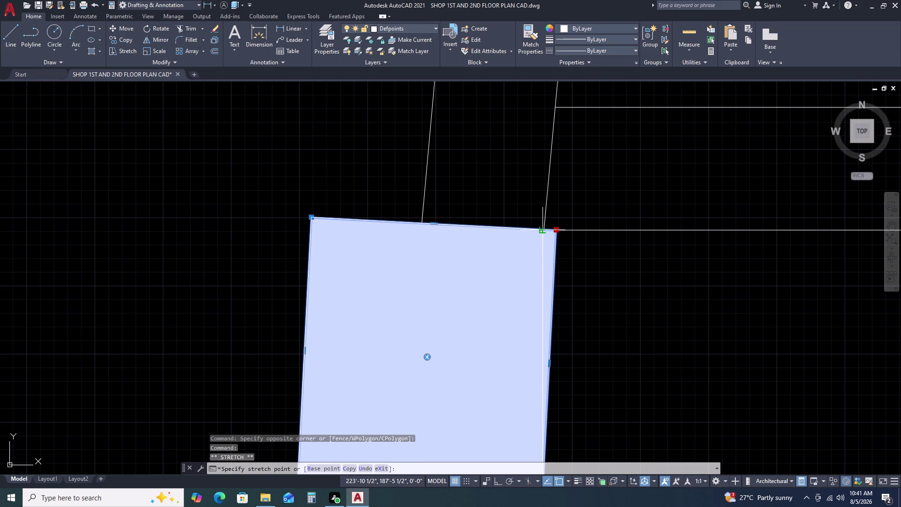
key(3)
key(Return)
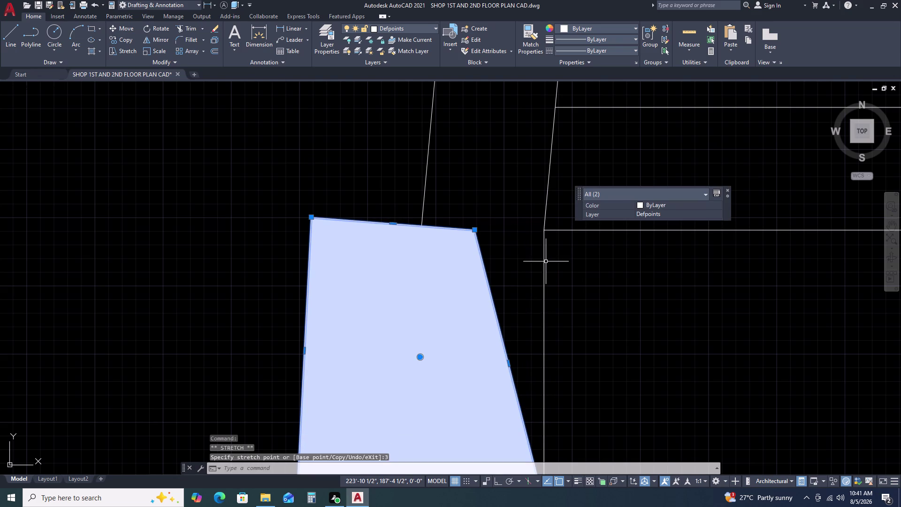
key(ctrl+z)
Stretch the square's right corner by 0.5 instead.
click(554, 240)
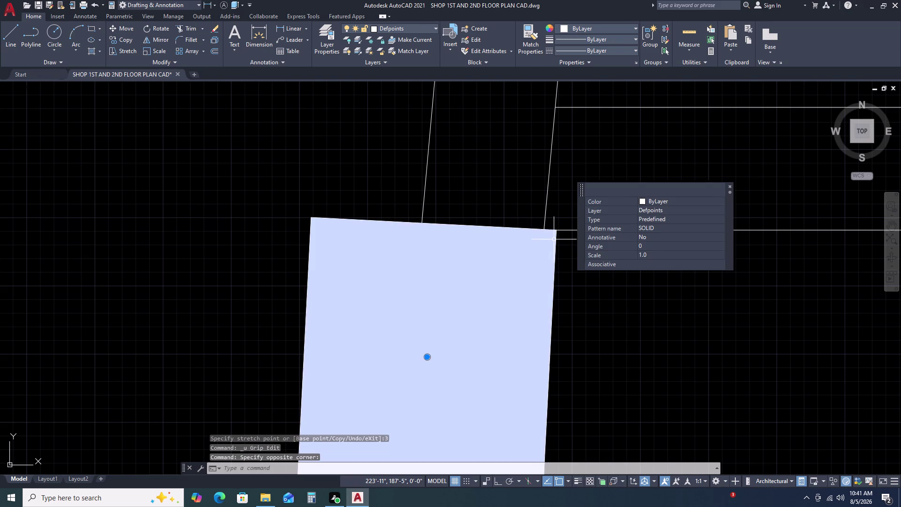
click(556, 251)
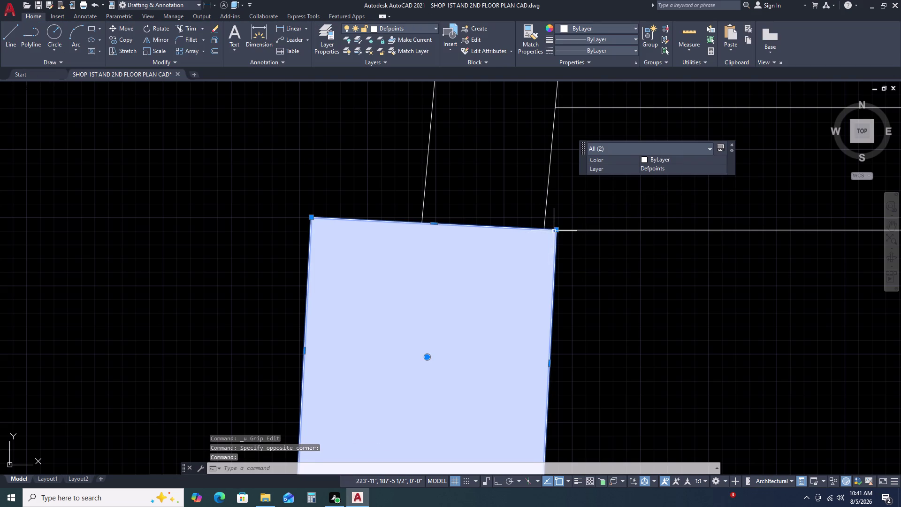
click(556, 229)
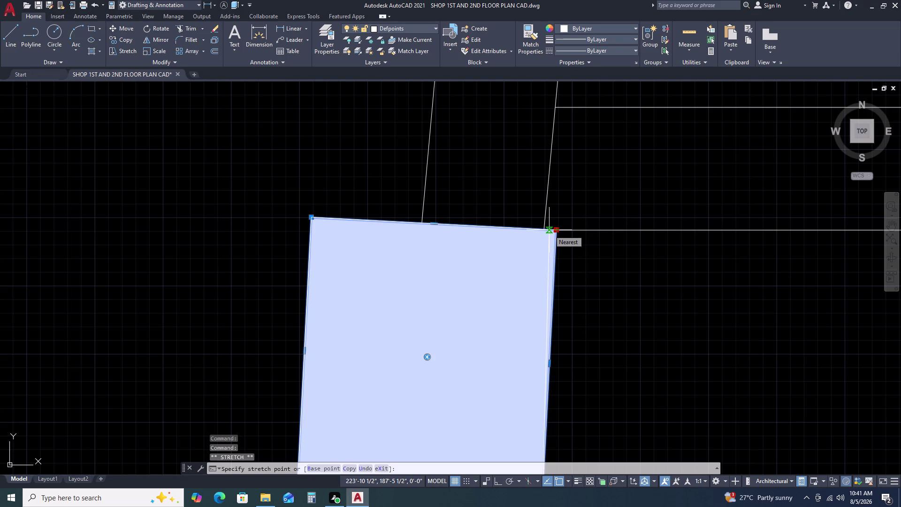
text(0.)
key(5)
key(Return)
scroll(down, 3)
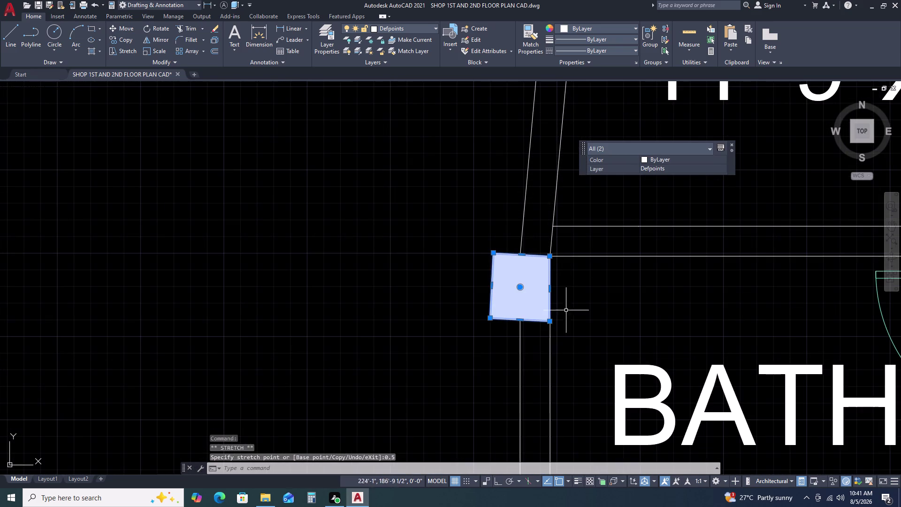
scroll(up, 3)
middle_drag(516, 298, 518, 300)
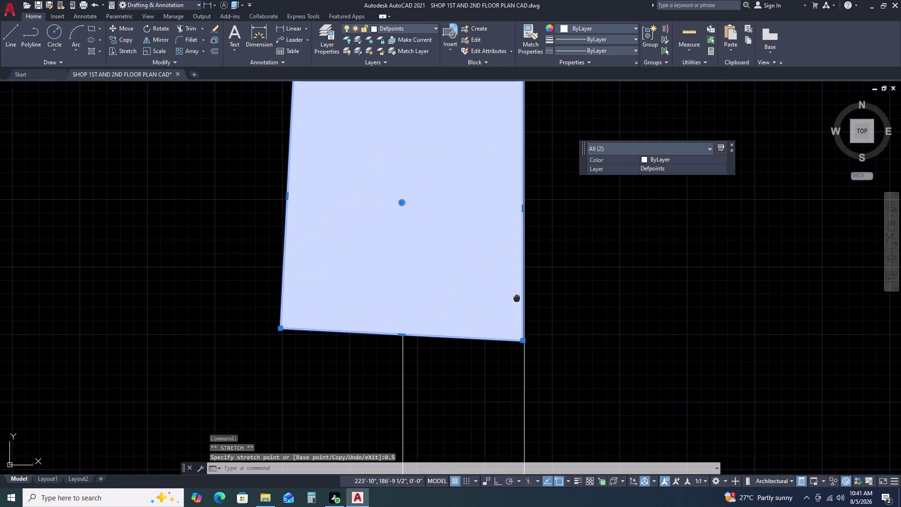
middle_drag(518, 300, 530, 388)
scroll(up, 3)
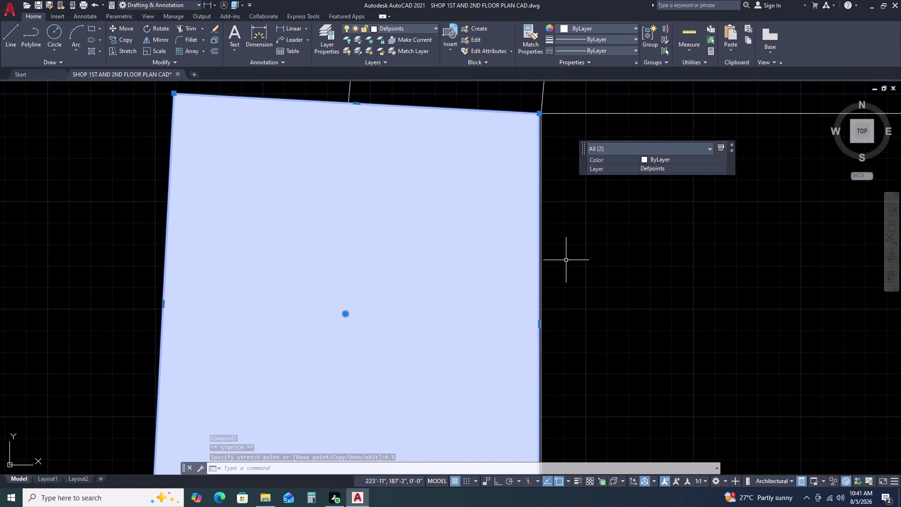
scroll(up, 3)
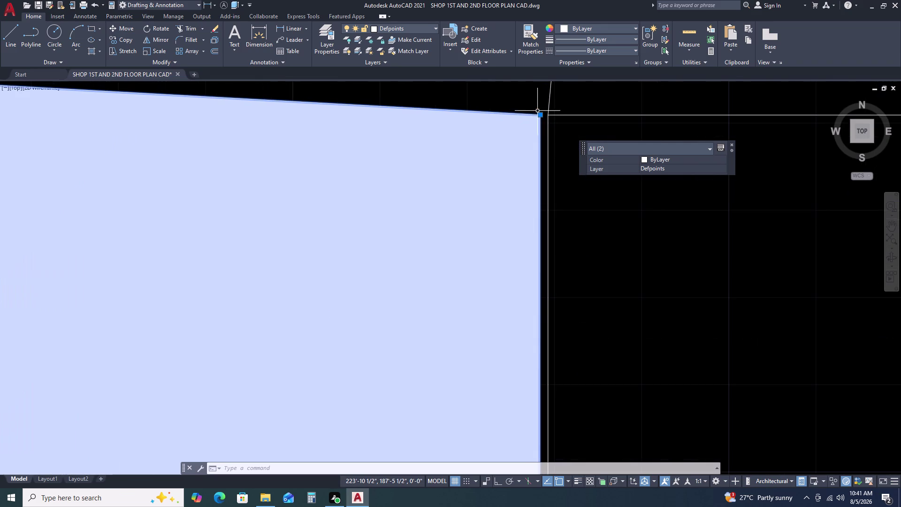
Stretch the corner that meets the wall by 0.1.
click(540, 116)
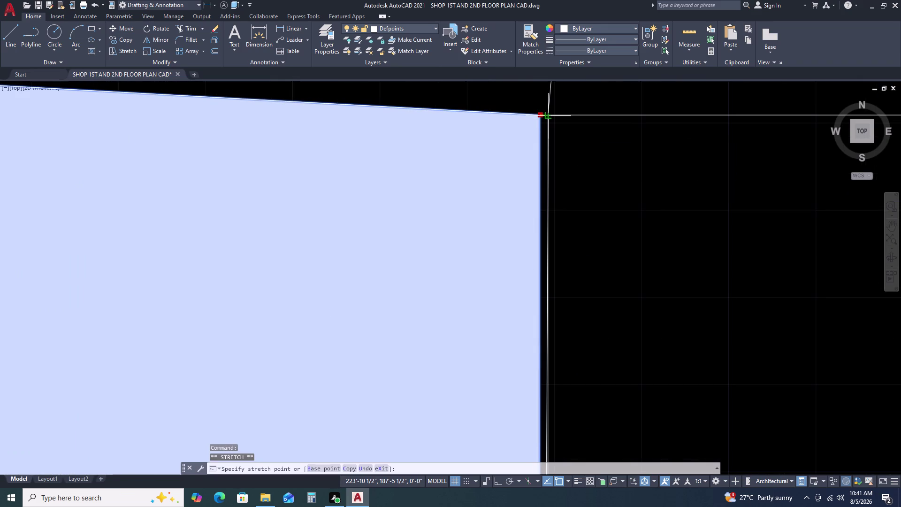
key(period)
key(BackSpace)
key(0)
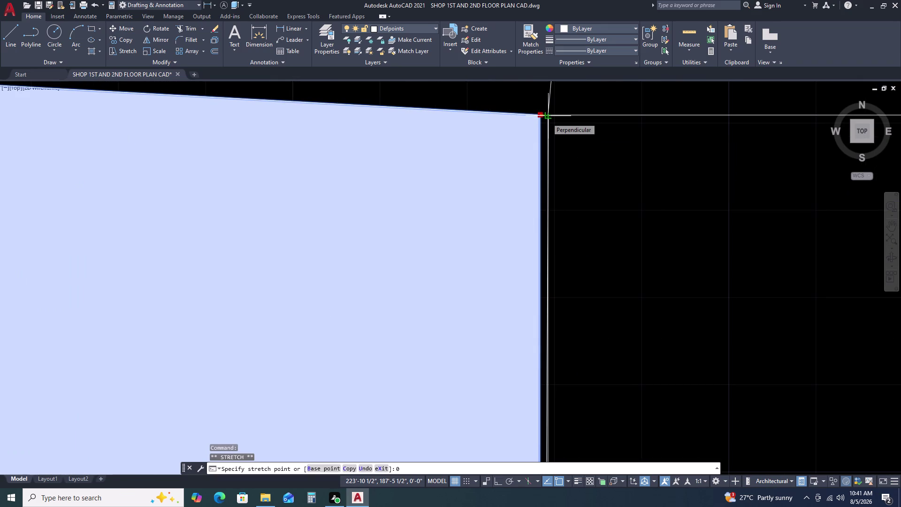
key(period)
key(1)
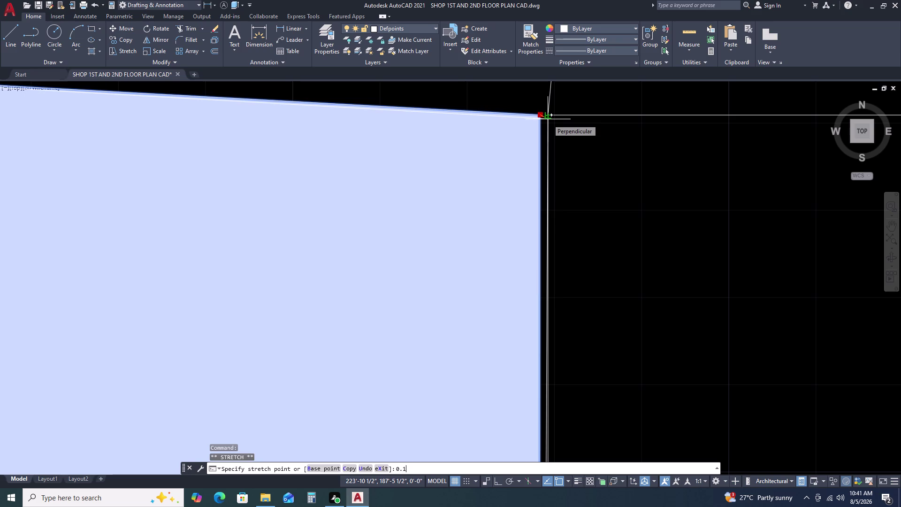
key(Return)
scroll(down, 3)
scroll(down, 3)
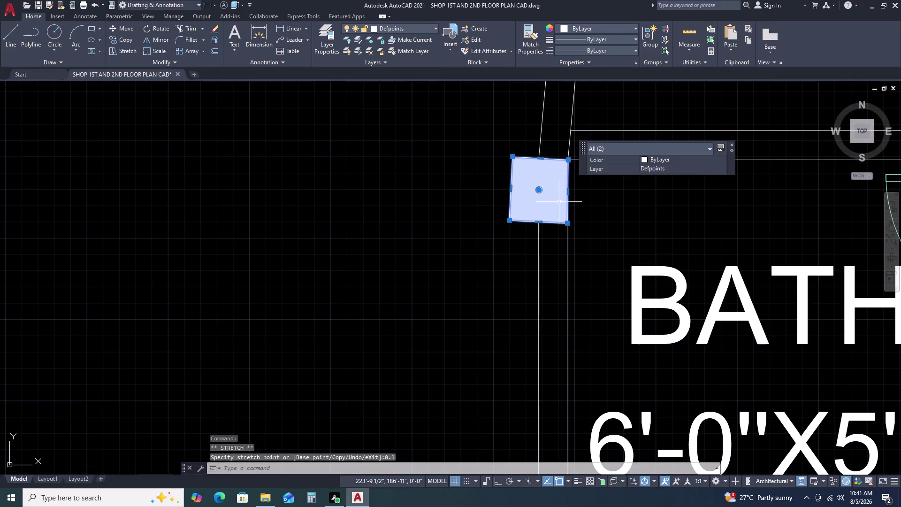
scroll(up, 3)
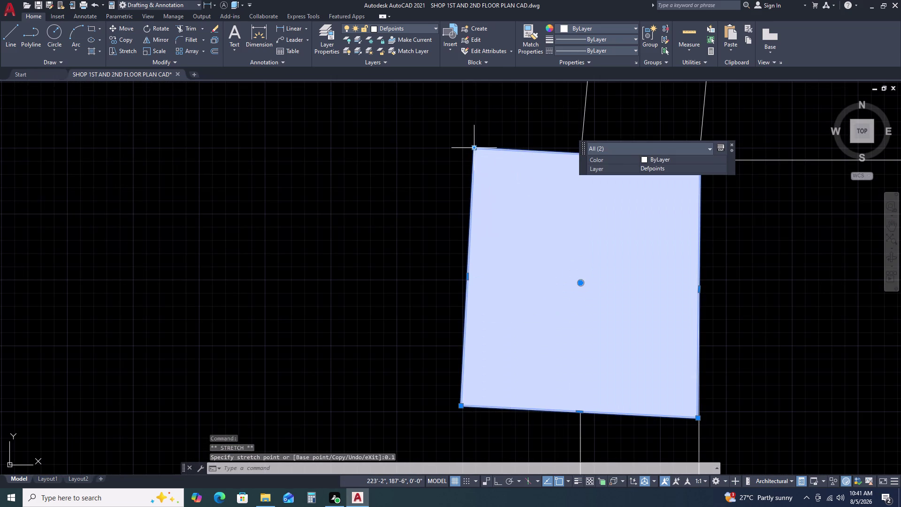
Stretch the square's upper-left corner by 0.4, then end the corner edit.
click(476, 147)
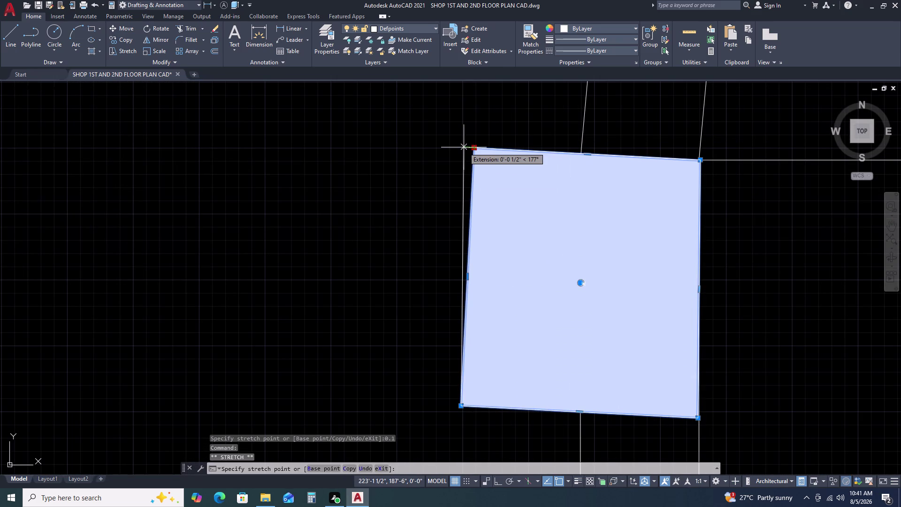
key(0)
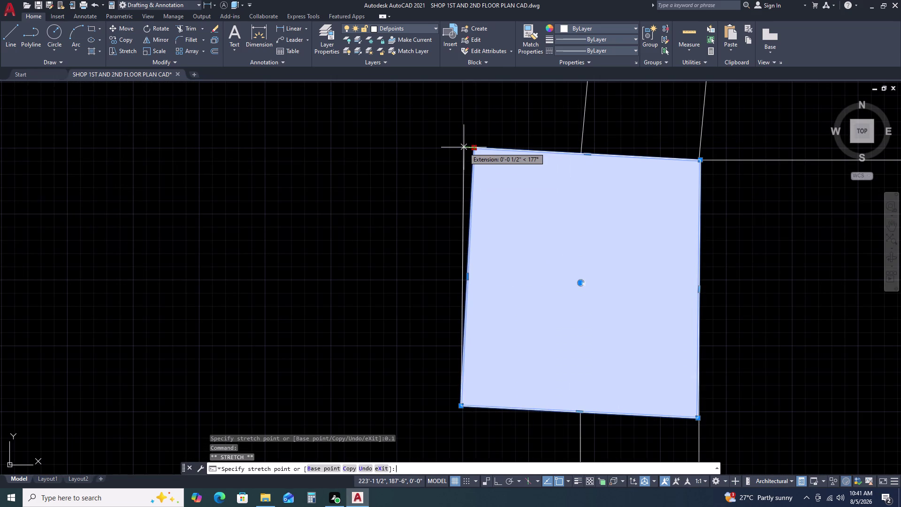
text(.4)
key(Return)
scroll(down, 3)
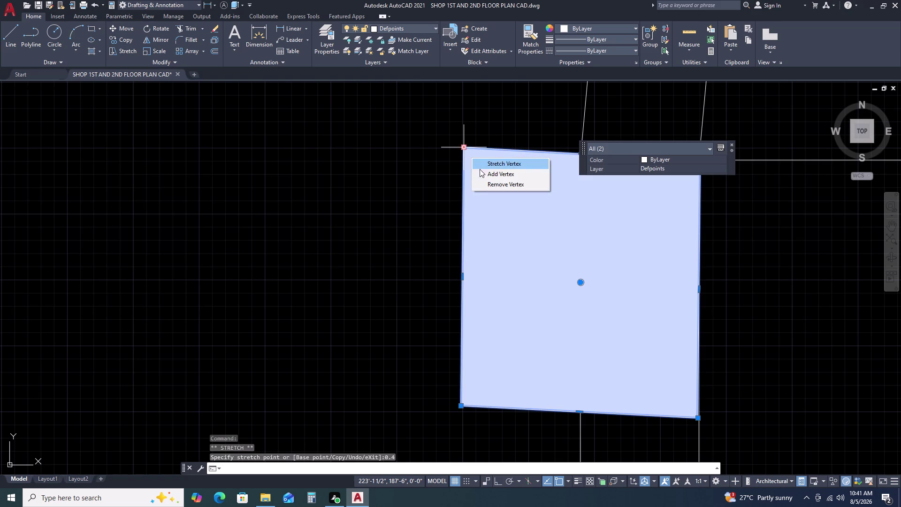
key(Escape)
scroll(down, 3)
scroll(down, 3)
scroll(up, 3)
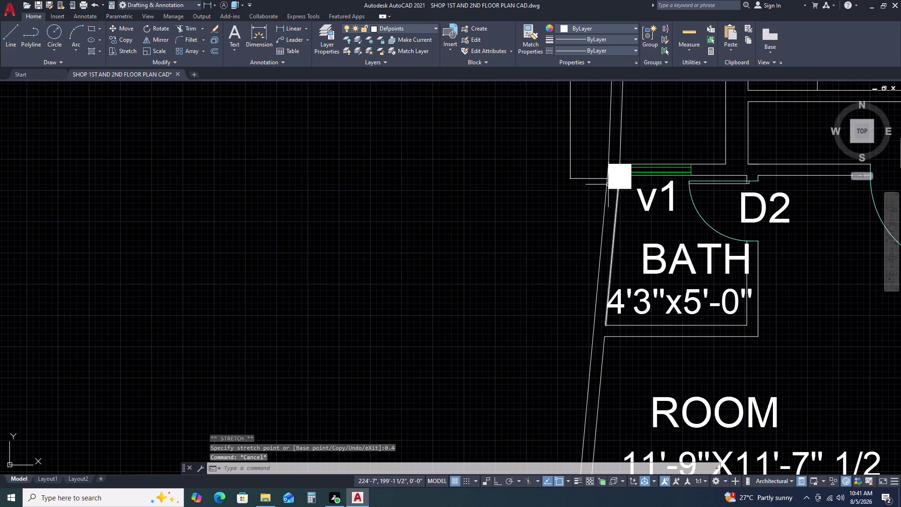
scroll(up, 3)
Select the square's hatch, clear the selection, and zoom out across the plan.
click(614, 175)
click(603, 206)
key(Escape)
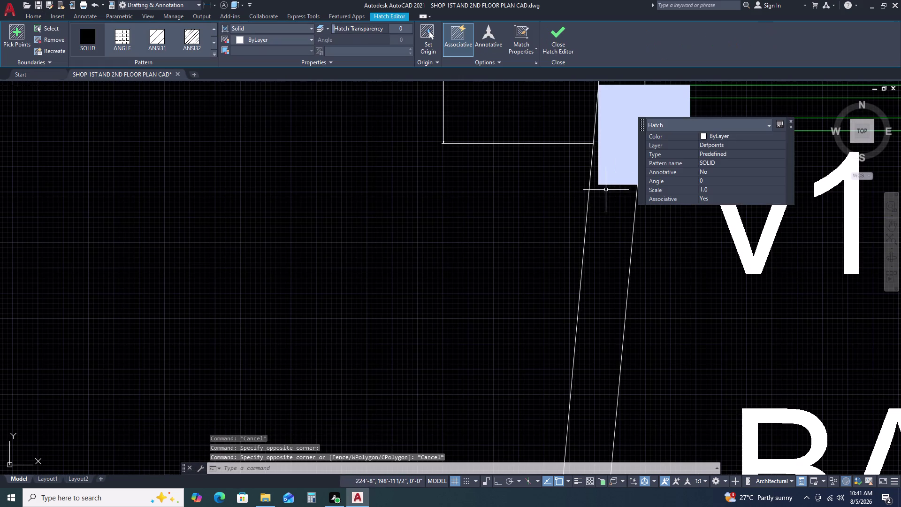
scroll(down, 3)
key(Escape)
key(Escape)
scroll(down, 3)
middle_drag(608, 334, 603, 303)
middle_drag(602, 296, 600, 290)
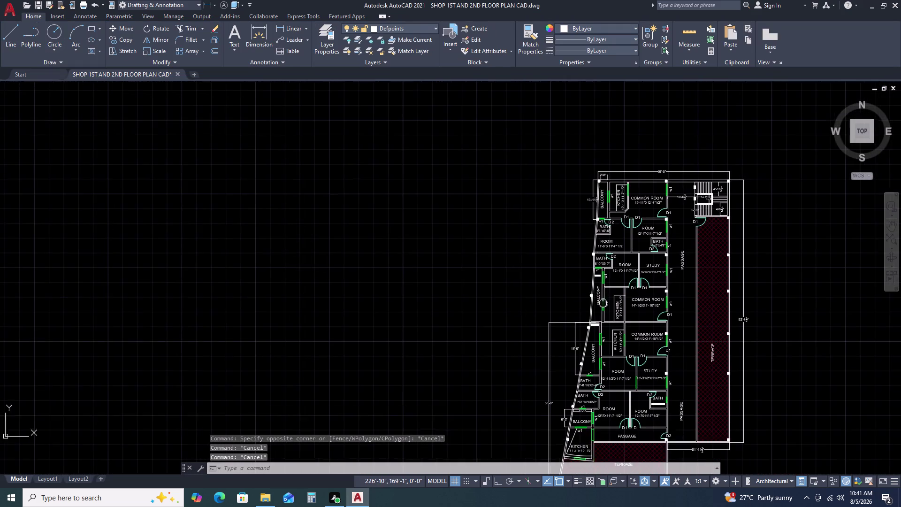
Try stretching the tilted column square's lower corner by 2, then undo the stretch.
middle_drag(601, 291, 593, 203)
scroll(up, 3)
scroll(up, 3)
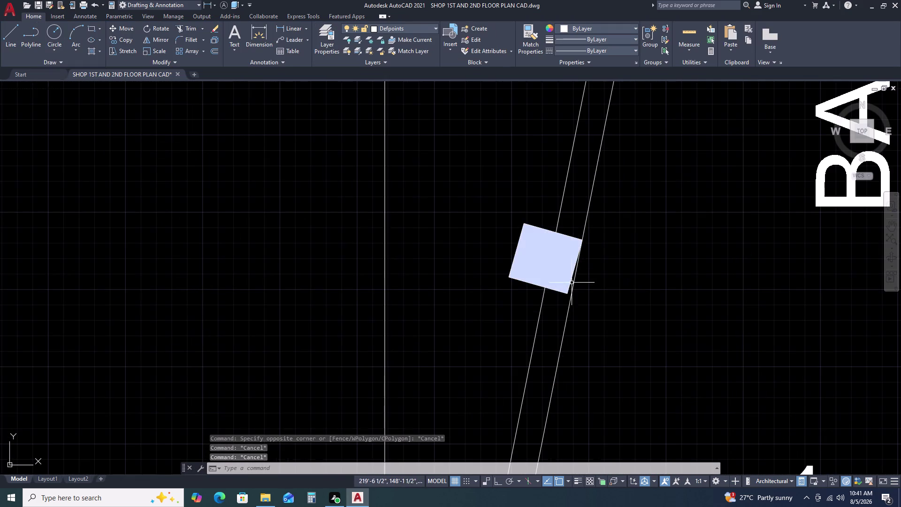
click(557, 290)
click(558, 260)
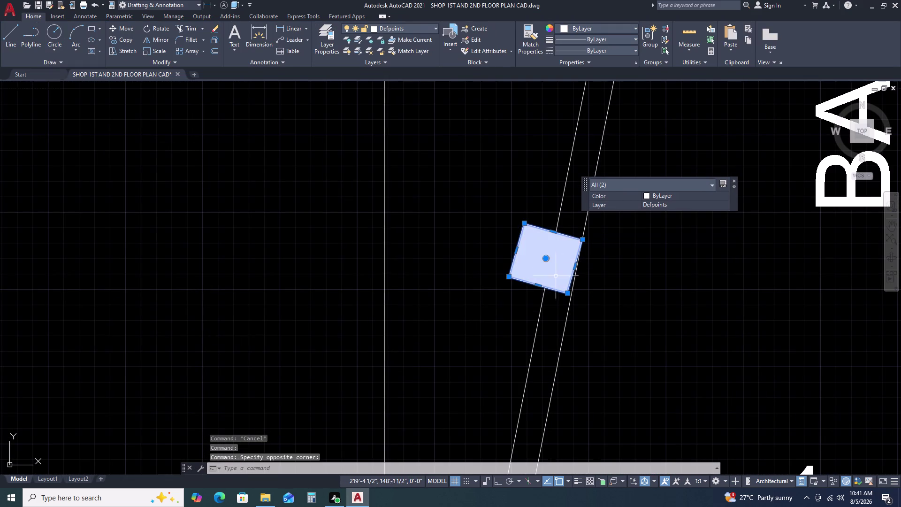
scroll(up, 3)
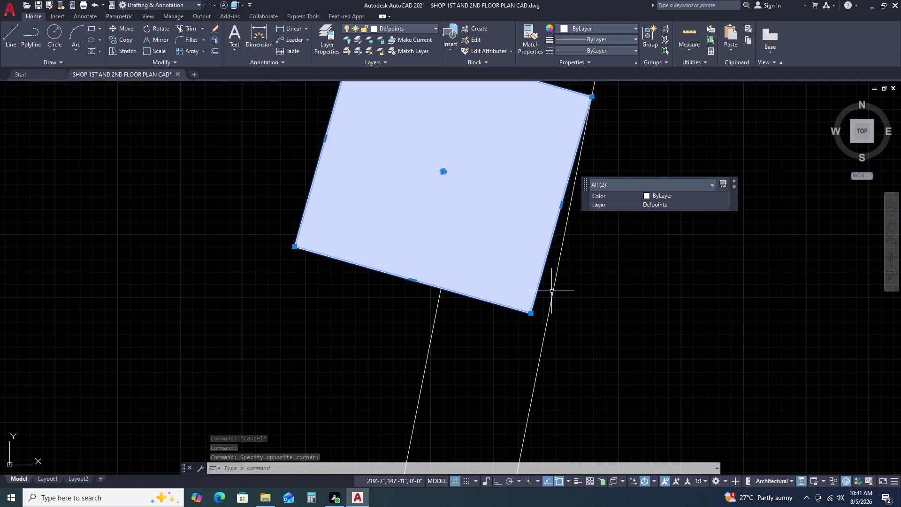
click(530, 312)
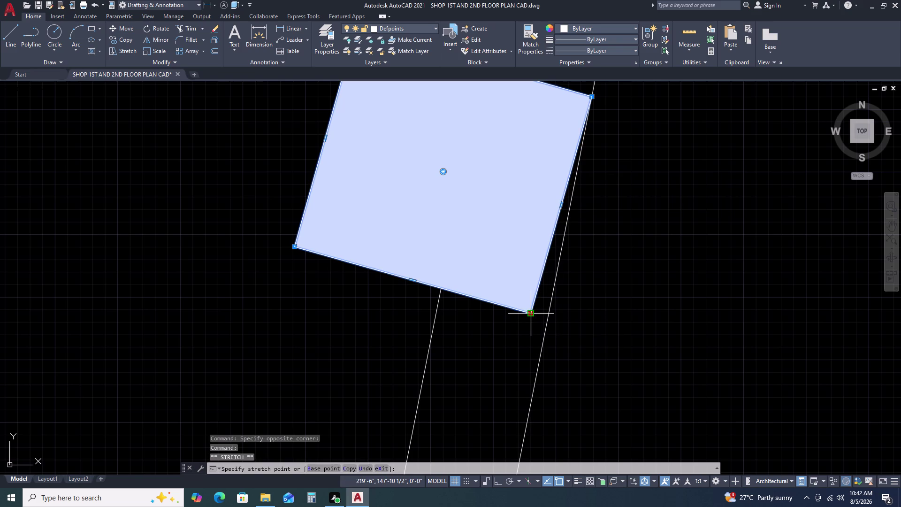
key(2)
key(Return)
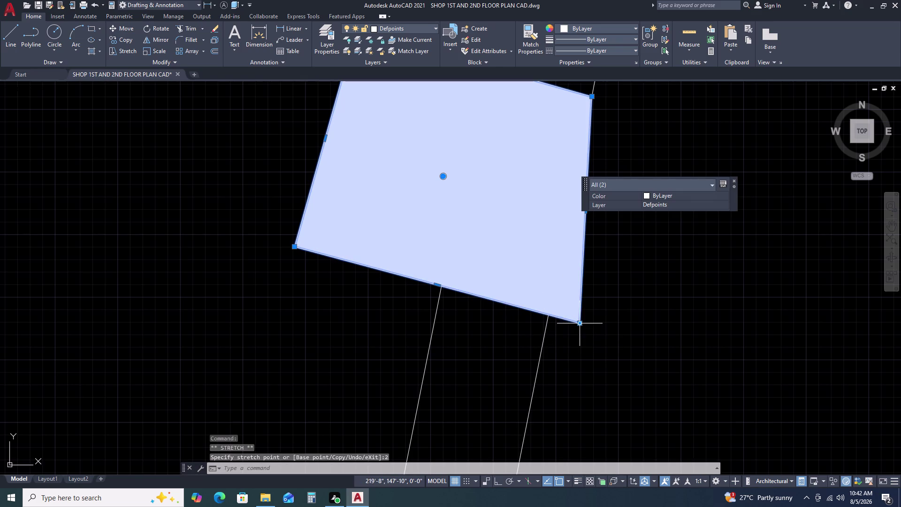
click(582, 323)
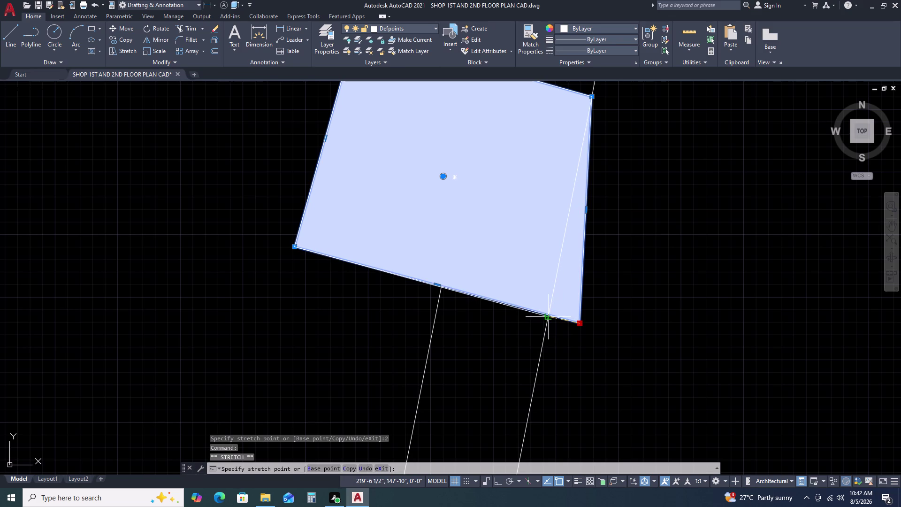
key(Escape)
key(ctrl+z)
key(ctrl+z)
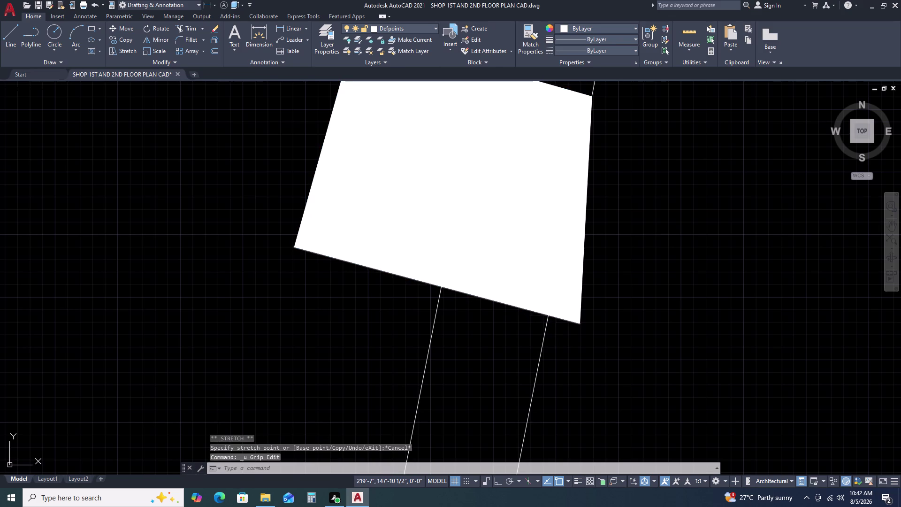
Reselect the tilted square with its hatch and scale it by 0.53.
click(532, 307)
click(523, 296)
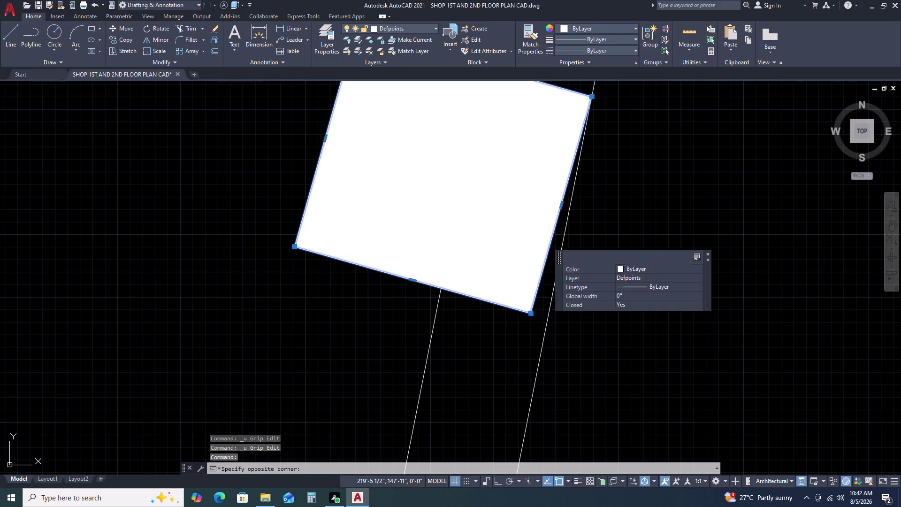
click(530, 315)
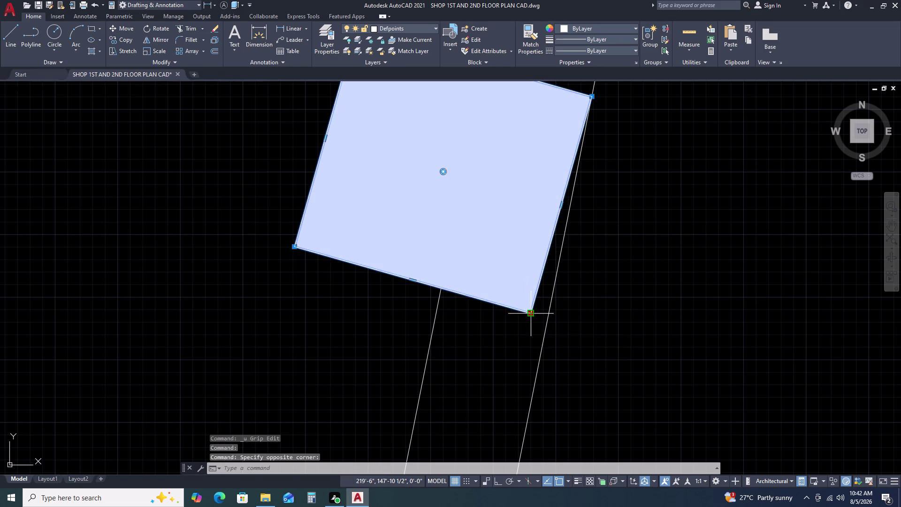
key(1)
key(Return)
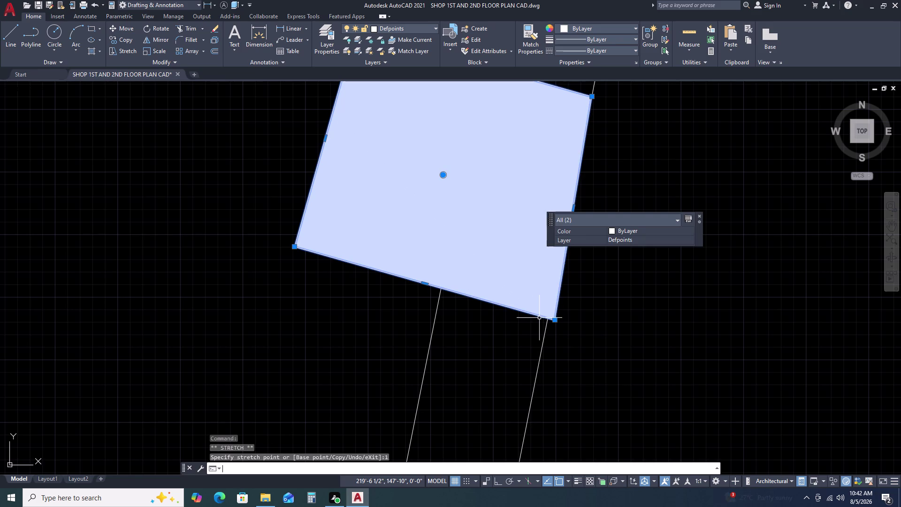
click(557, 318)
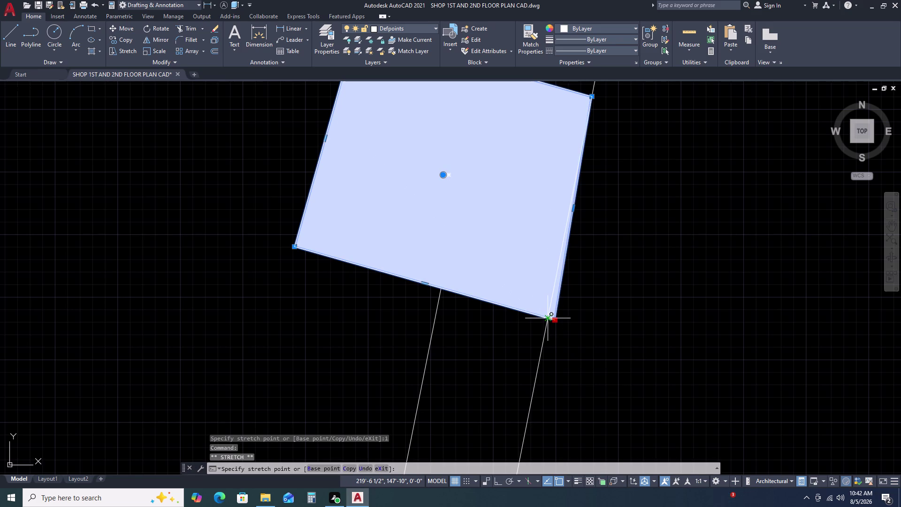
text(0.53)
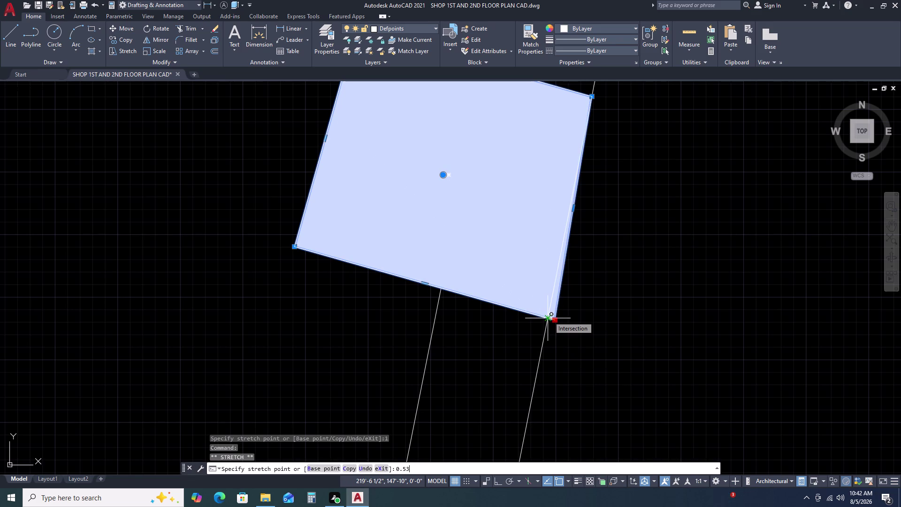
key(BackSpace)
key(Return)
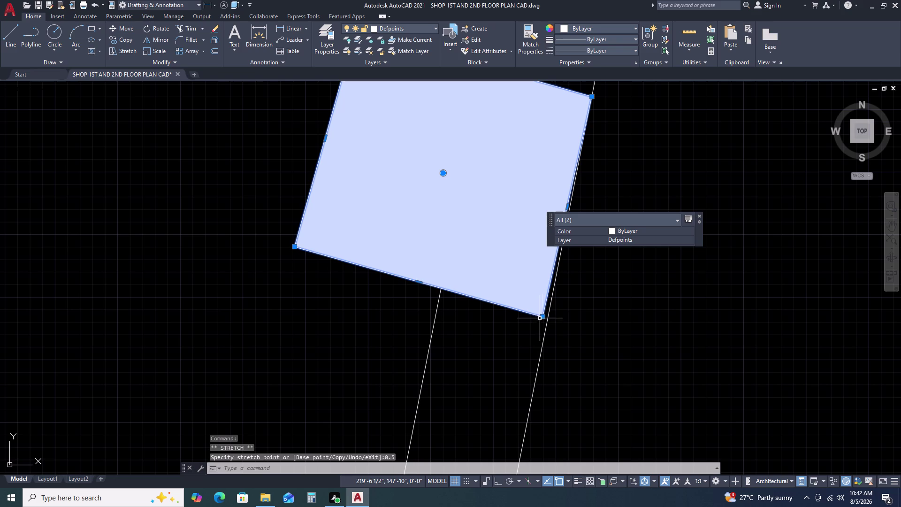
Shrink the same column square further with a scale factor of 0.2.
click(543, 317)
text(0.)
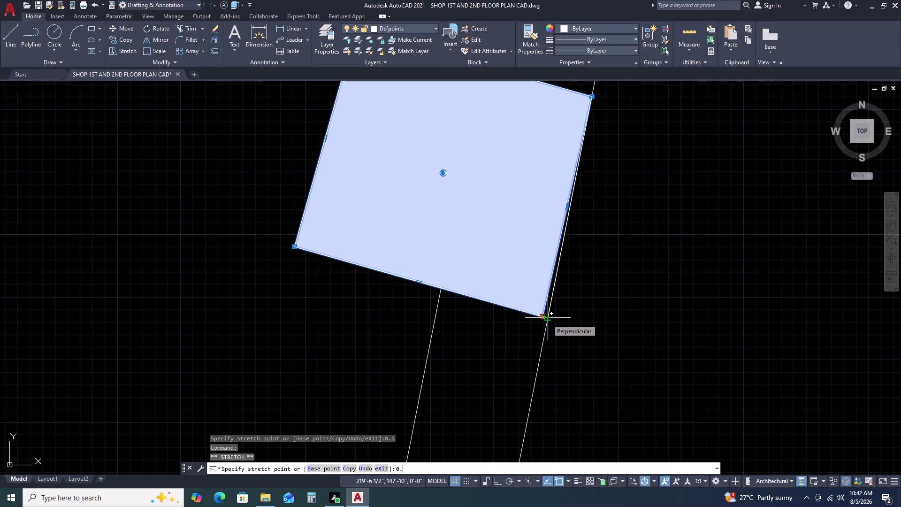
text(2)
key(Return)
scroll(down, 3)
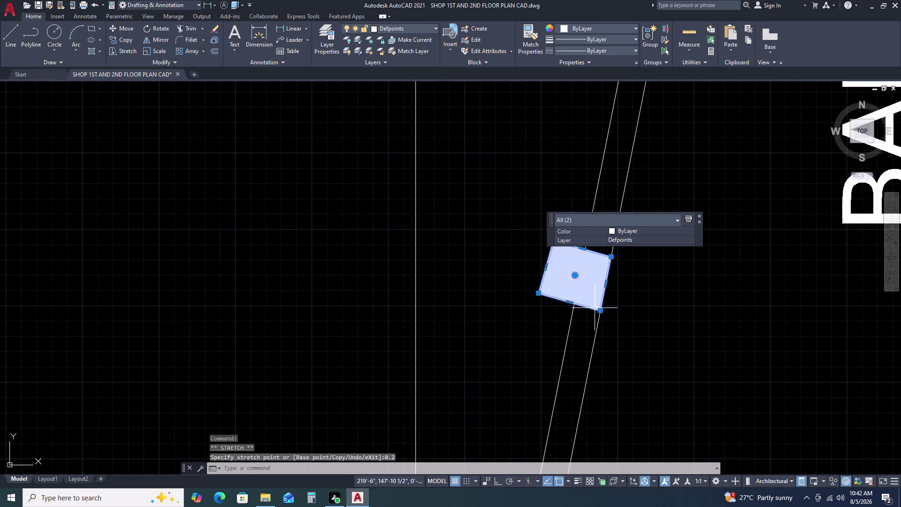
key(Escape)
scroll(up, 3)
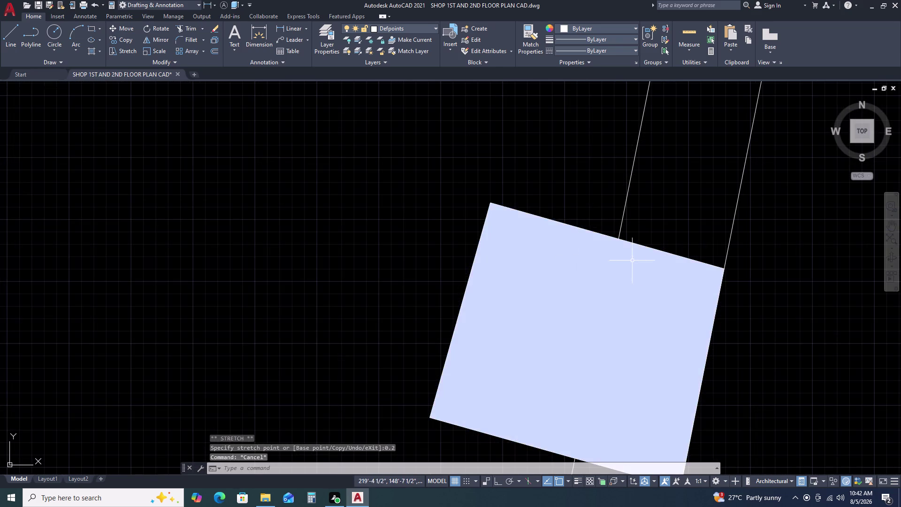
scroll(down, 3)
Scale the next solid column square to 0.75 of its size.
click(568, 319)
click(559, 322)
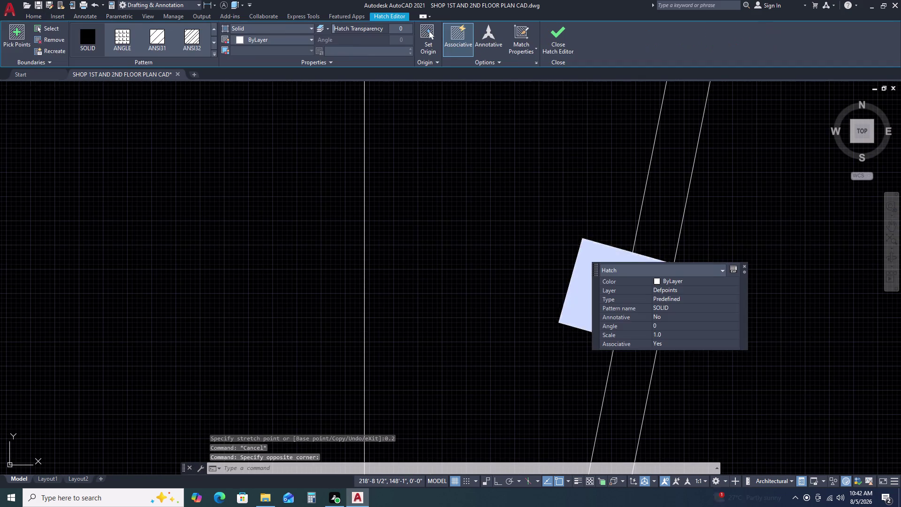
click(558, 321)
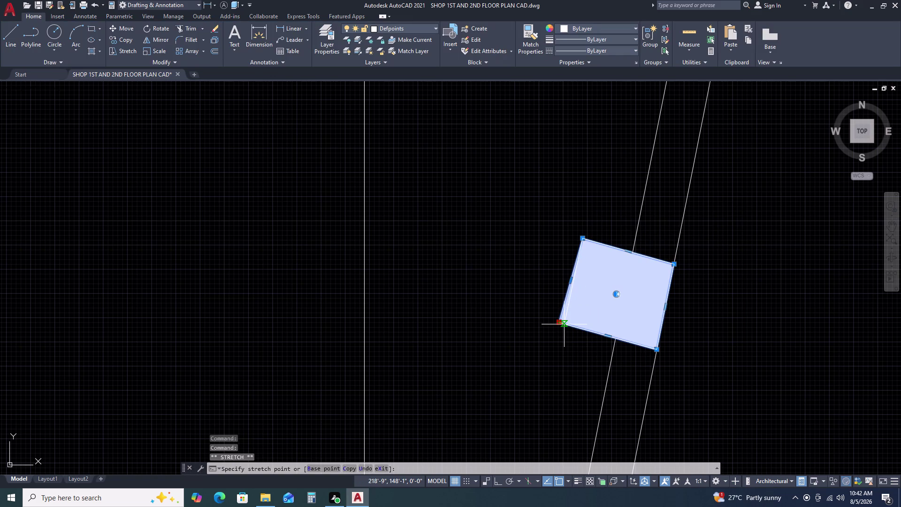
text(0.)
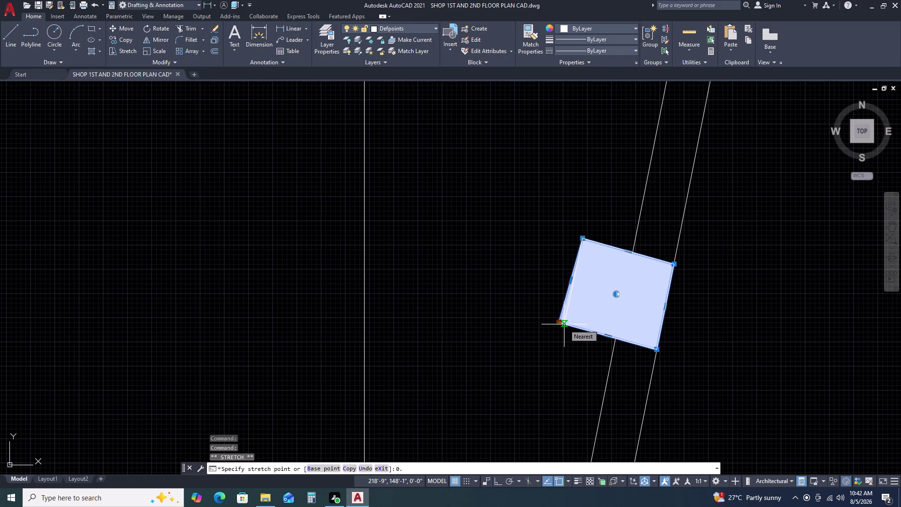
text(75)
key(Return)
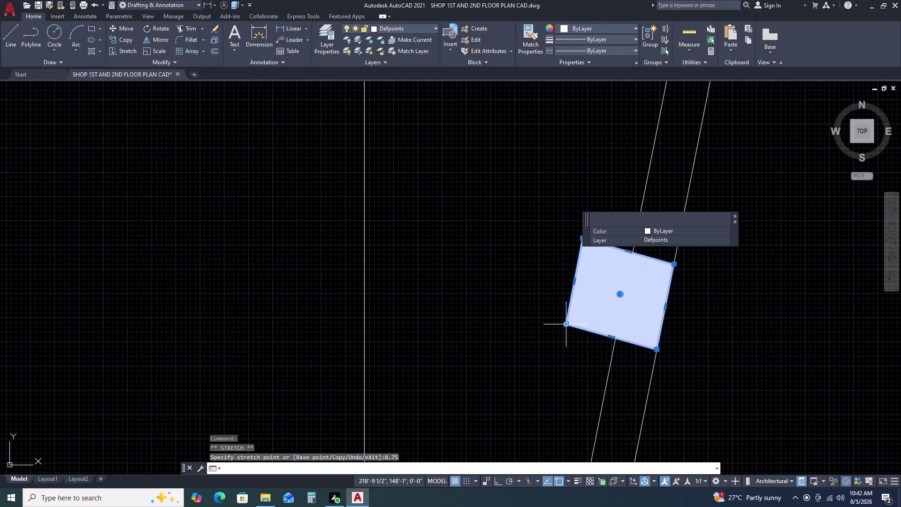
key(Escape)
scroll(down, 3)
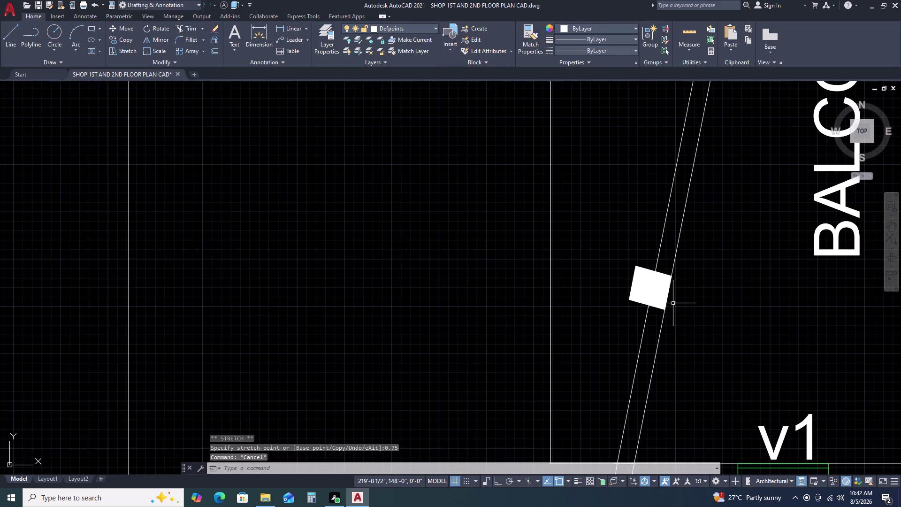
Pan along the slanted wall and across the plan to review the other squares.
middle_drag(672, 303, 595, 250)
scroll(down, 3)
middle_drag(616, 381, 595, 278)
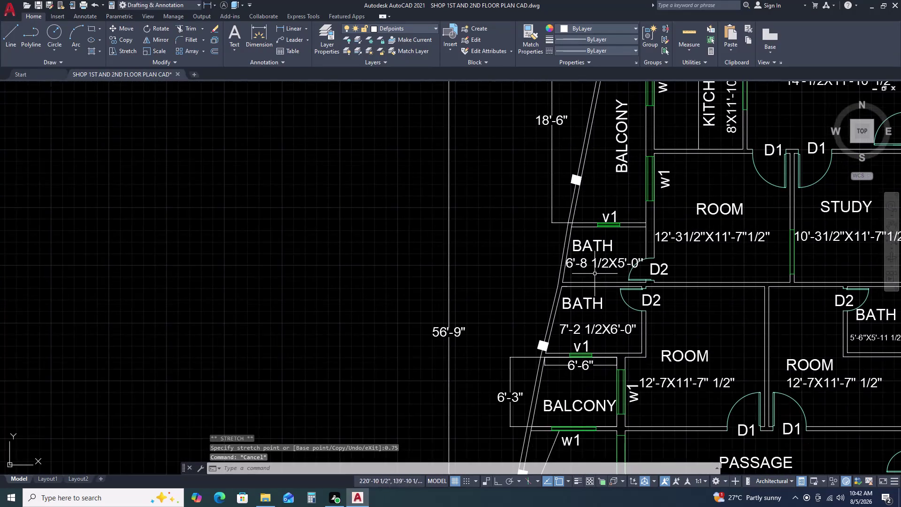
scroll(up, 3)
scroll(down, 3)
scroll(down, 3)
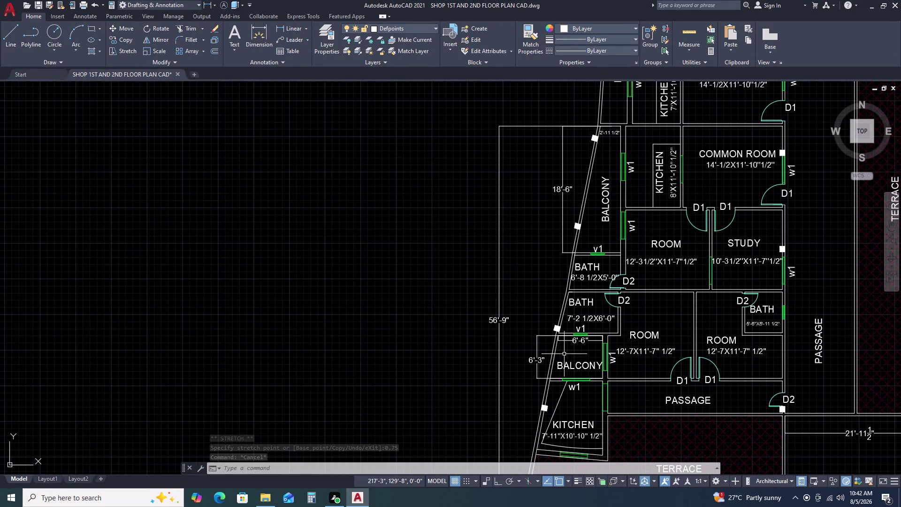
middle_drag(545, 424, 543, 357)
middle_drag(543, 336, 553, 244)
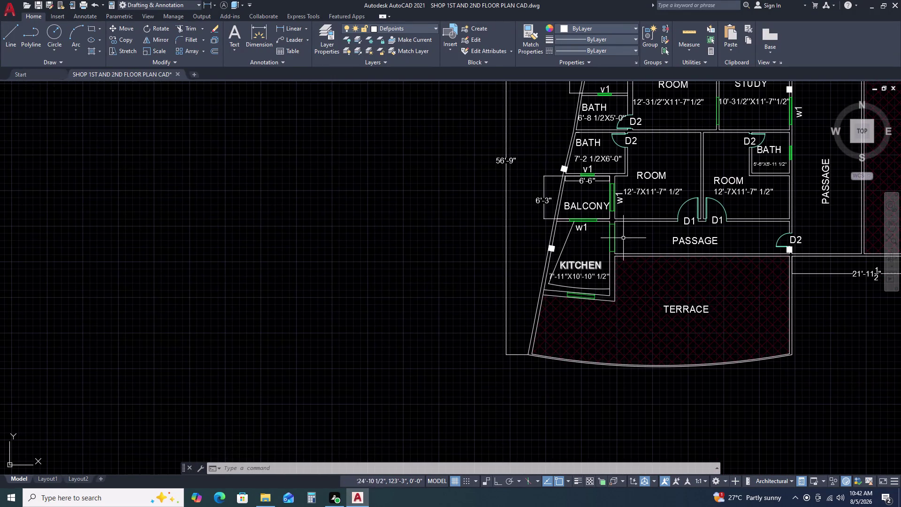
middle_drag(652, 235, 463, 322)
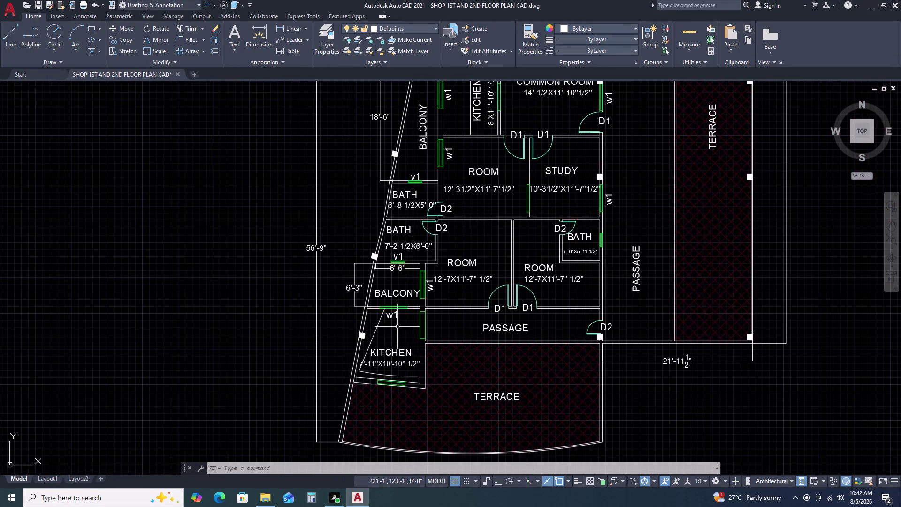
scroll(down, 3)
middle_drag(396, 269, 439, 312)
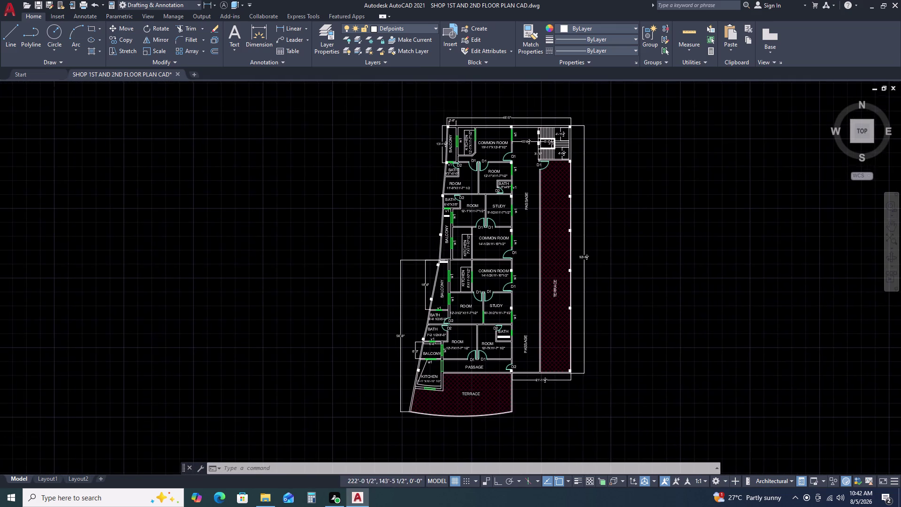
Create a new layer named 'dimensions' in Layer Properties Manager.
click(425, 27)
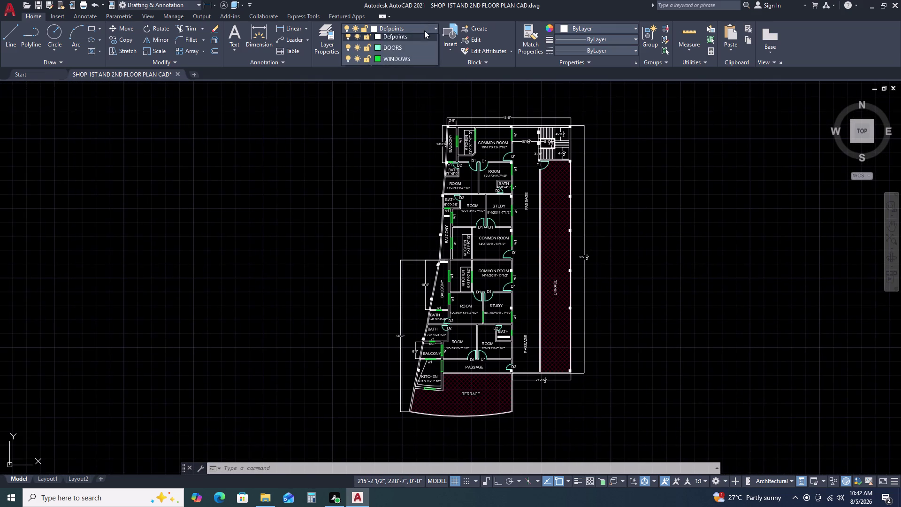
click(400, 28)
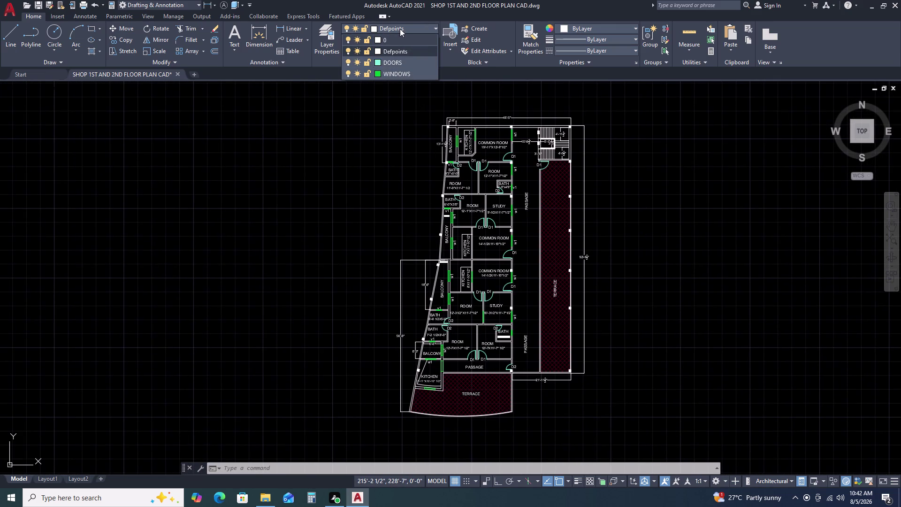
click(329, 39)
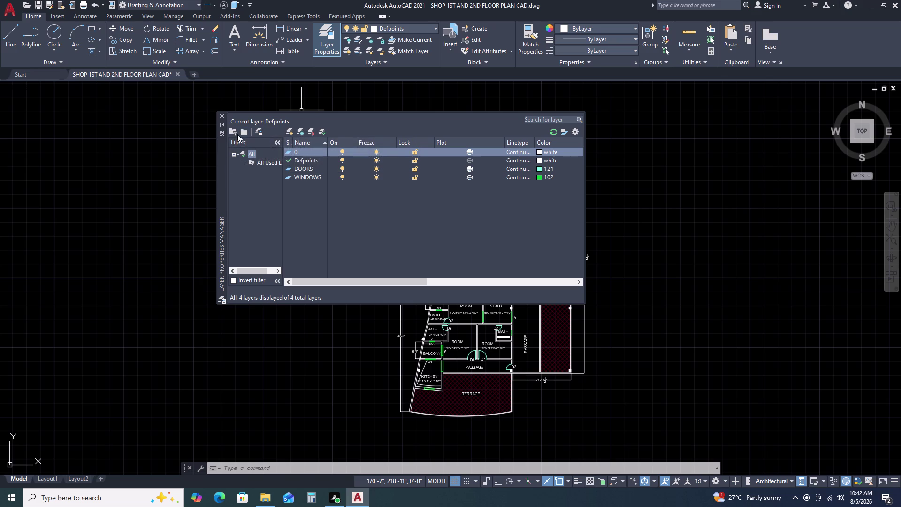
click(291, 132)
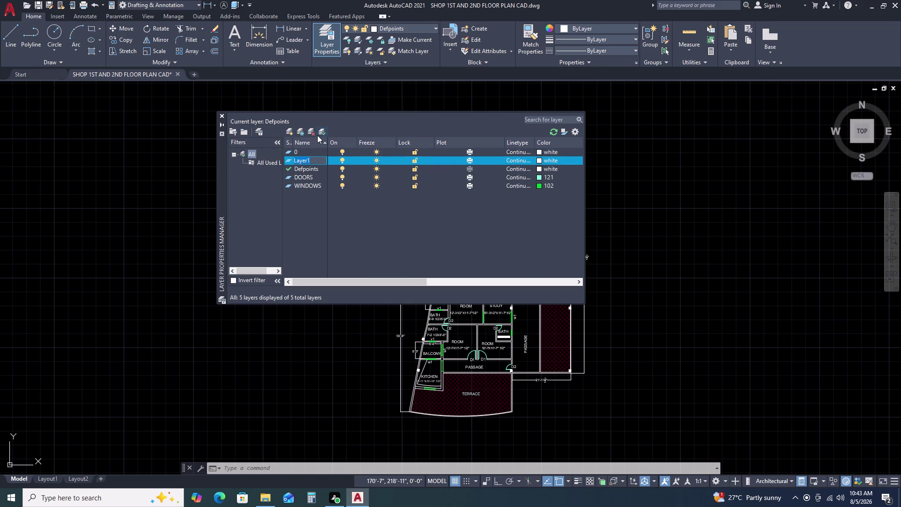
text(dimens)
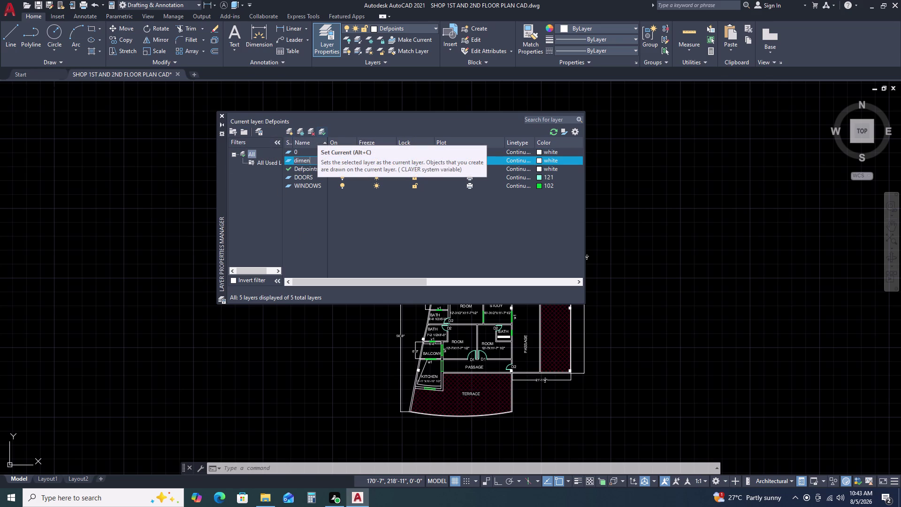
text(ions)
Give the dimensions layer colour 210, make it current, and close the manager.
click(540, 161)
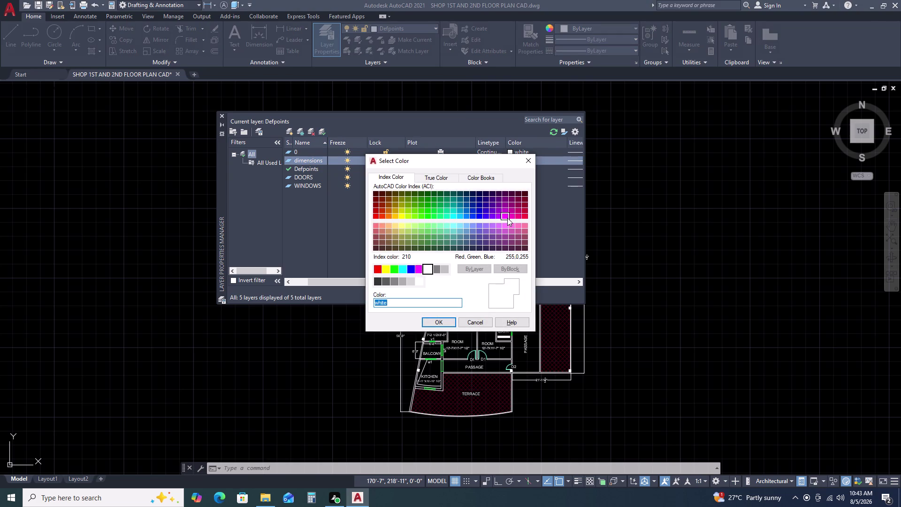
click(507, 217)
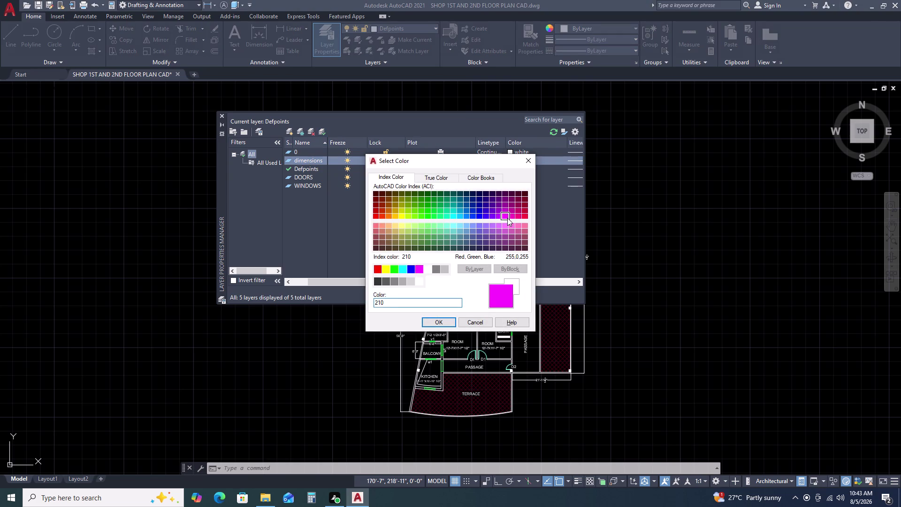
click(435, 329)
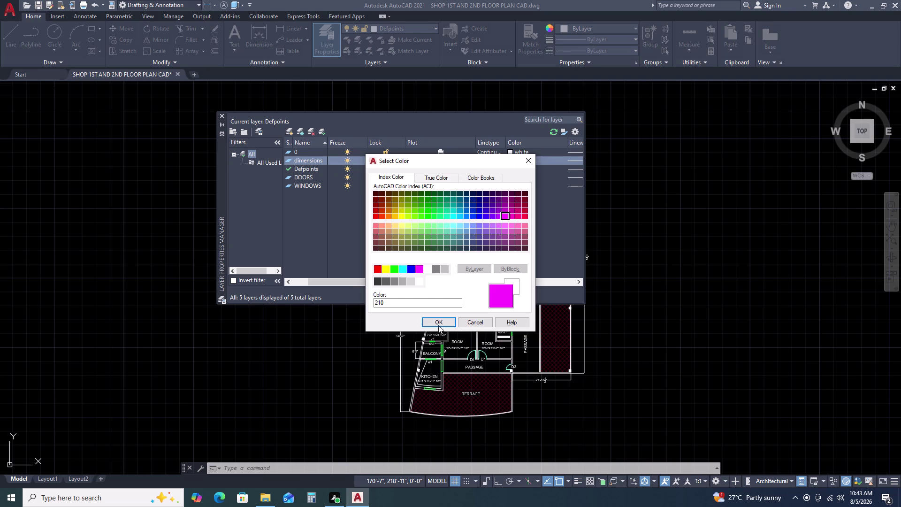
click(440, 324)
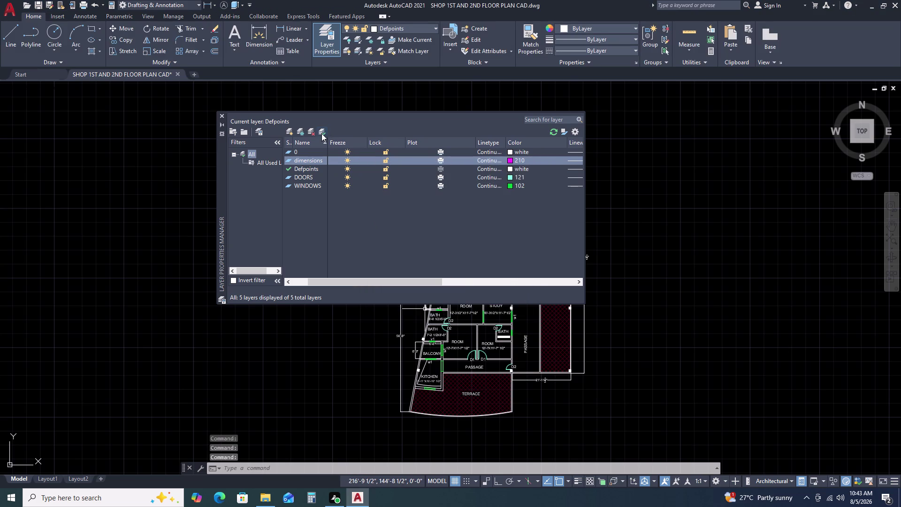
double_click(321, 133)
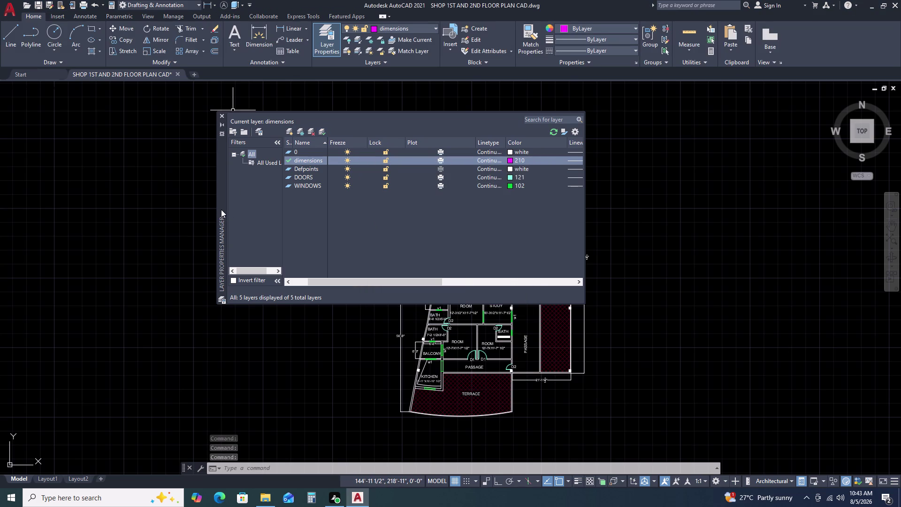
click(219, 114)
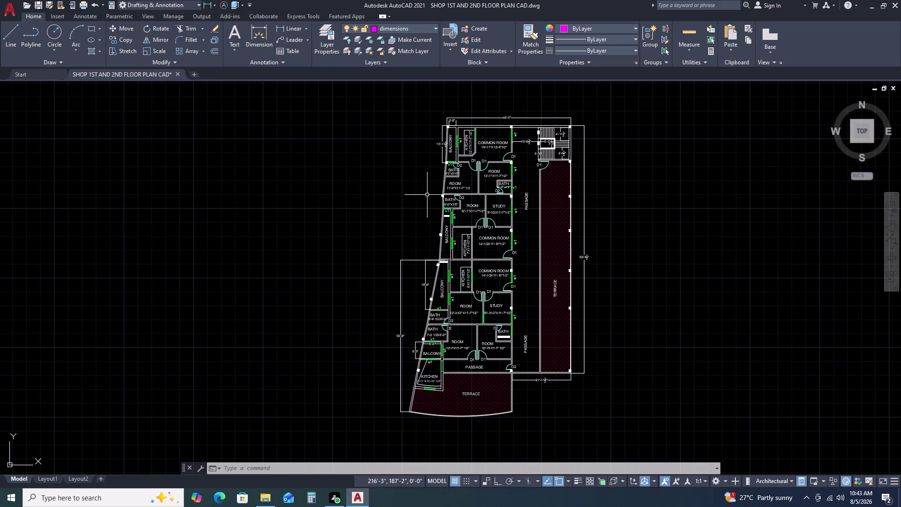
Select all dimensions similar to the balcony's 13'-11 1/2" and assign them to the dimensions layer.
scroll(up, 3)
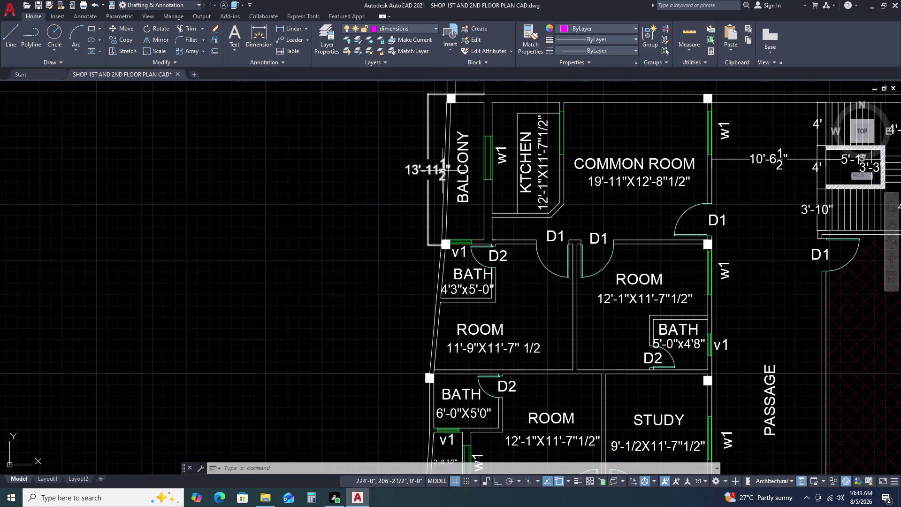
drag(435, 160, 430, 164)
click(405, 182)
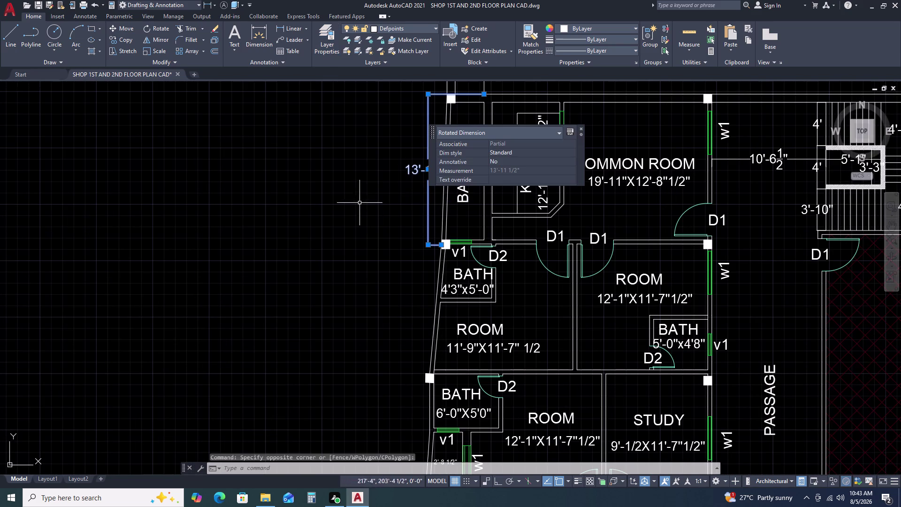
right_drag(376, 223, 374, 218)
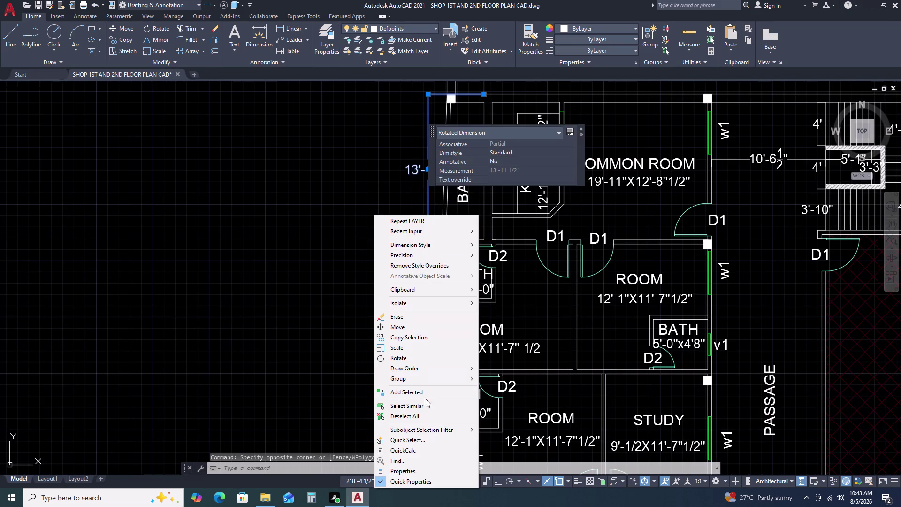
click(423, 405)
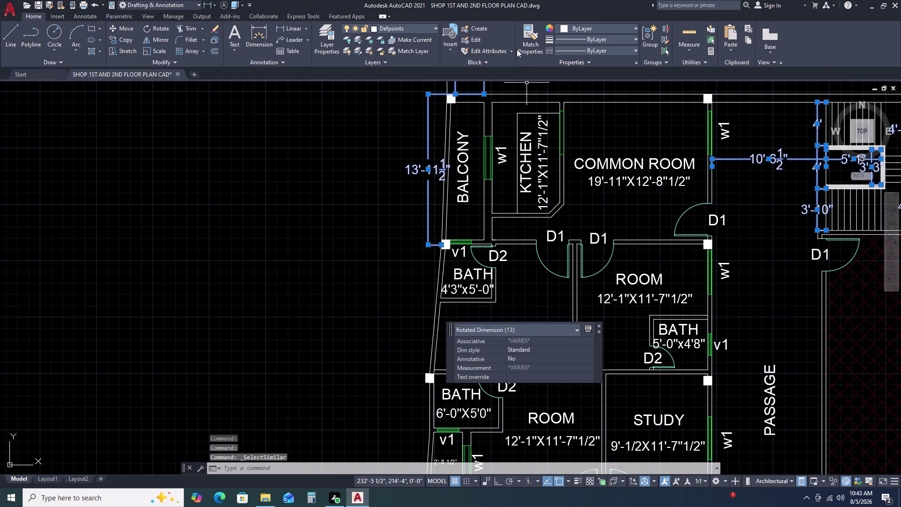
click(413, 25)
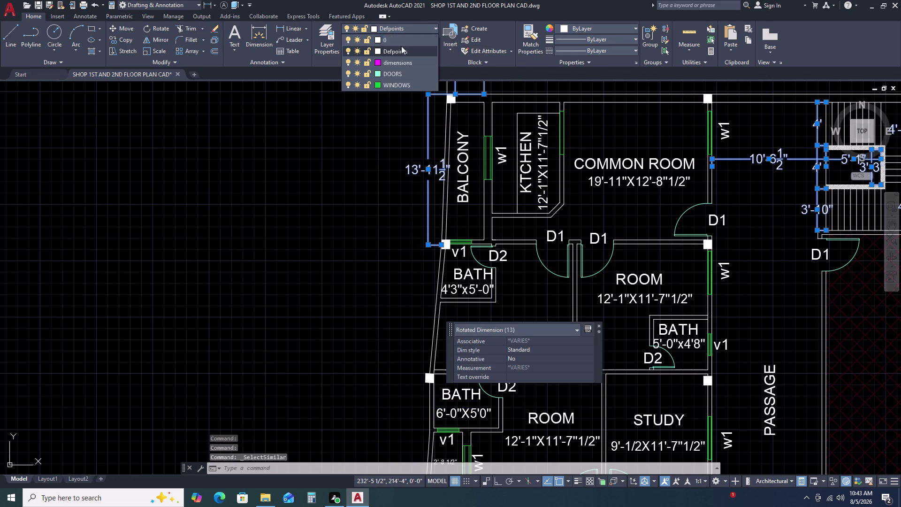
double_click(408, 65)
scroll(down, 3)
key(Escape)
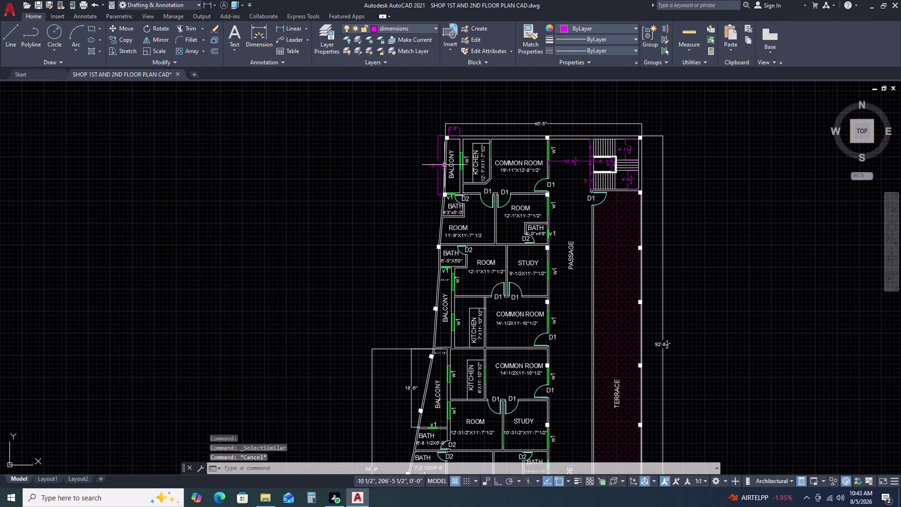
Pan up to the upper floor plan and start the DLI linear dimension command.
middle_drag(617, 227, 604, 192)
middle_click(604, 183)
middle_drag(605, 176, 607, 163)
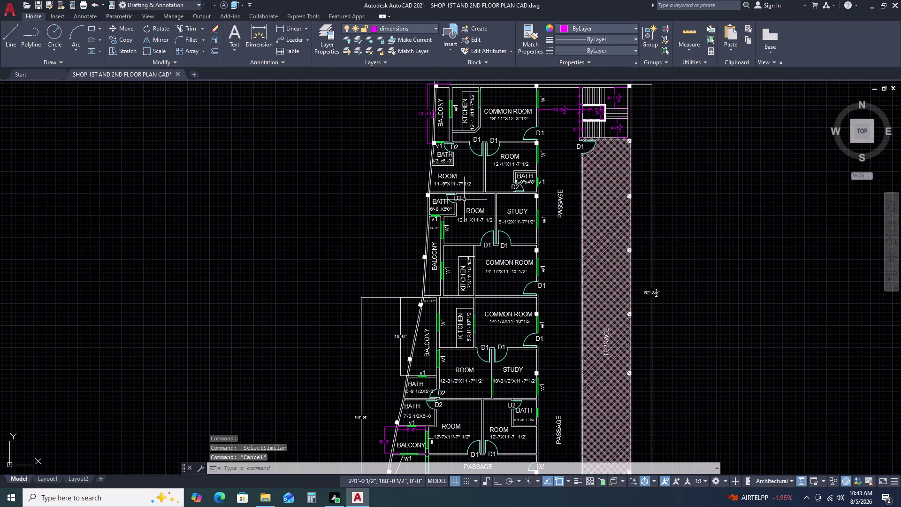
key(d)
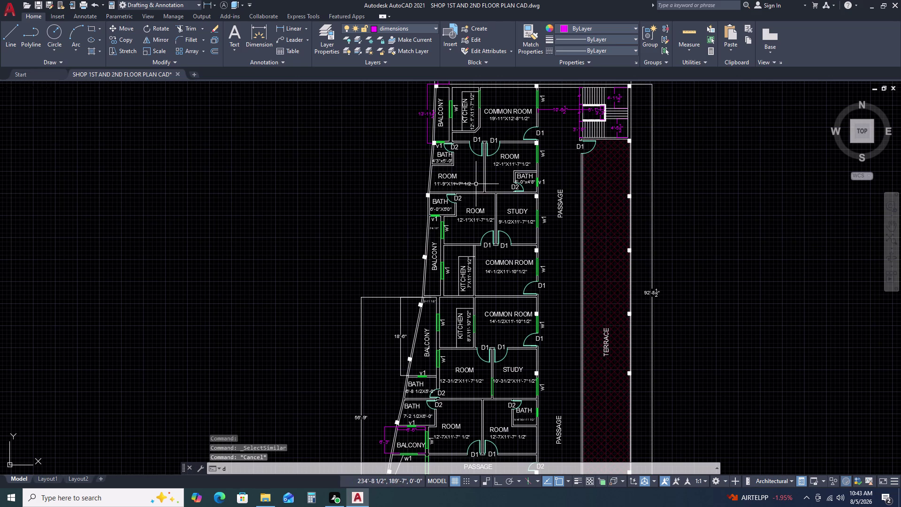
key(l)
key(i)
key(space)
scroll(up, 3)
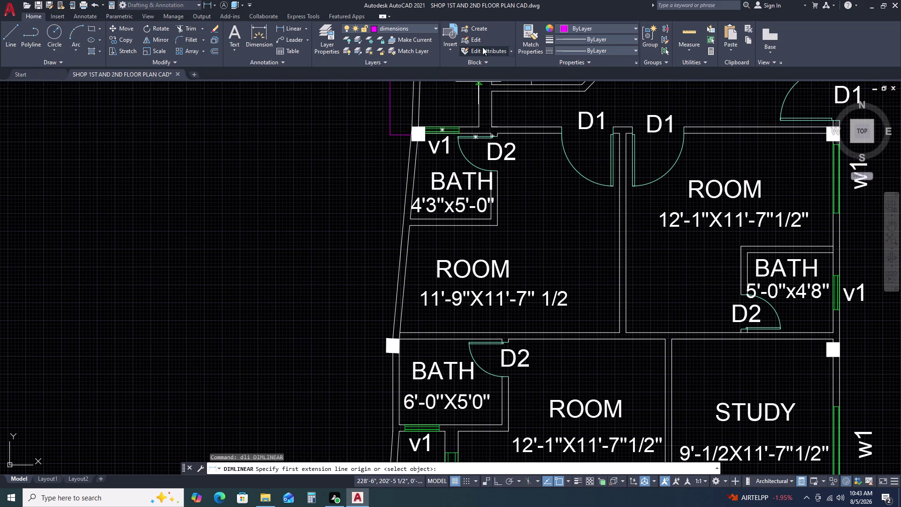
scroll(down, 3)
middle_drag(461, 120, 466, 178)
middle_drag(467, 195, 465, 209)
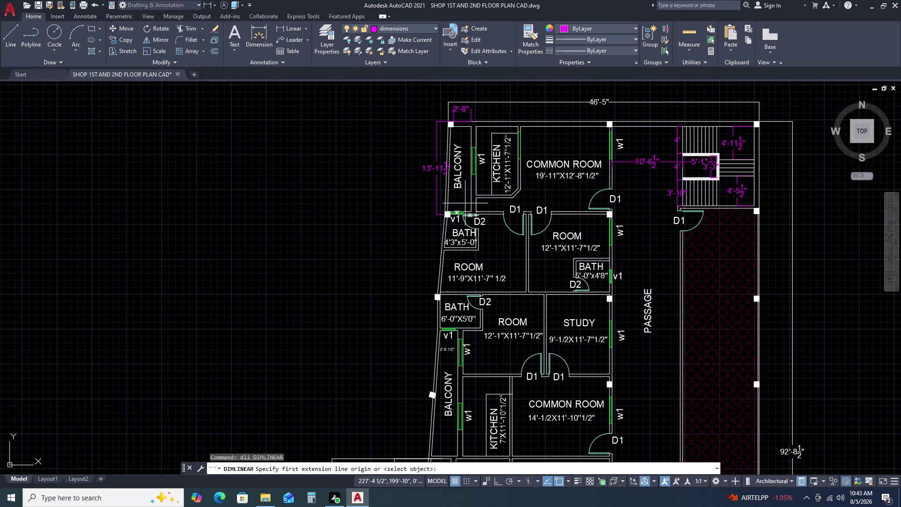
scroll(up, 3)
click(452, 132)
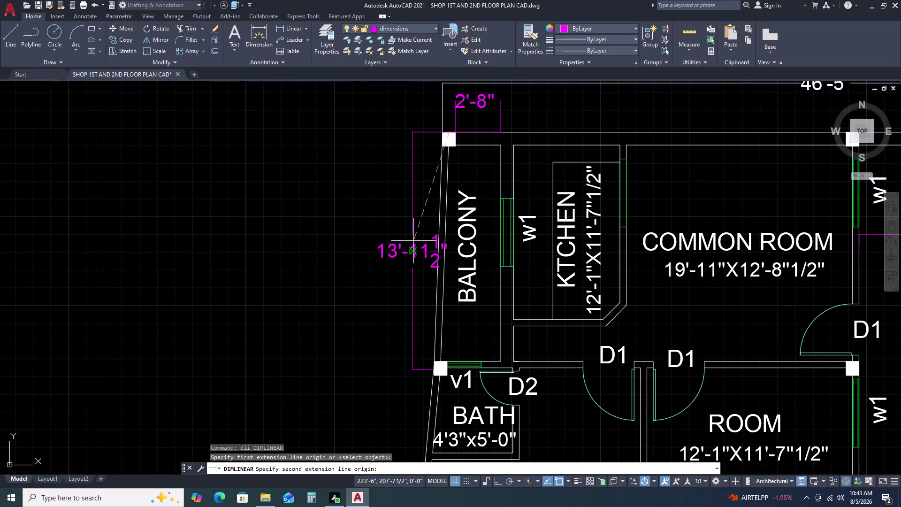
scroll(down, 3)
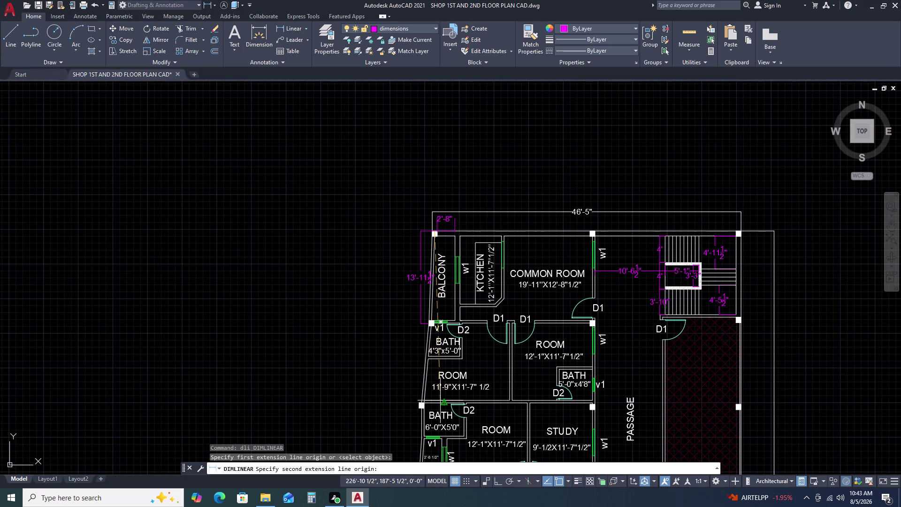
middle_drag(411, 403, 455, 273)
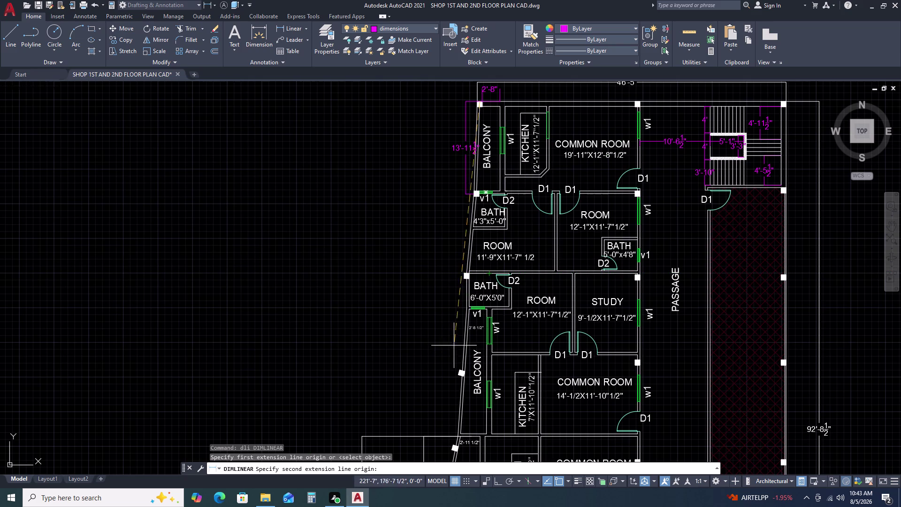
scroll(up, 3)
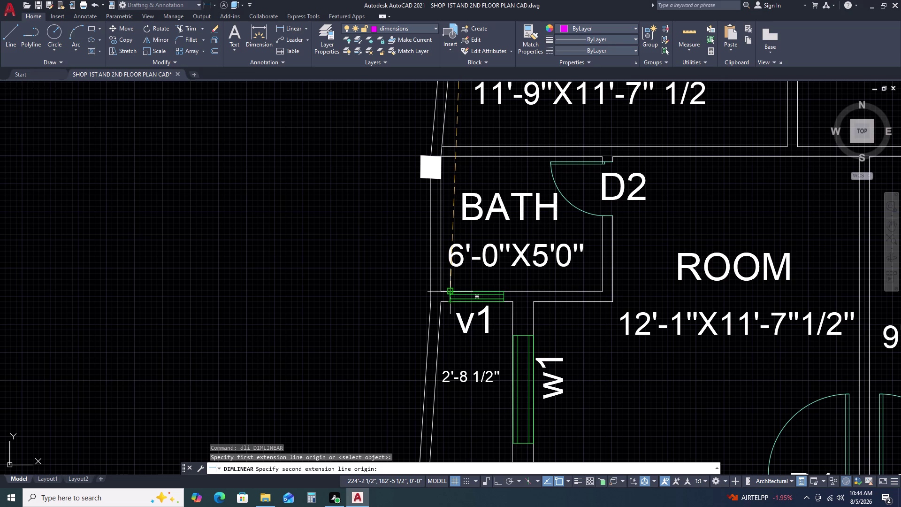
click(449, 291)
scroll(down, 3)
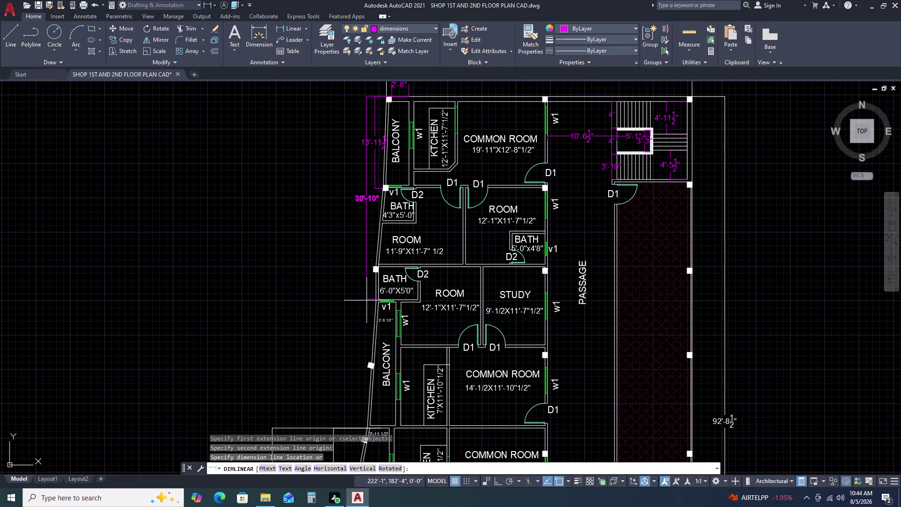
key(Escape)
scroll(down, 3)
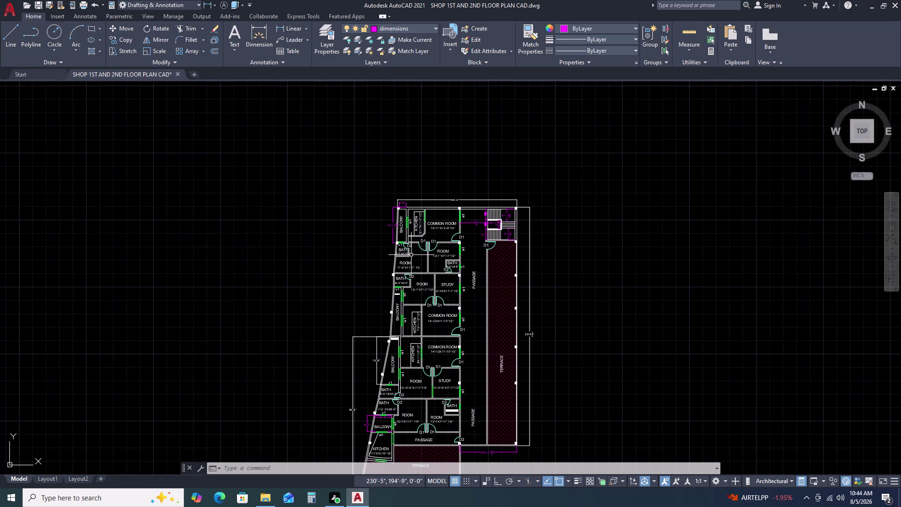
key(space)
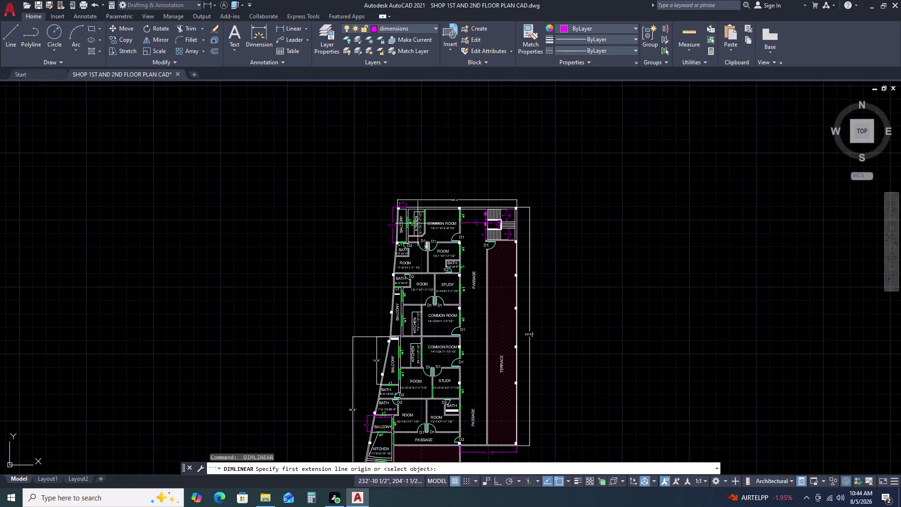
Dimension from the top-left corner to the wall corner below the balcony, placed left.
scroll(up, 3)
scroll(up, 3)
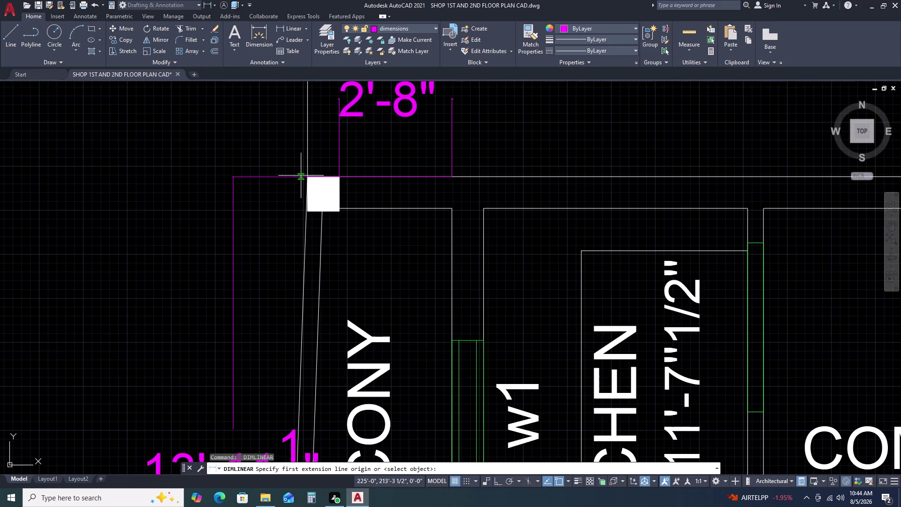
click(310, 178)
scroll(down, 3)
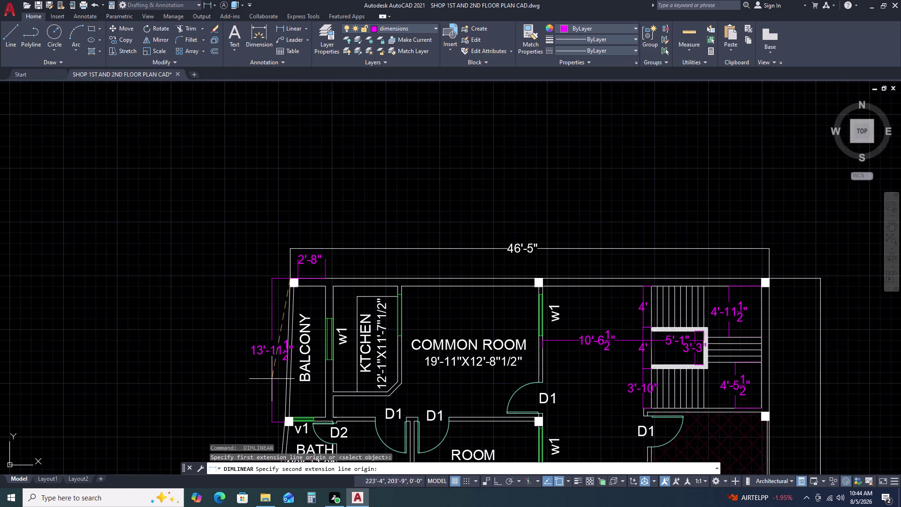
scroll(down, 3)
middle_click(271, 402)
middle_drag(272, 399, 289, 375)
middle_drag(301, 359, 361, 273)
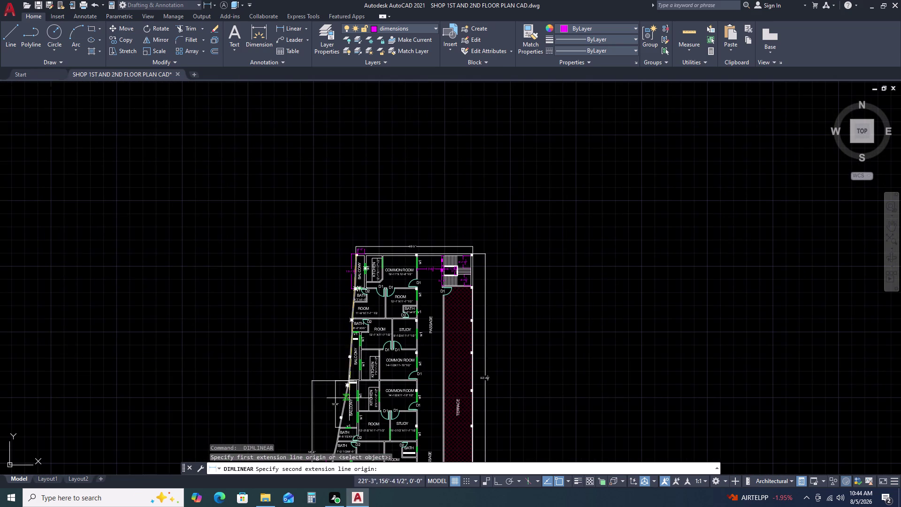
scroll(up, 3)
scroll(up, 3)
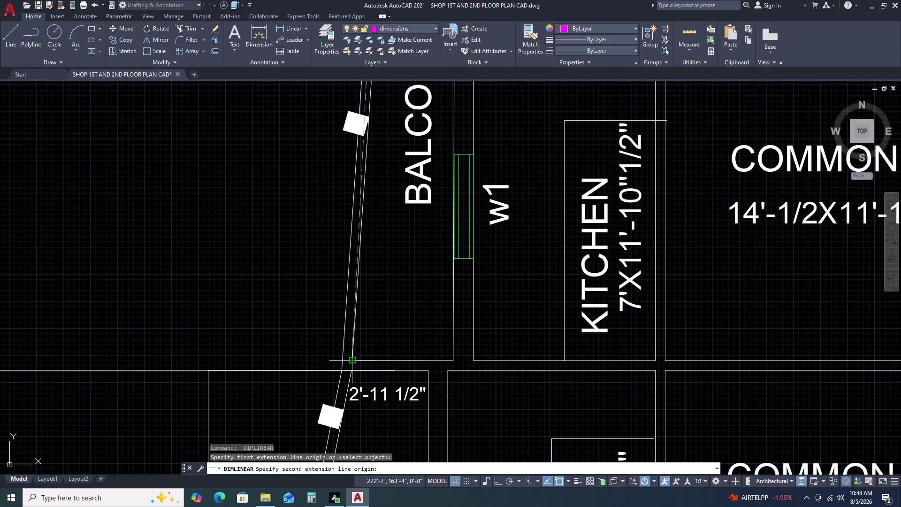
click(352, 361)
click(280, 342)
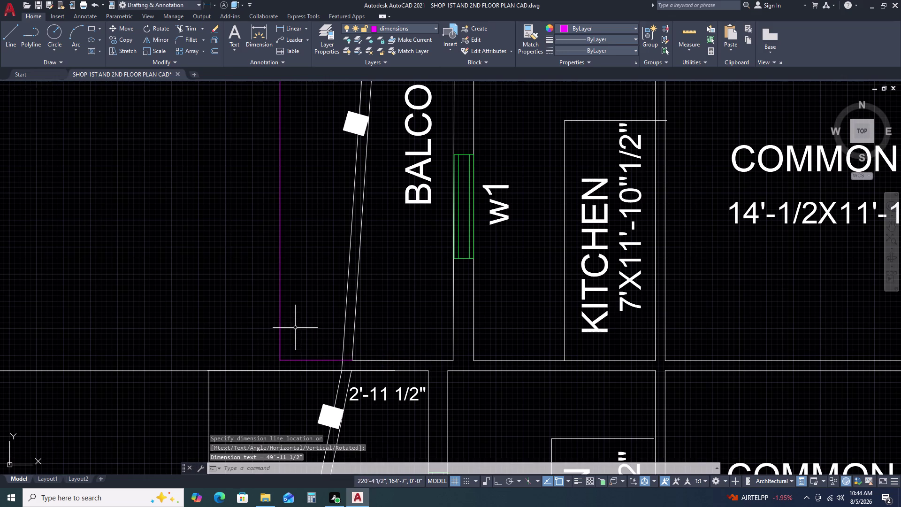
Grip-stretch the overall dimension's lower end so it reads 50'-4".
scroll(down, 3)
scroll(down, 3)
scroll(up, 3)
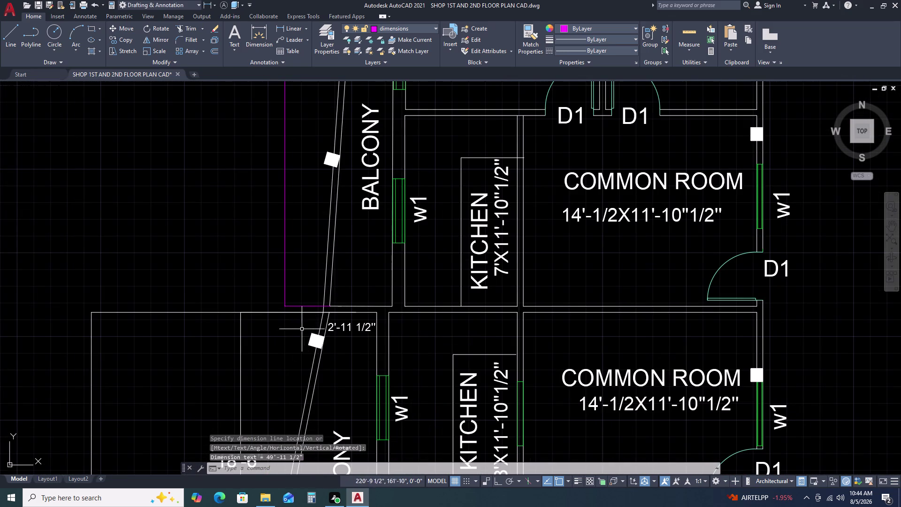
click(313, 306)
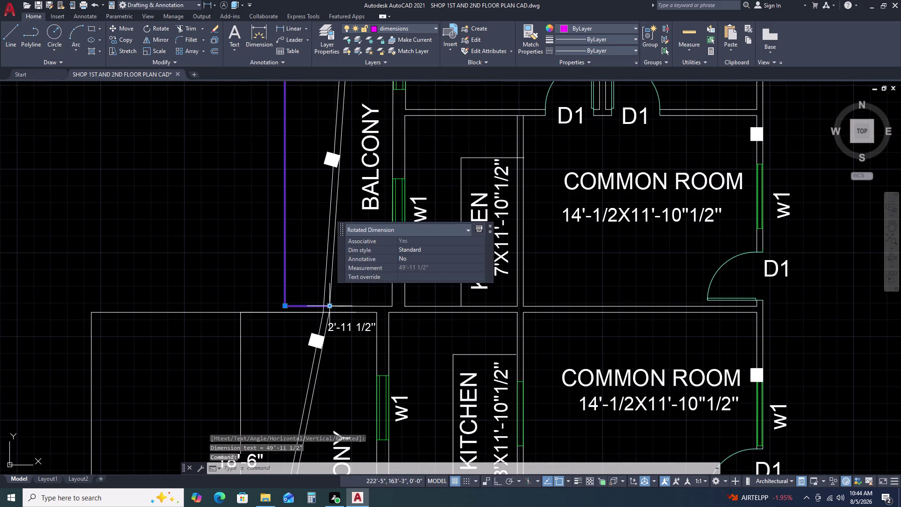
click(329, 306)
click(329, 310)
scroll(down, 3)
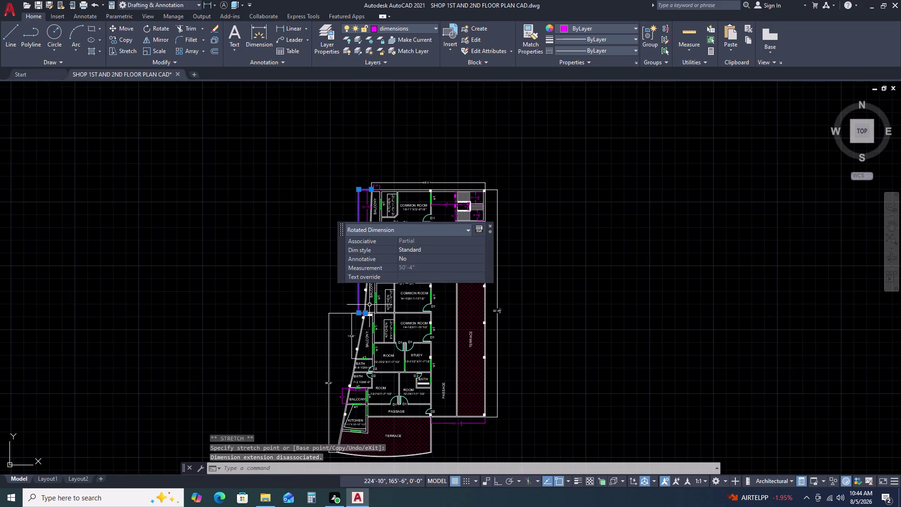
middle_drag(366, 307, 364, 355)
scroll(up, 3)
scroll(up, 3)
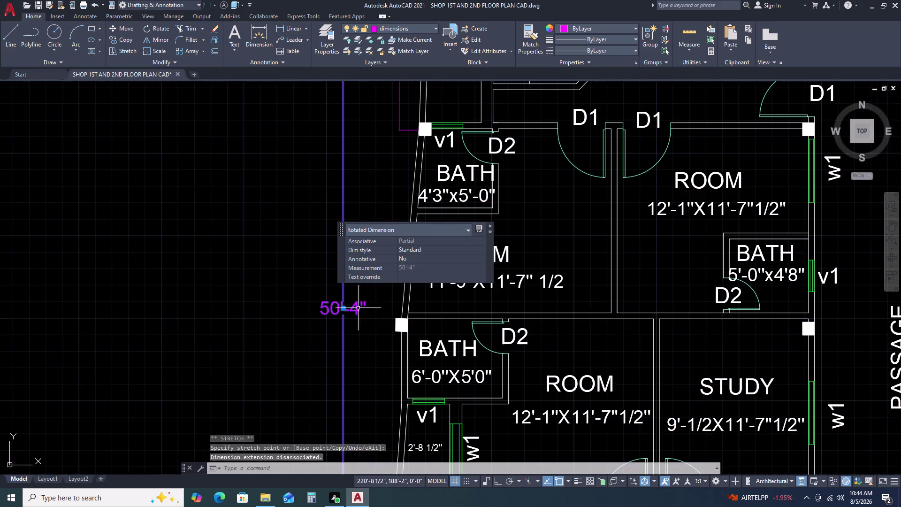
middle_drag(389, 304, 380, 411)
scroll(down, 3)
key(Escape)
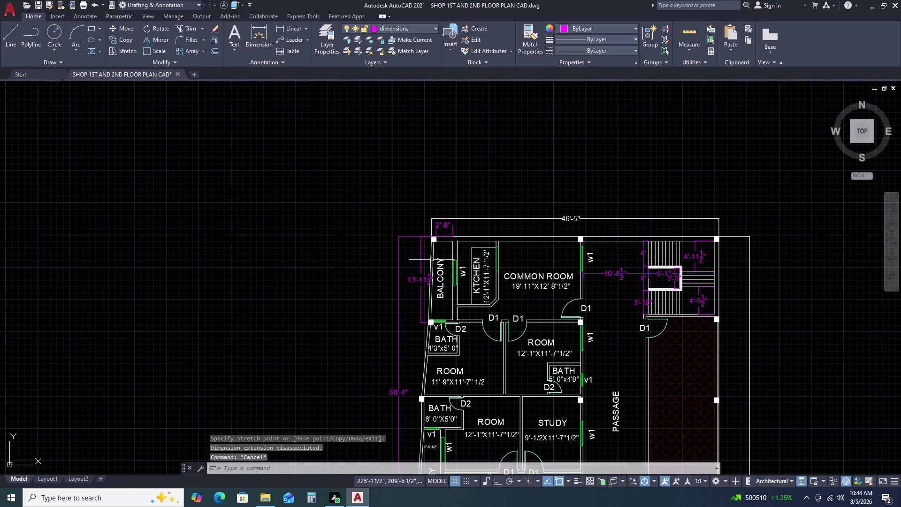
Snap the overall dimension's lower endpoint onto the lower balcony wall corner.
scroll(up, 3)
scroll(down, 3)
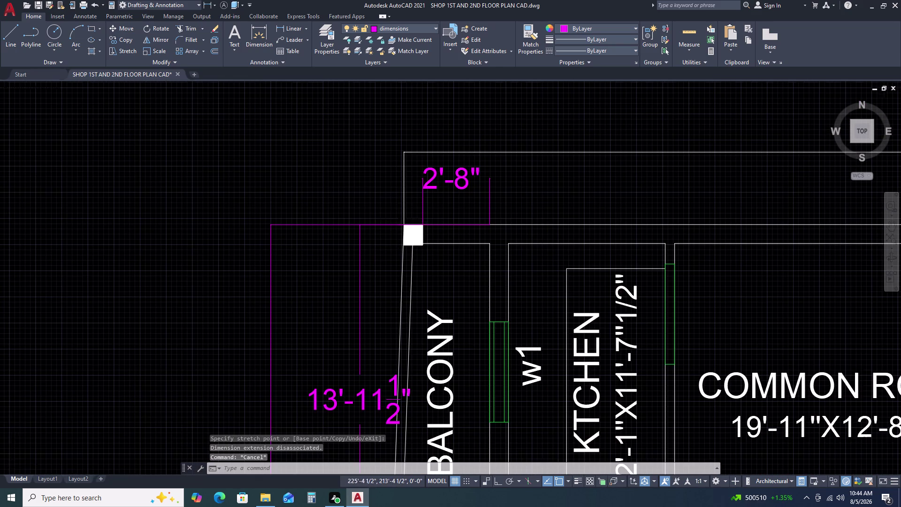
middle_drag(404, 412, 417, 281)
scroll(up, 3)
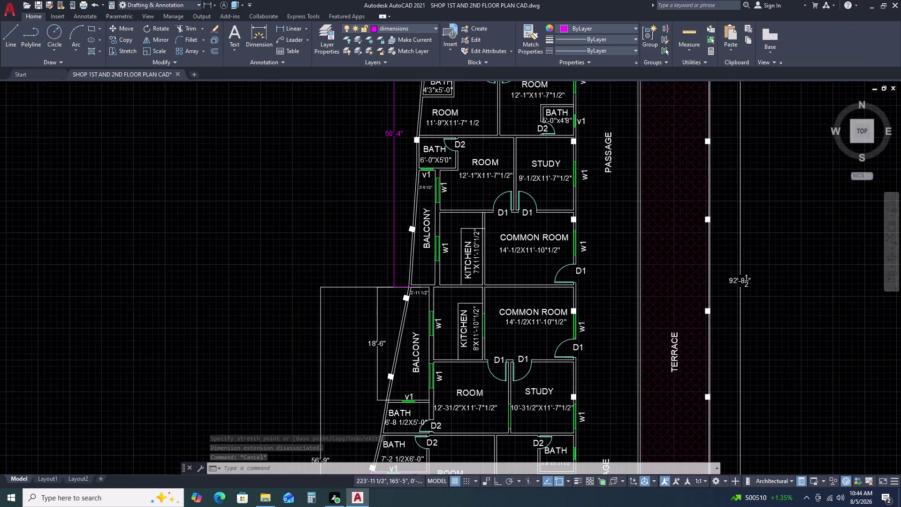
scroll(up, 3)
click(387, 323)
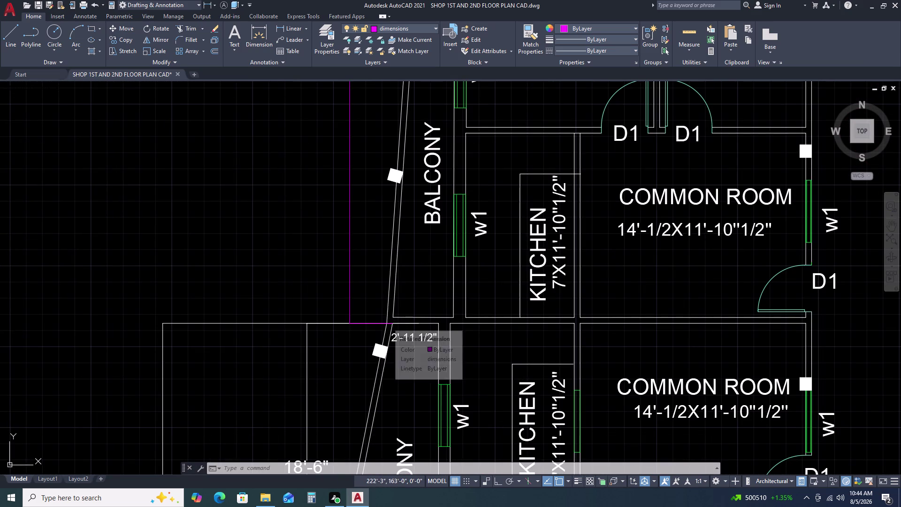
scroll(up, 3)
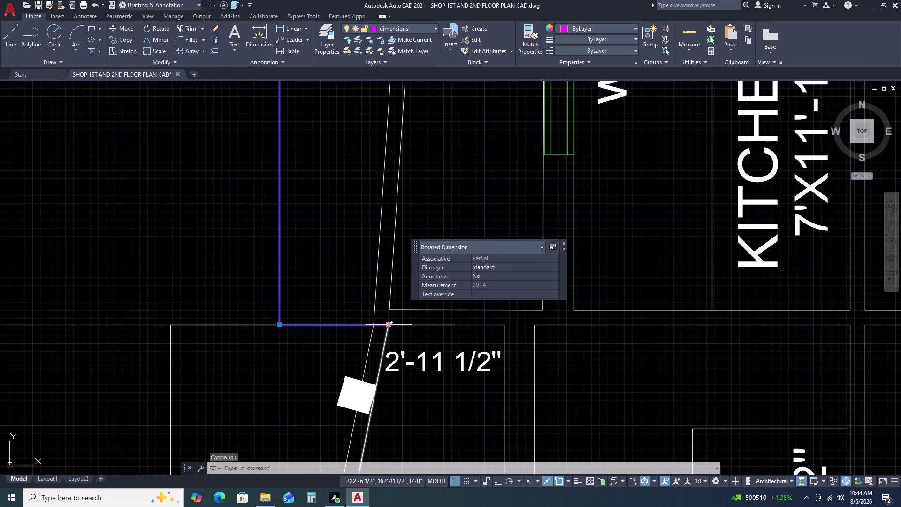
click(389, 326)
click(386, 328)
scroll(down, 3)
key(Escape)
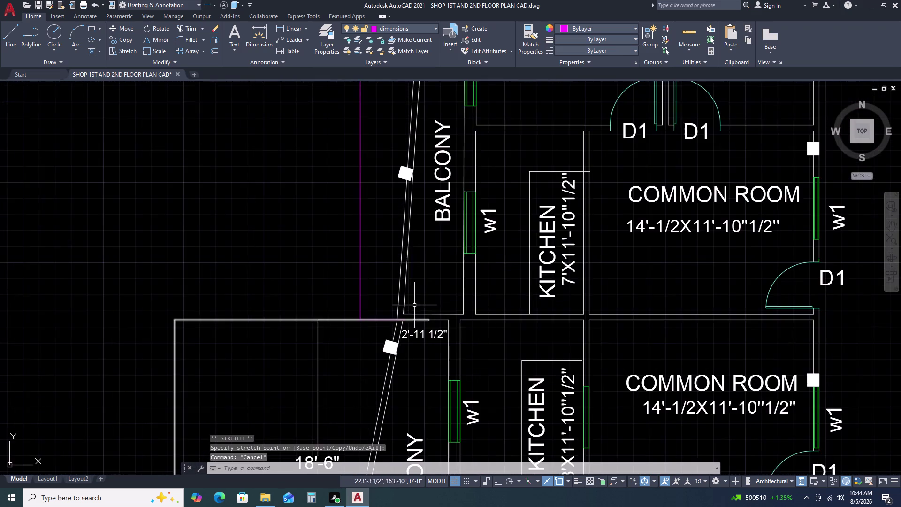
Window-select the dimensions at the plan's top corner to inspect them.
scroll(down, 3)
middle_drag(412, 276, 403, 318)
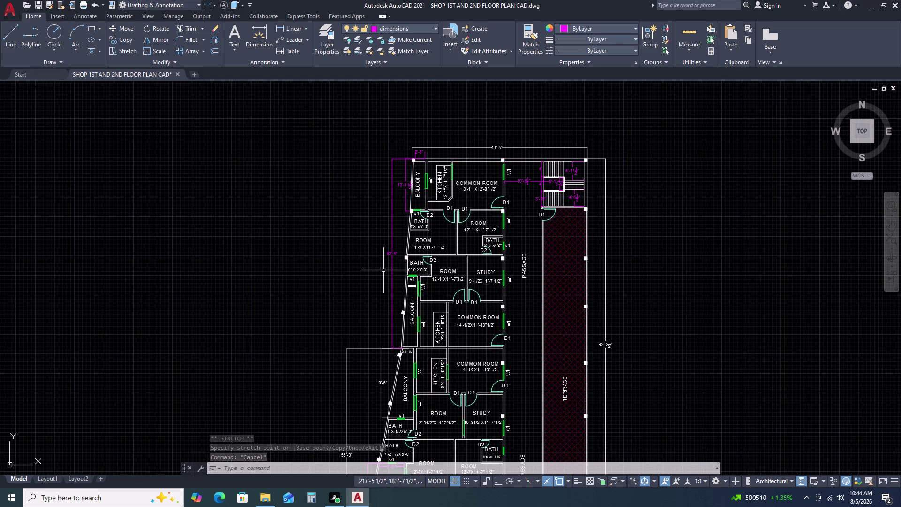
scroll(up, 3)
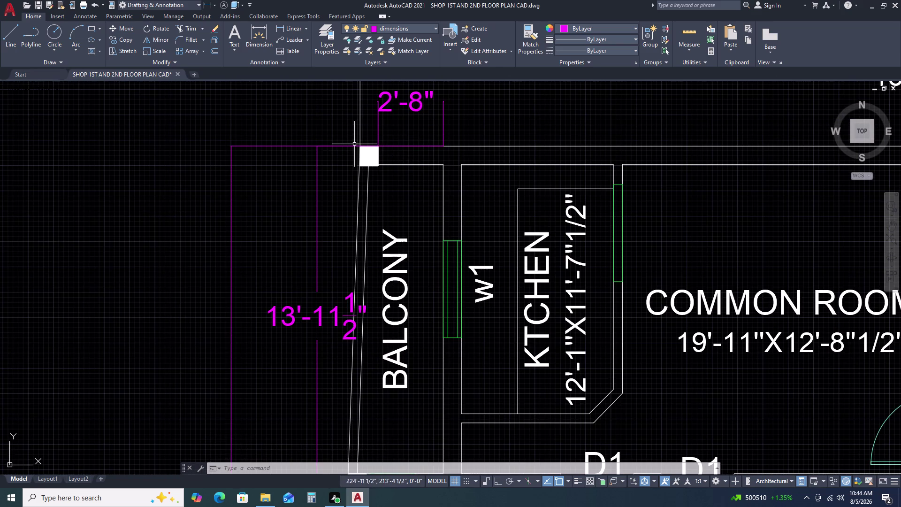
click(351, 149)
click(333, 145)
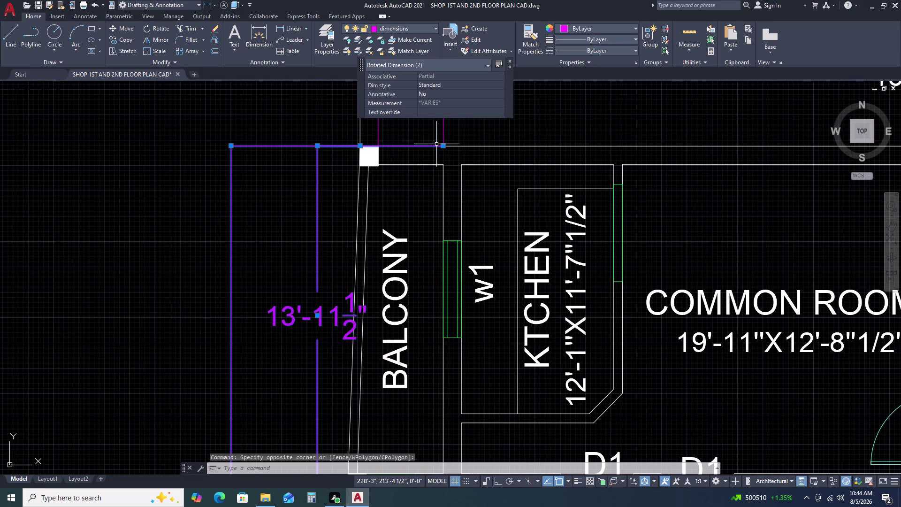
scroll(down, 3)
key(Escape)
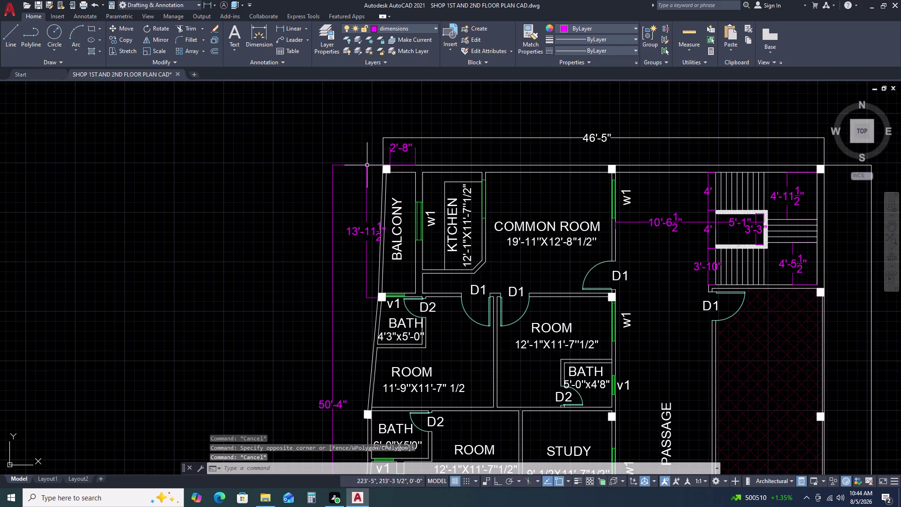
Select the white hatch patch and its outline at the balcony corner.
click(358, 164)
scroll(up, 3)
scroll(up, 3)
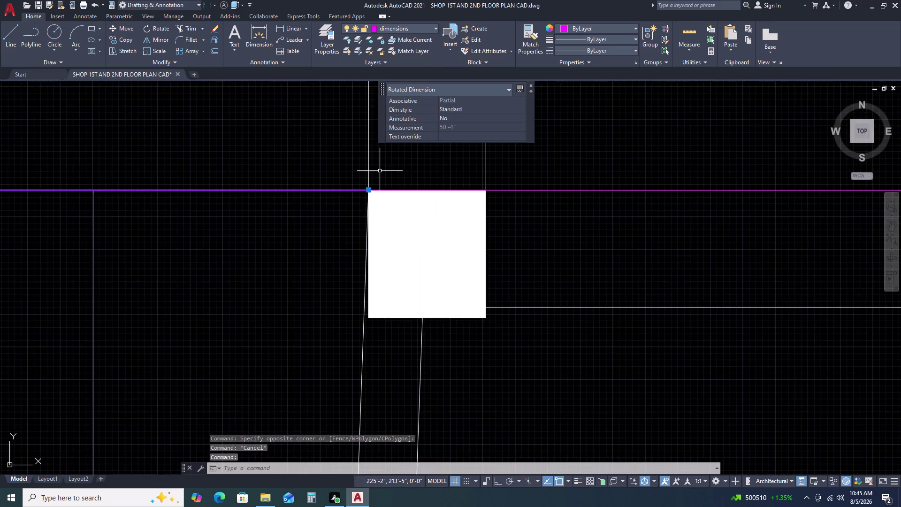
scroll(up, 3)
scroll(up, 3)
scroll(down, 3)
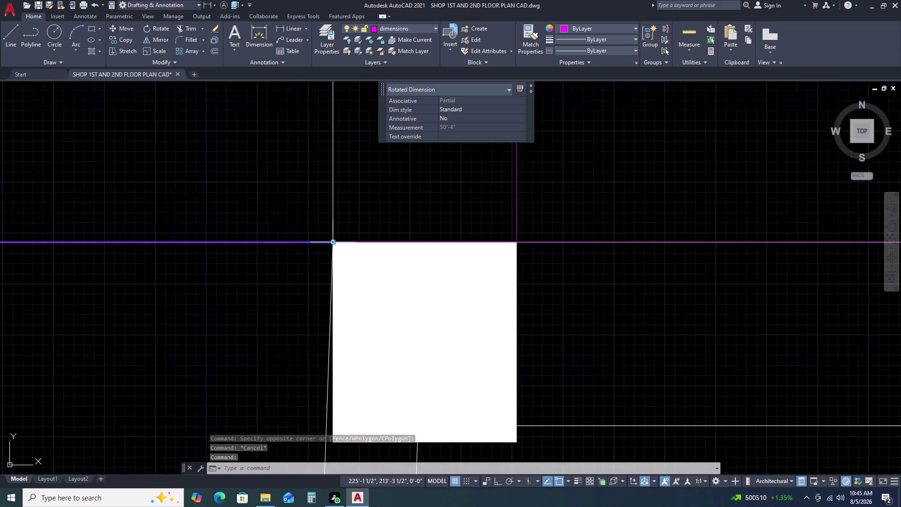
scroll(down, 3)
scroll(up, 3)
click(347, 337)
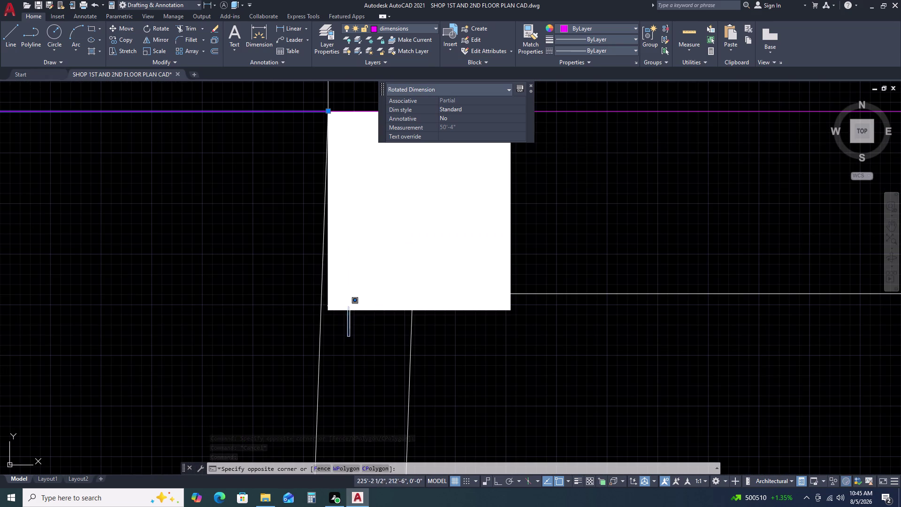
key(Escape)
key(Escape)
click(351, 303)
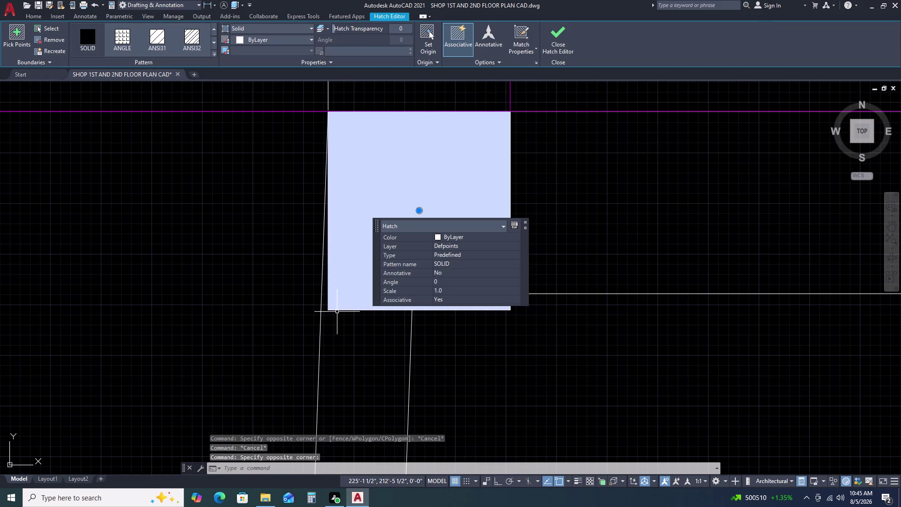
click(340, 305)
click(335, 313)
key(Escape)
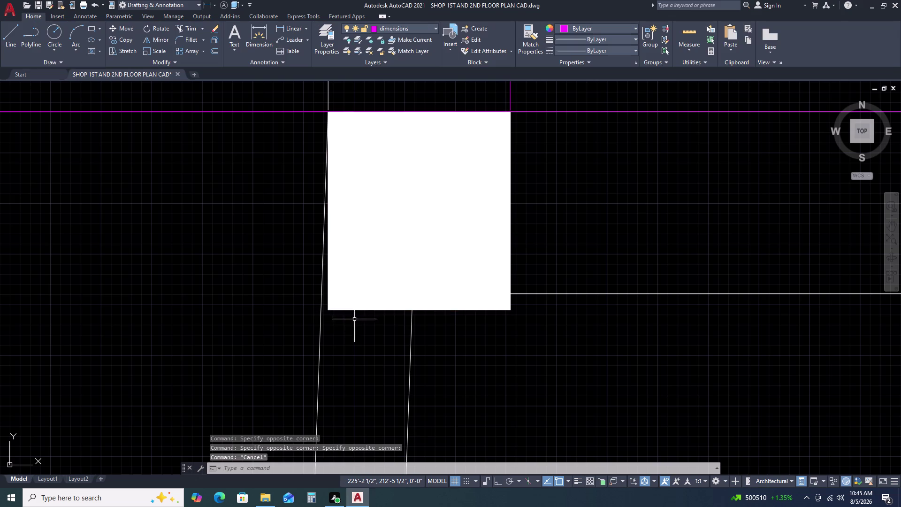
click(355, 320)
click(336, 298)
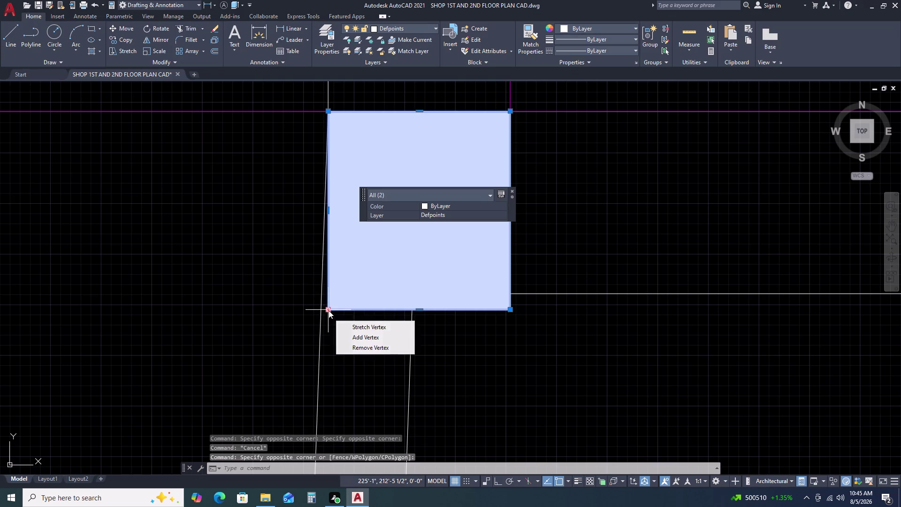
Stretch the patch's lower-left corner grip by 0.25, twice.
click(328, 310)
text(0.)
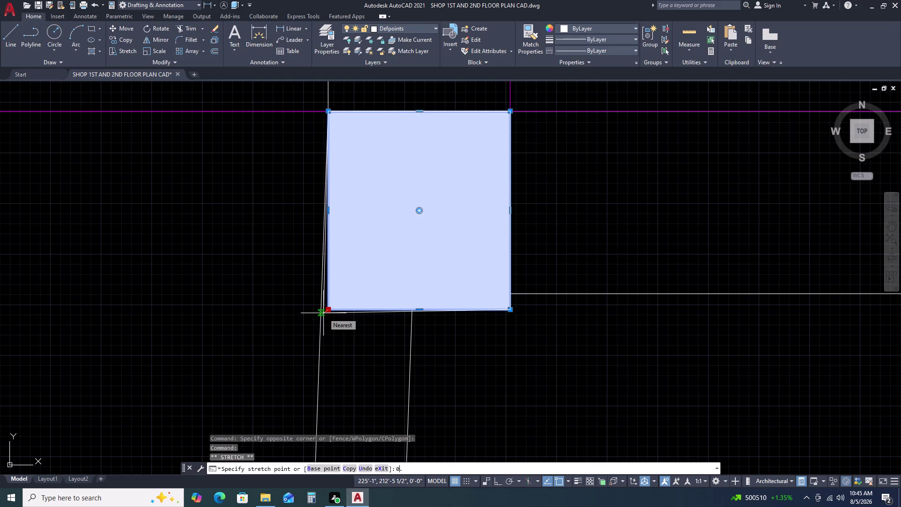
text(25)
key(Return)
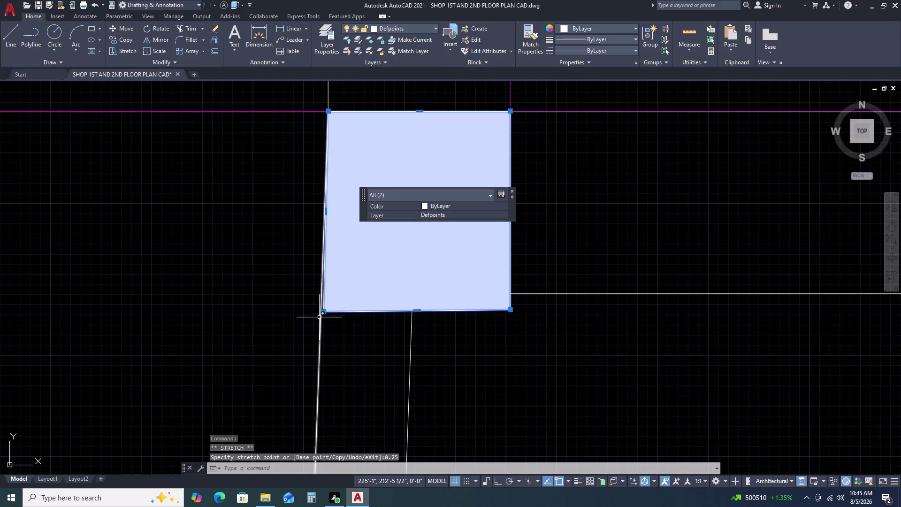
scroll(up, 3)
click(326, 306)
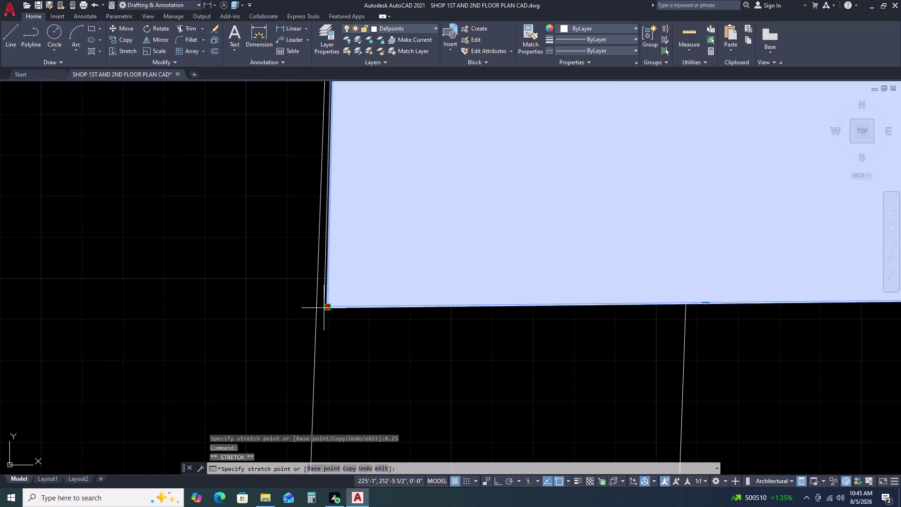
text(0.2)
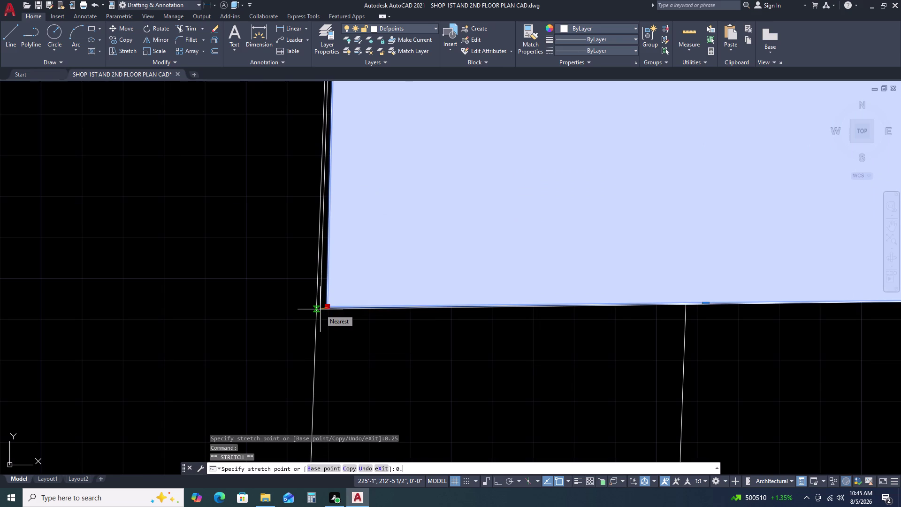
key(5)
key(Return)
key(3)
scroll(down, 3)
scroll(up, 3)
key(Escape)
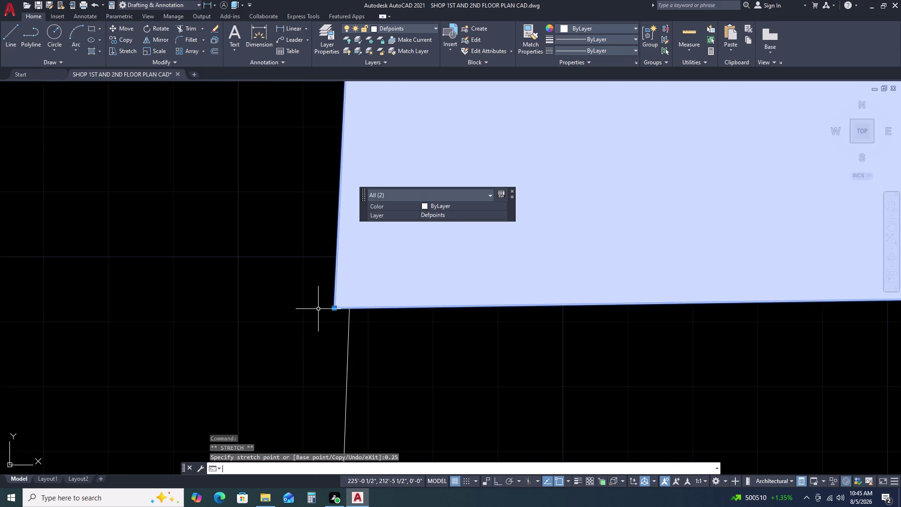
Drag the patch's lower-left corner grip onto the slanted wall line.
click(341, 299)
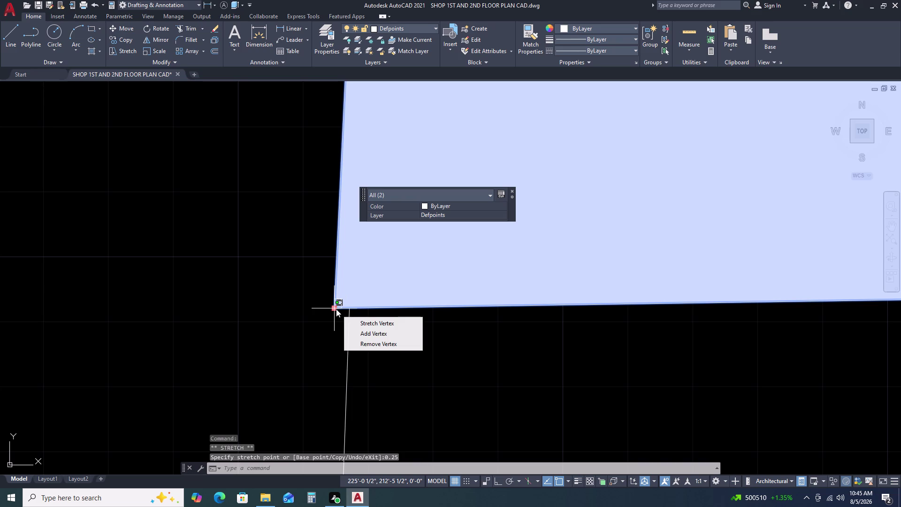
click(336, 308)
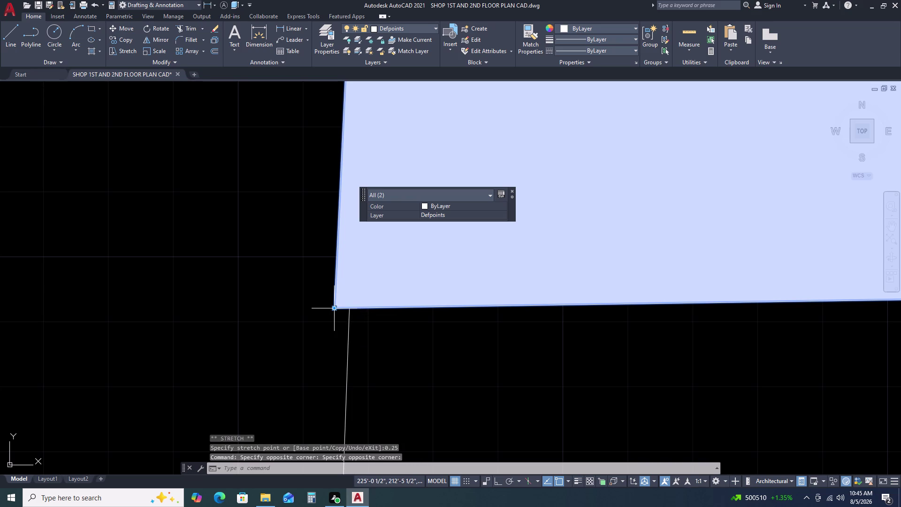
click(336, 309)
double_click(348, 309)
scroll(down, 3)
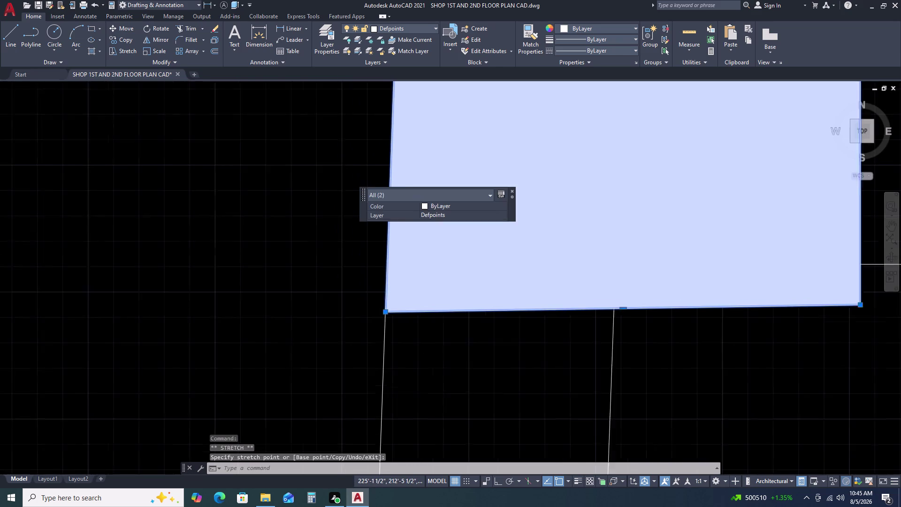
scroll(down, 3)
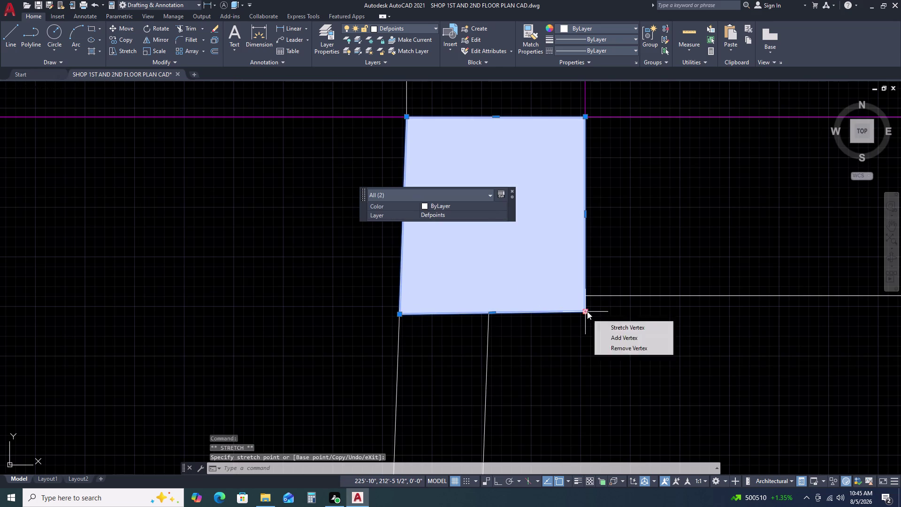
Stretch the lower-right corner grip by 0.25 and clear the selection.
click(587, 311)
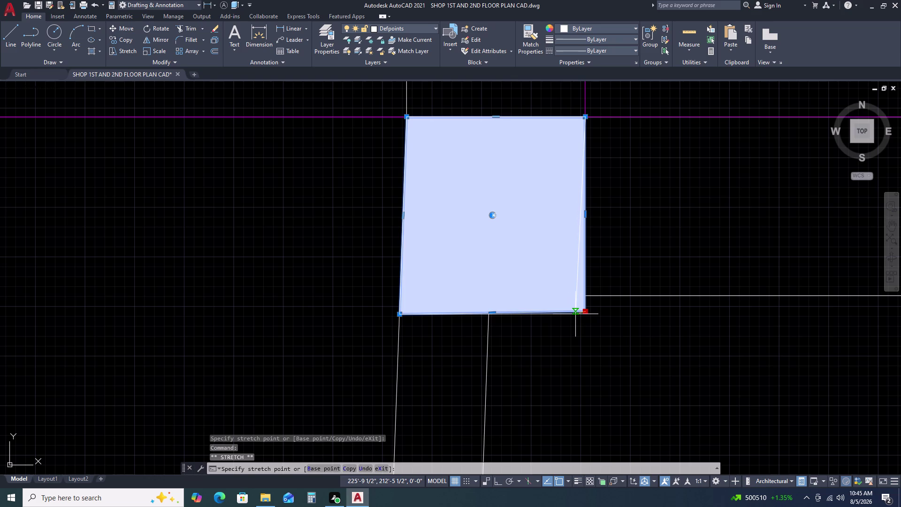
text(0.2)
key(5)
key(Return)
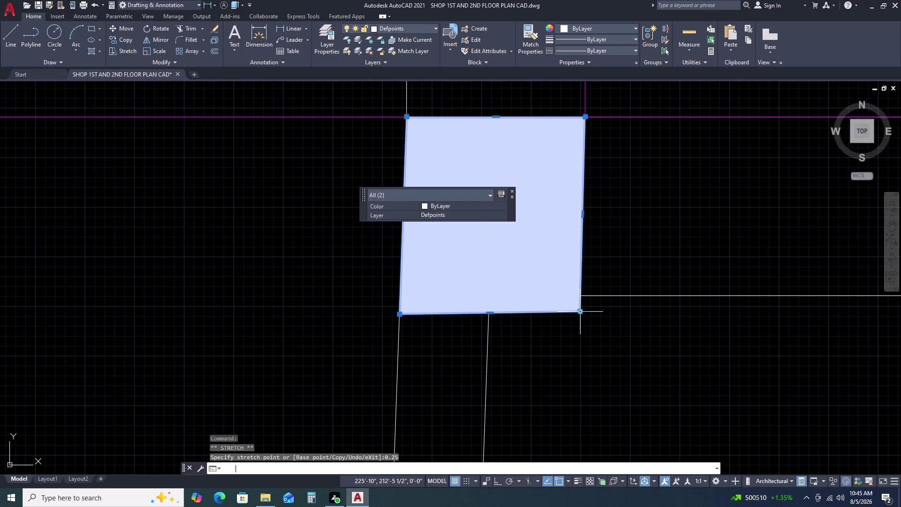
scroll(down, 3)
key(Escape)
scroll(down, 3)
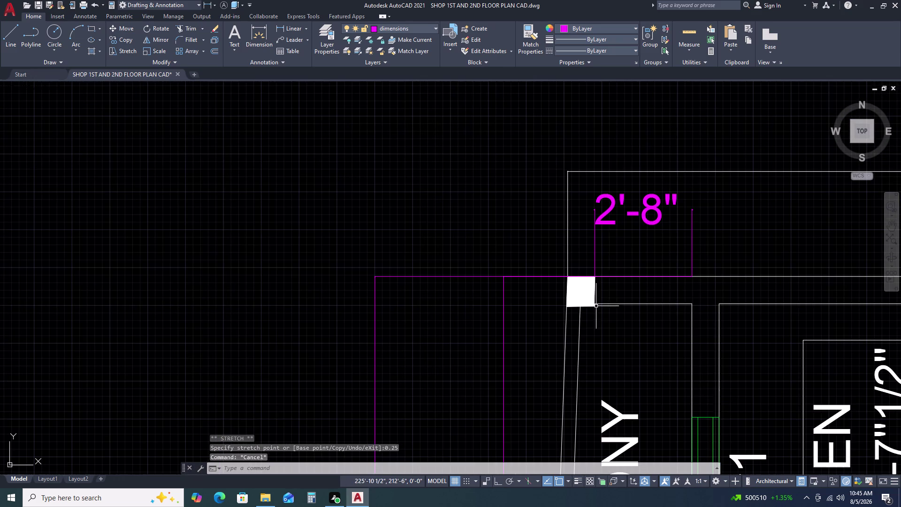
Zoom out and pan so the whole floor plan is in view.
scroll(down, 3)
middle_drag(660, 306, 539, 251)
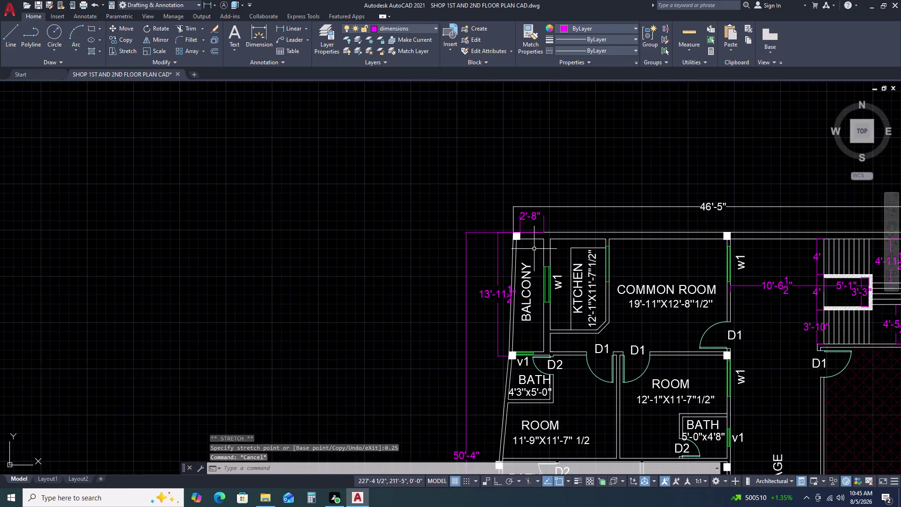
scroll(down, 3)
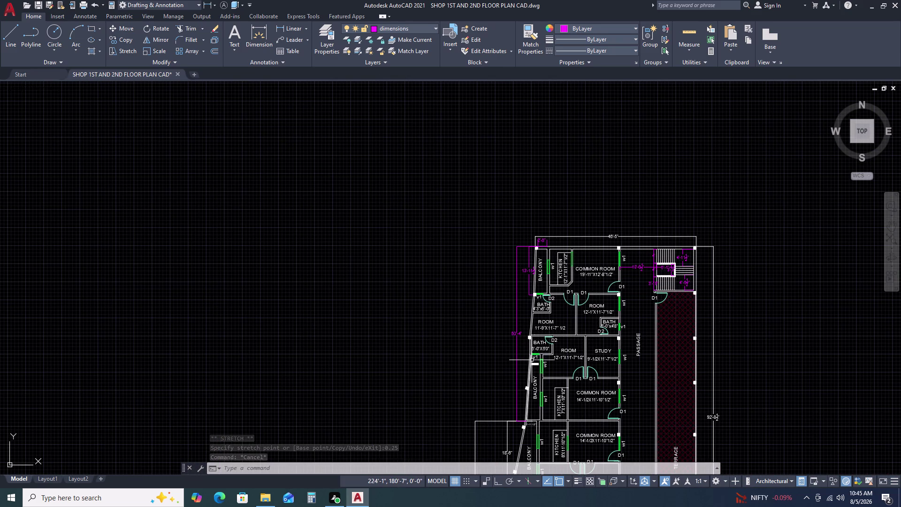
middle_drag(530, 358, 539, 257)
middle_drag(563, 358, 553, 285)
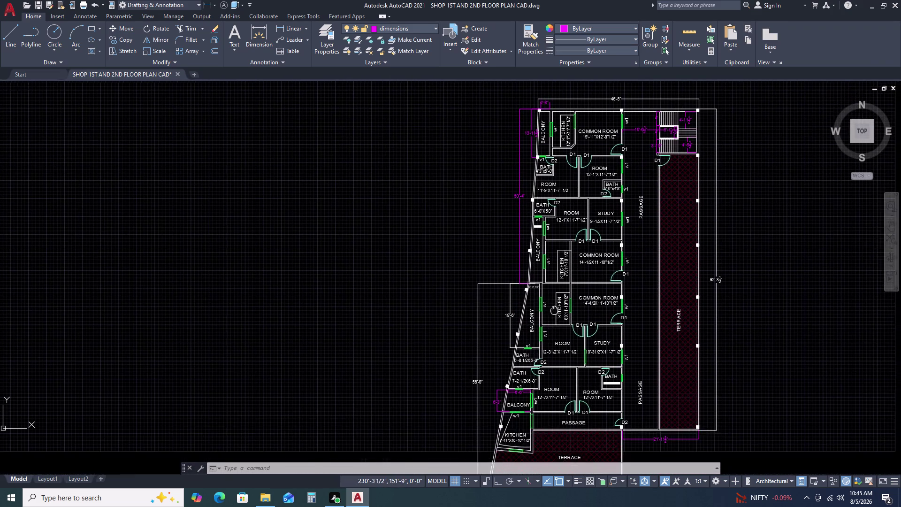
middle_drag(554, 285, 554, 268)
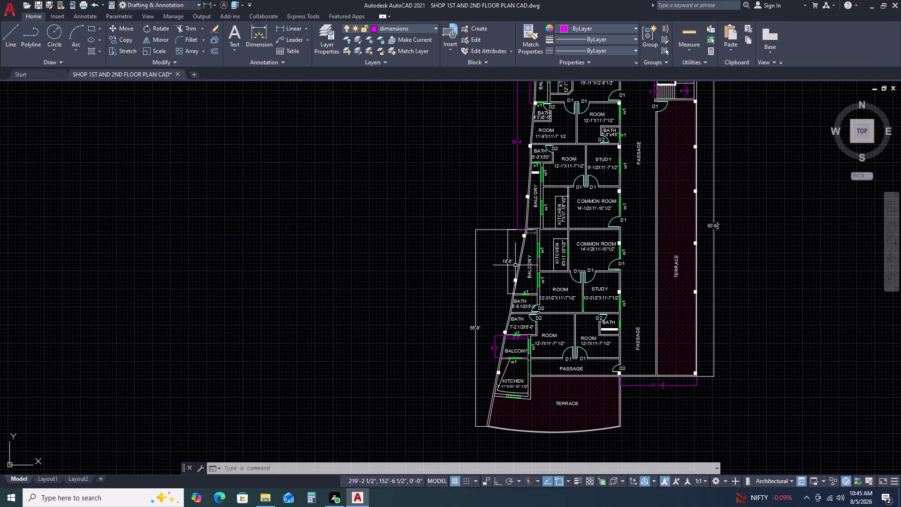
Use Match Properties (MA) to copy a magenta dimension's style onto the white overall dimensions, including the 92'-6".
key(m)
text(a)
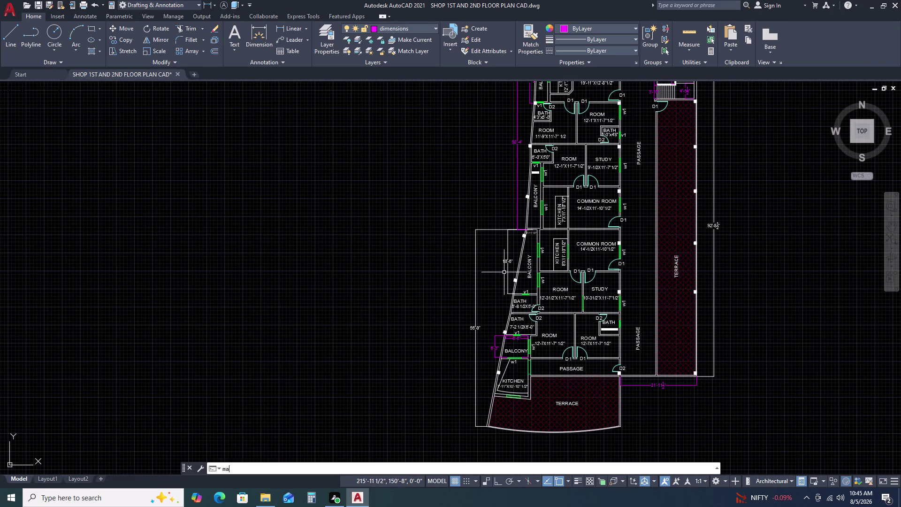
key(space)
click(516, 221)
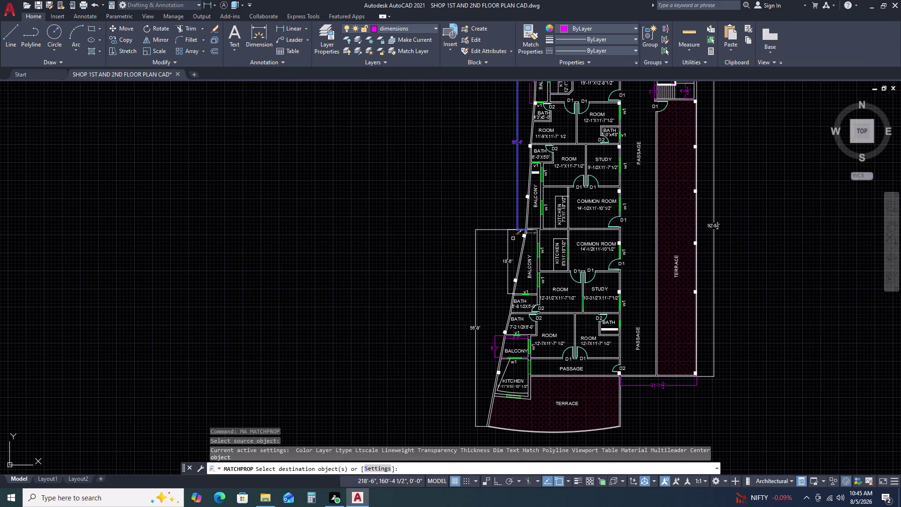
click(510, 229)
click(511, 240)
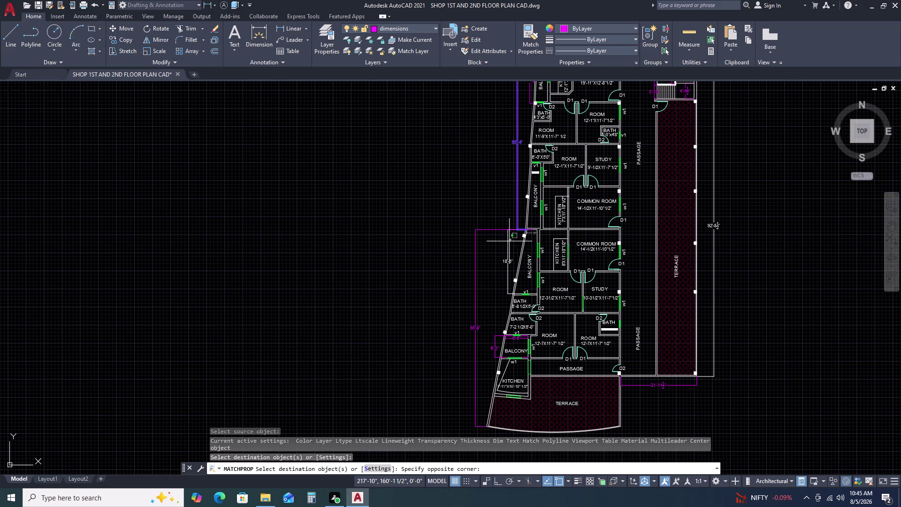
click(502, 252)
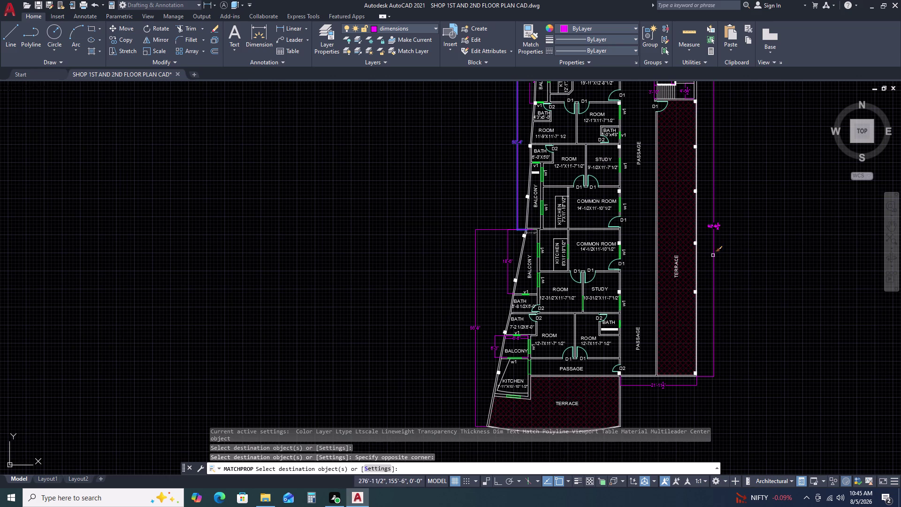
click(715, 253)
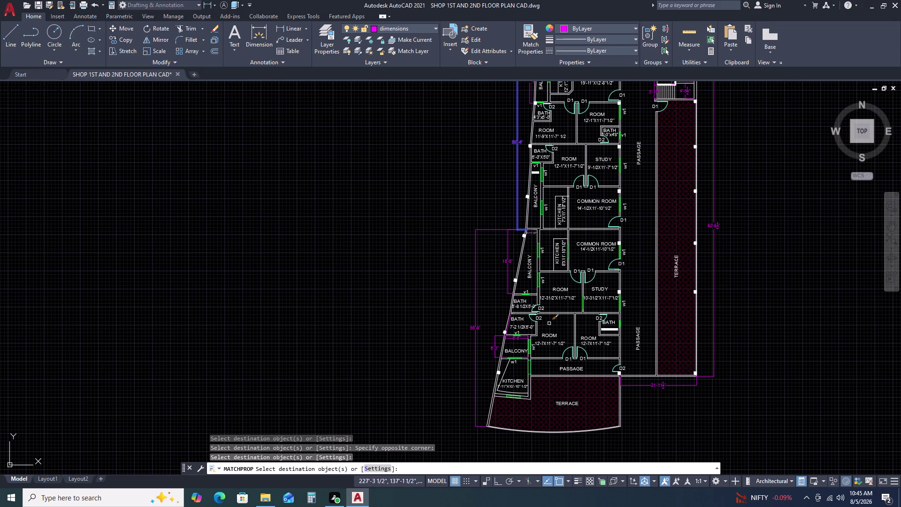
key(Escape)
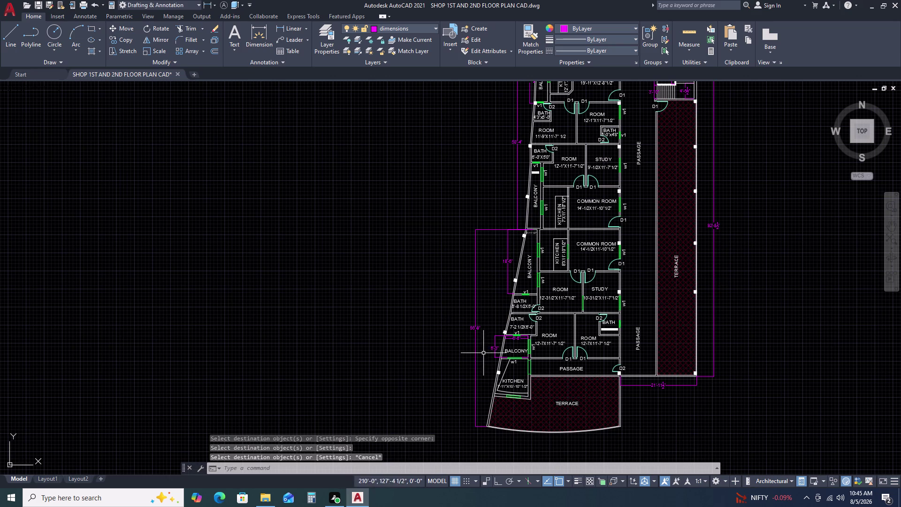
middle_drag(486, 269, 492, 272)
middle_click(497, 277)
Try an aligned dimension on the slanted left wall, then cancel it.
middle_click(501, 281)
middle_click(505, 280)
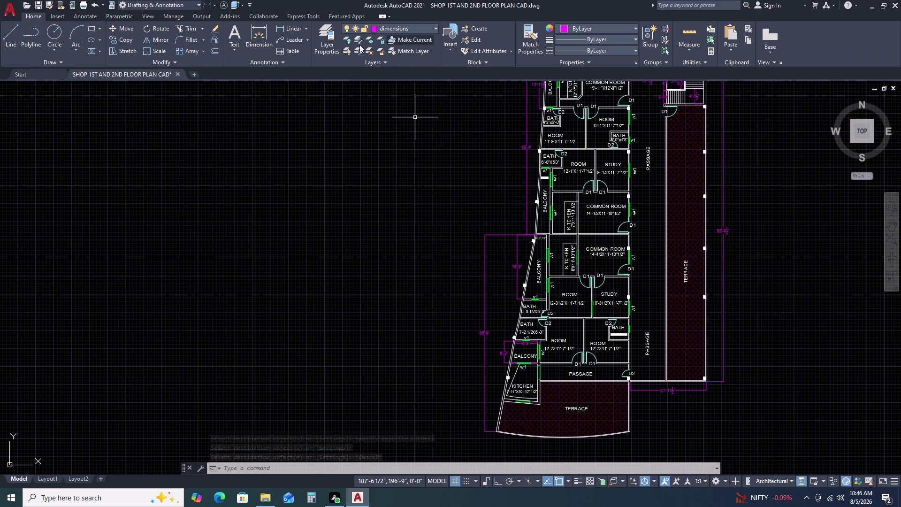
click(303, 30)
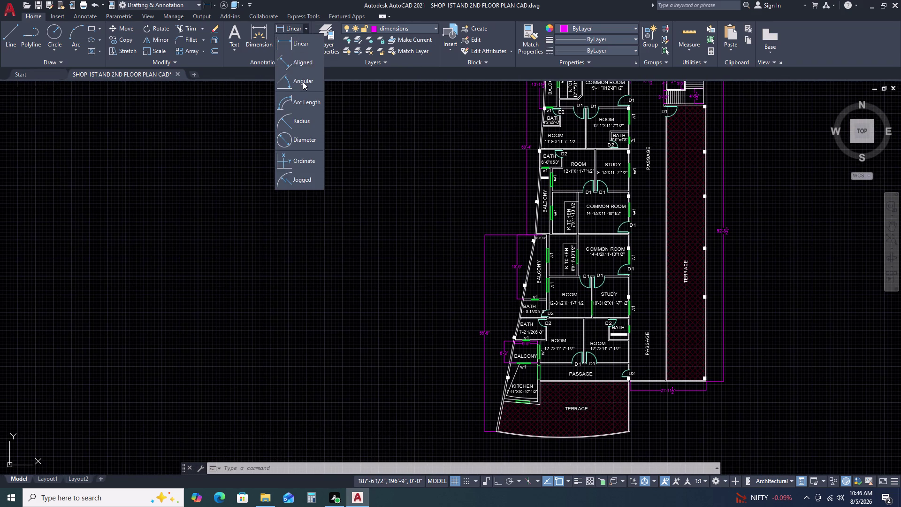
click(308, 62)
middle_drag(522, 270, 518, 360)
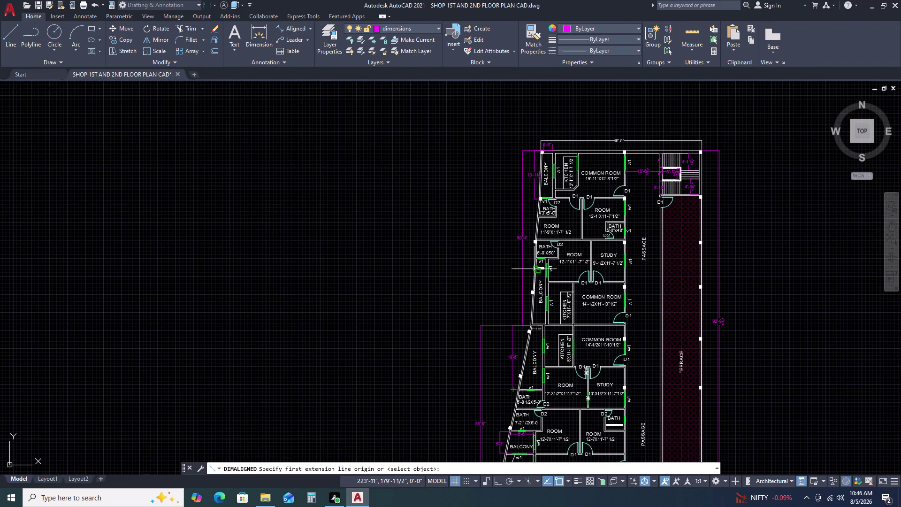
scroll(up, 3)
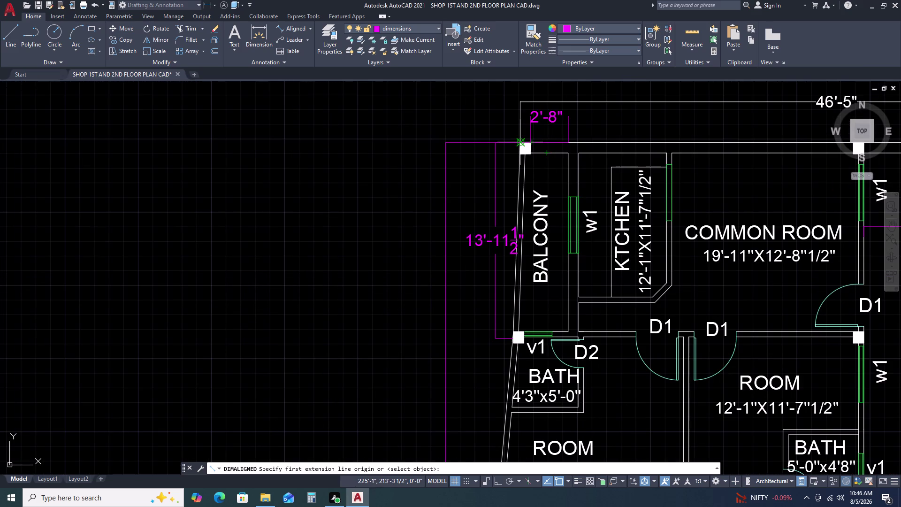
click(518, 142)
scroll(down, 3)
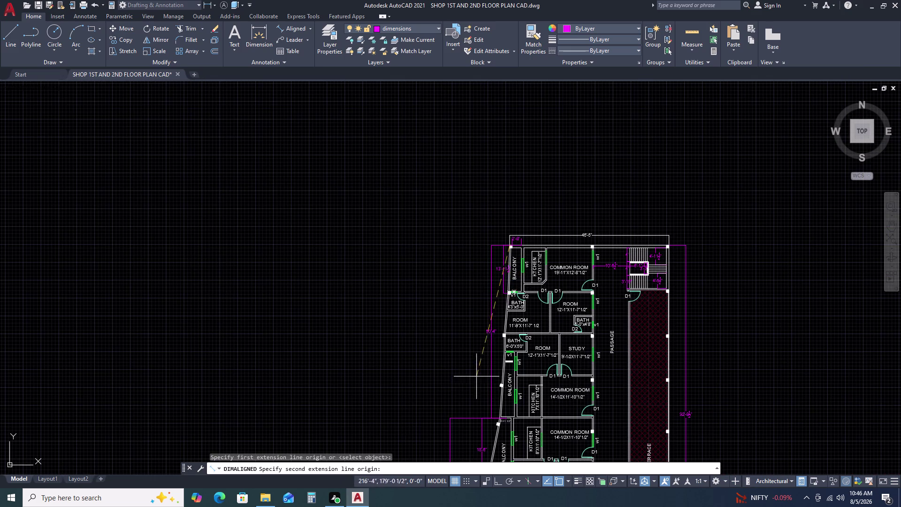
scroll(up, 3)
click(480, 403)
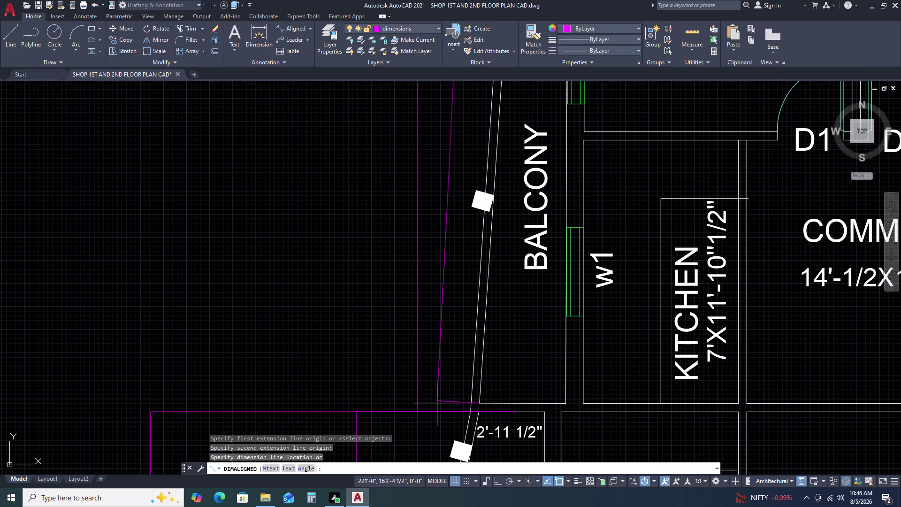
scroll(down, 3)
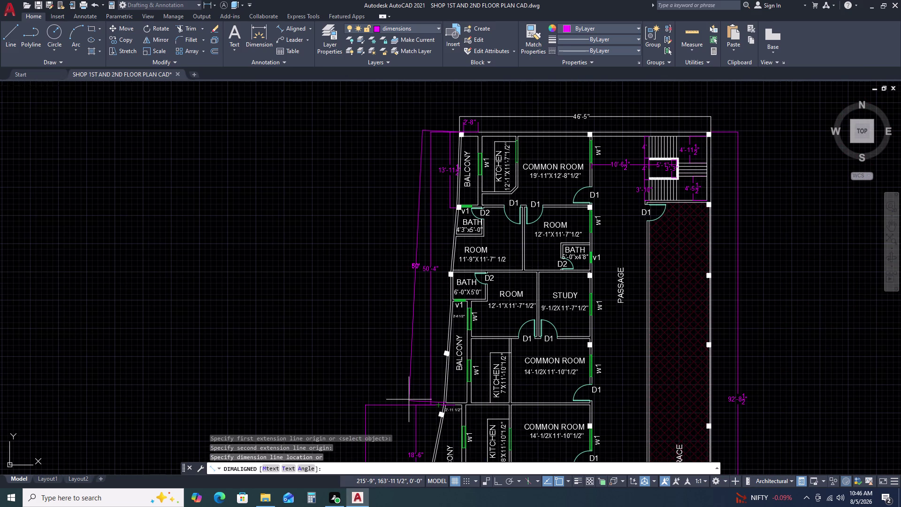
key(Escape)
Place a 50'-5" aligned dimension from the lower balcony corner to the top wall corner, then select the old dimension.
key(space)
scroll(up, 3)
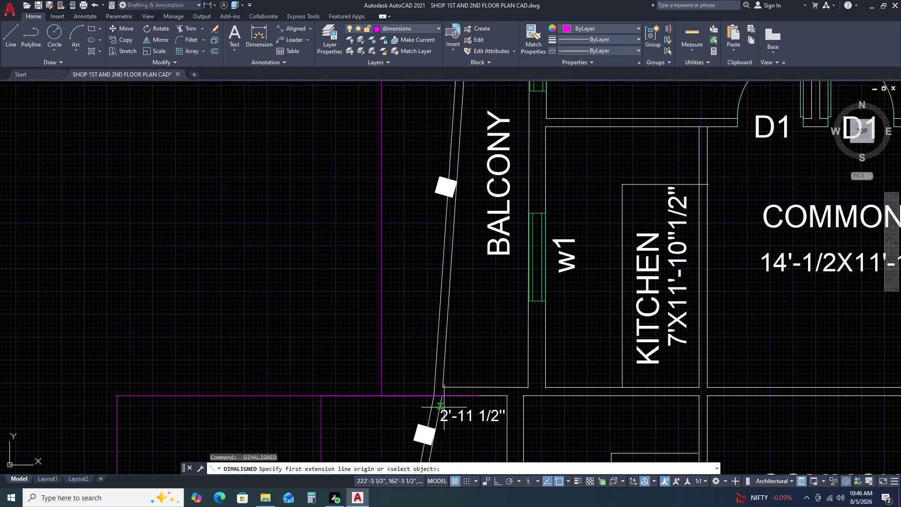
click(436, 398)
middle_drag(461, 202, 455, 327)
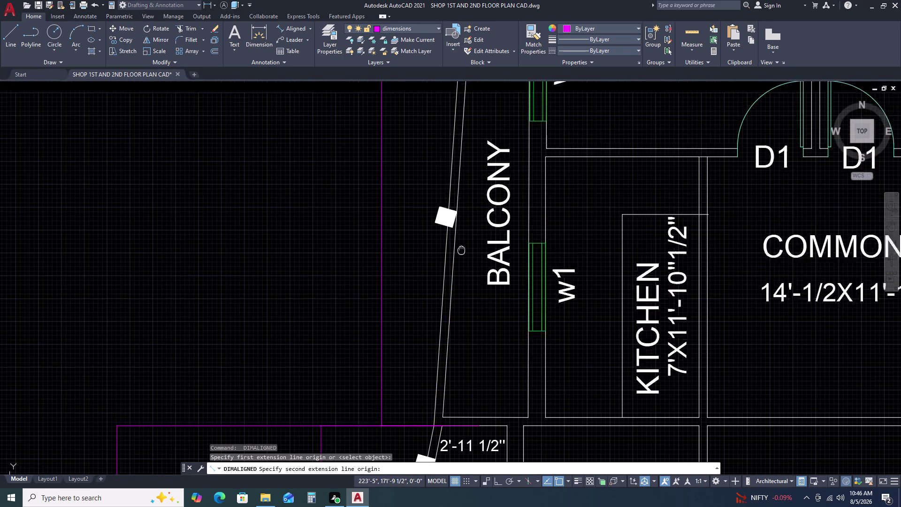
scroll(down, 3)
scroll(down, 3)
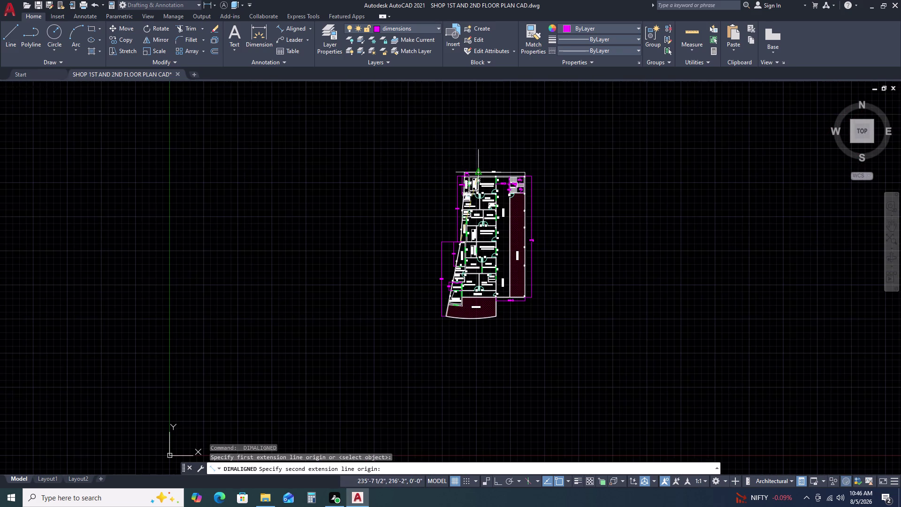
scroll(up, 3)
scroll(up, 3)
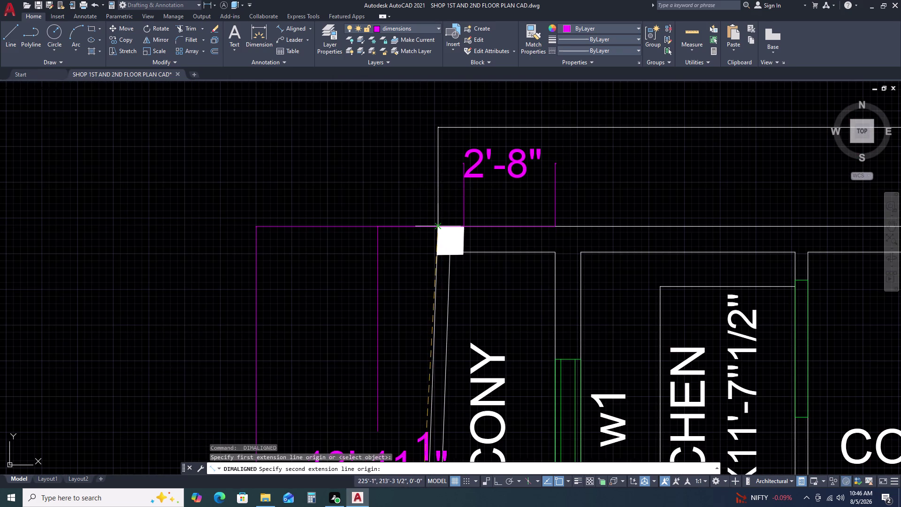
click(436, 227)
scroll(down, 3)
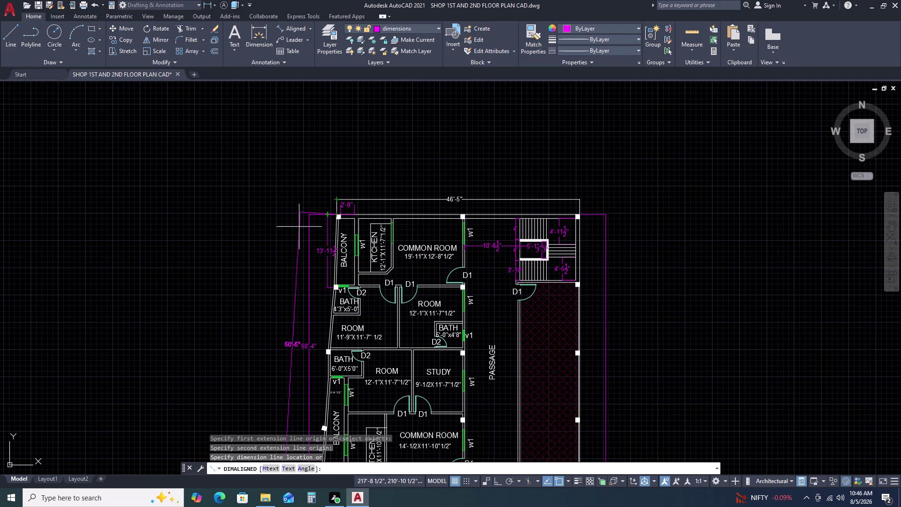
middle_drag(303, 225, 350, 158)
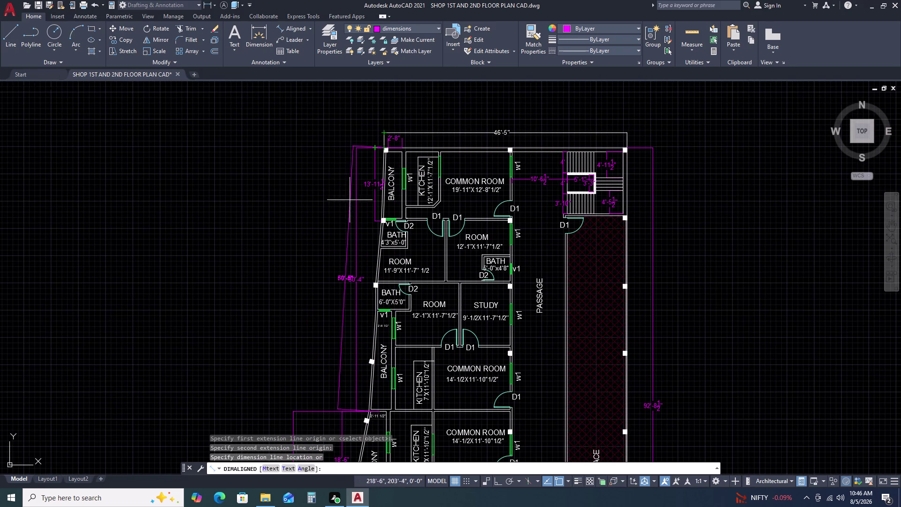
click(336, 291)
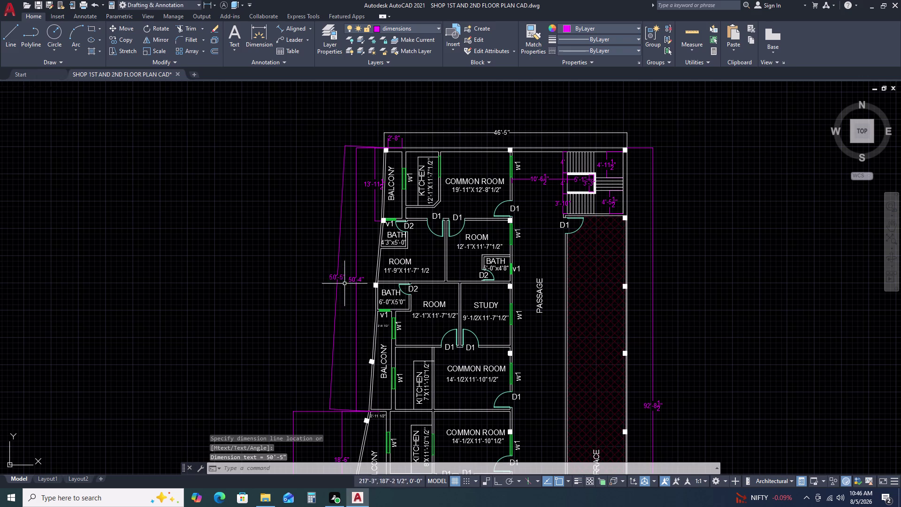
click(359, 280)
Delete the old overlapping dimension and the 13'-11 1/2" balcony dimension.
key(Delete)
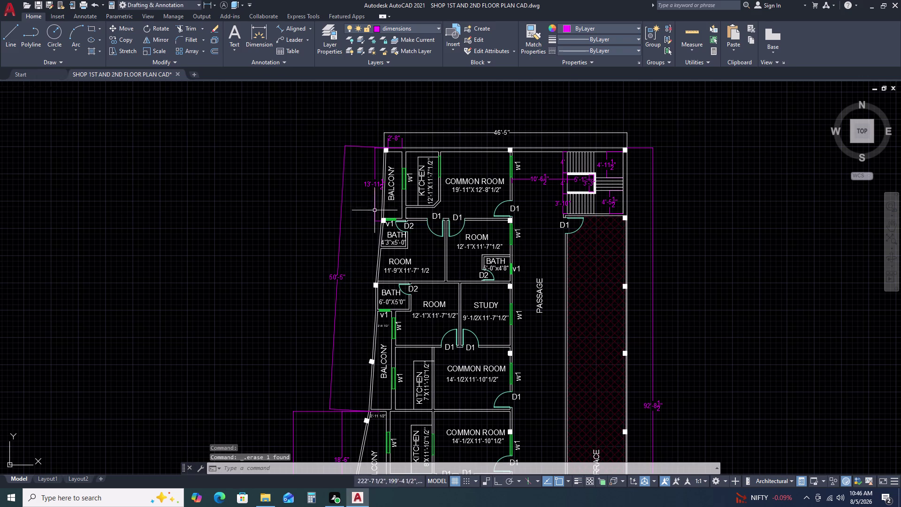
scroll(up, 3)
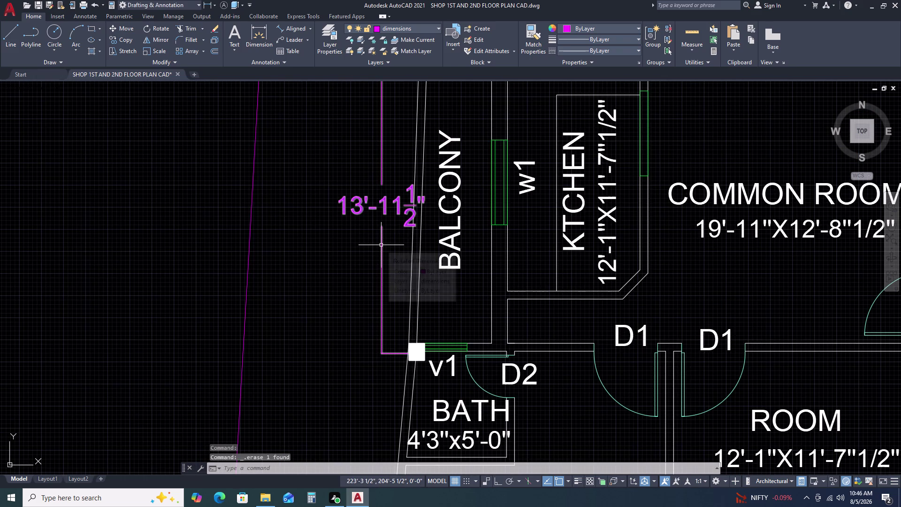
click(381, 245)
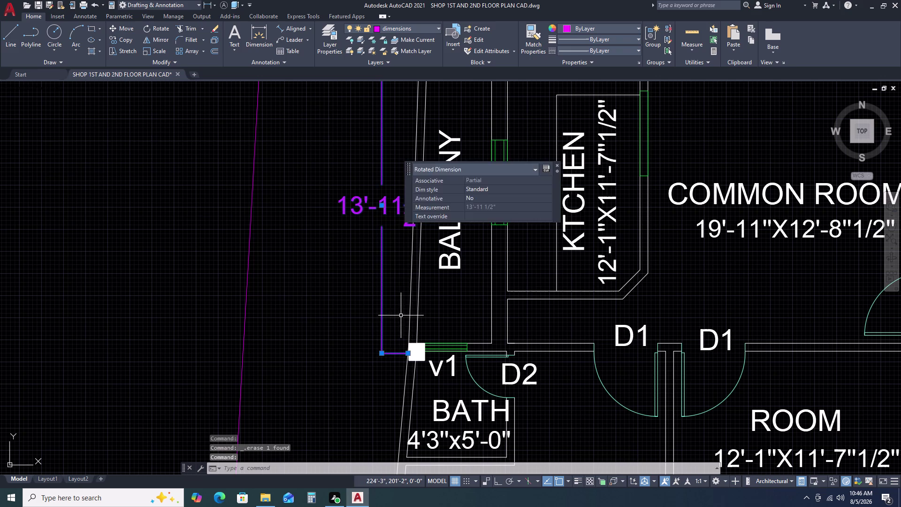
key(Delete)
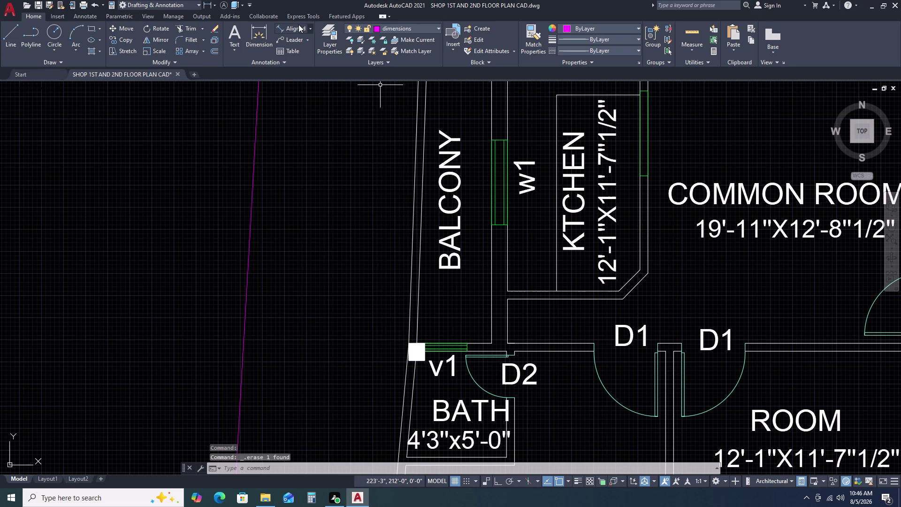
Try an aligned dimension between the balcony corners, cancelling the 13'-6" result.
click(299, 24)
scroll(down, 3)
scroll(up, 3)
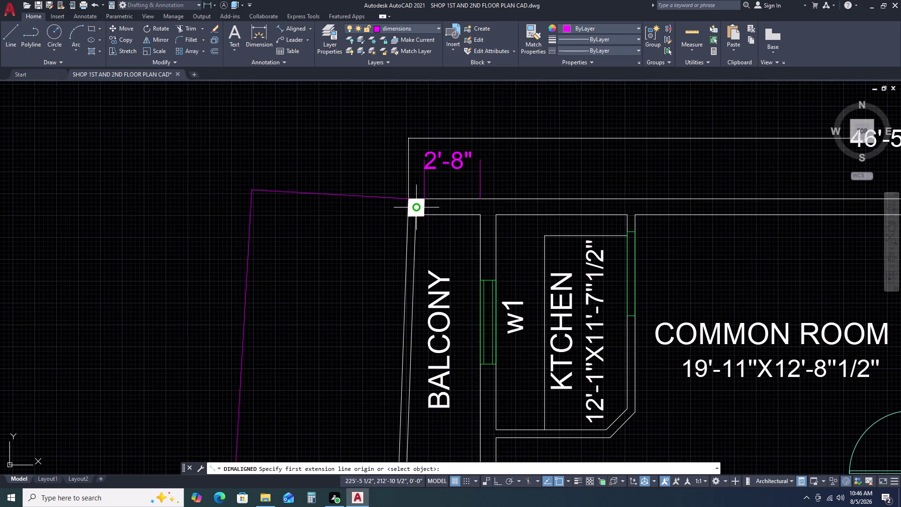
scroll(up, 3)
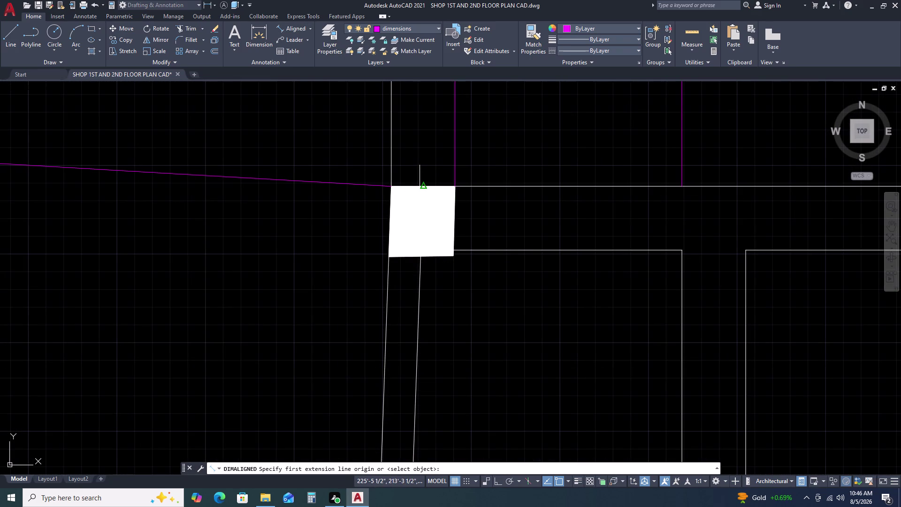
click(424, 187)
scroll(down, 3)
scroll(down, 3)
middle_click(408, 390)
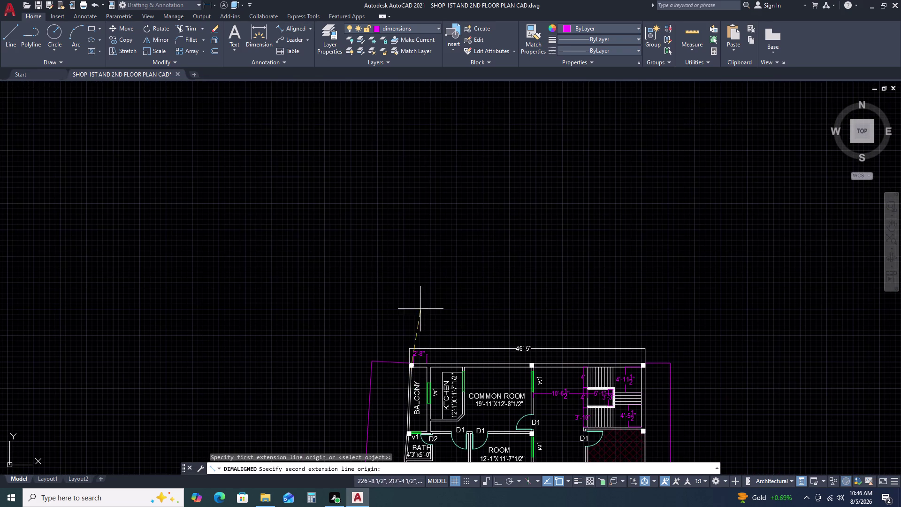
middle_drag(405, 433, 419, 332)
scroll(up, 3)
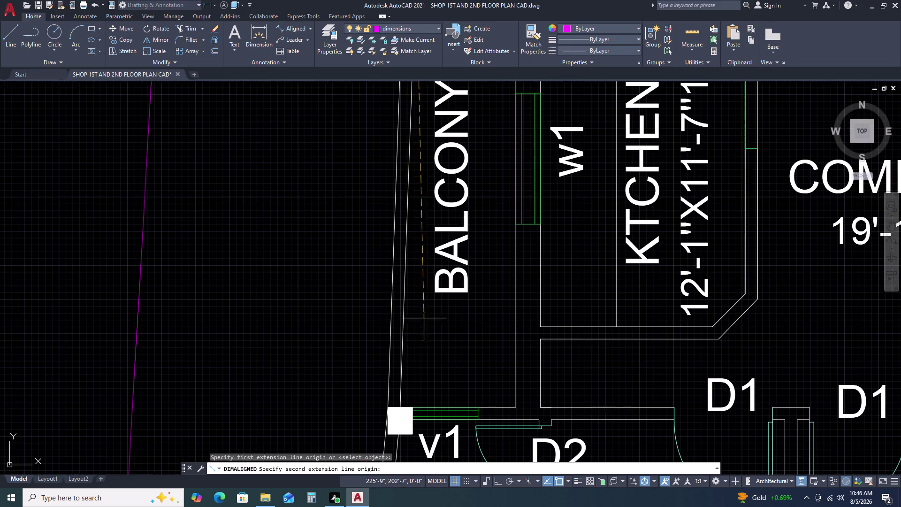
click(388, 409)
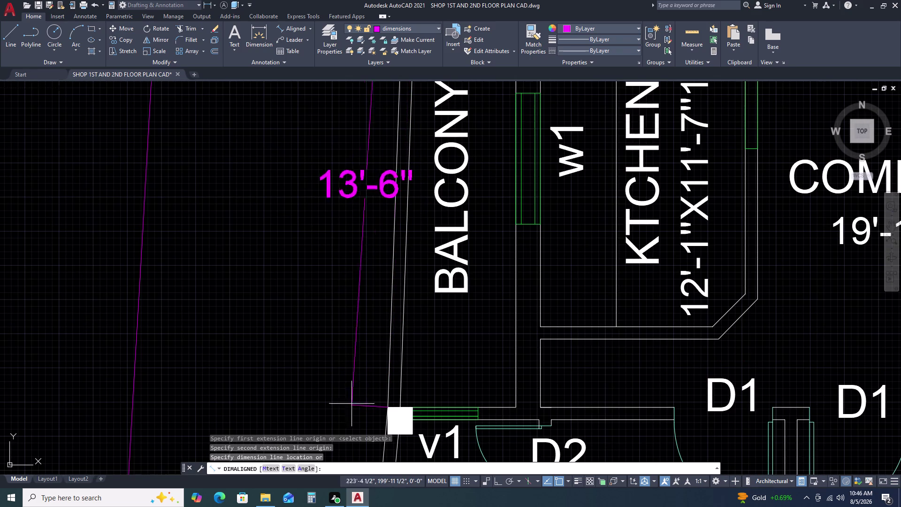
scroll(down, 3)
key(space)
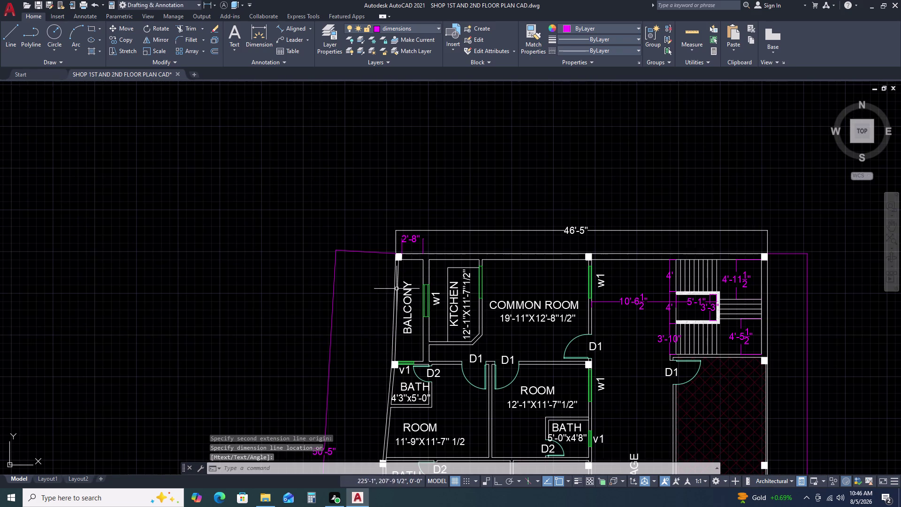
Retry the balcony dimension from its top corner, then cancel it.
key(space)
scroll(up, 3)
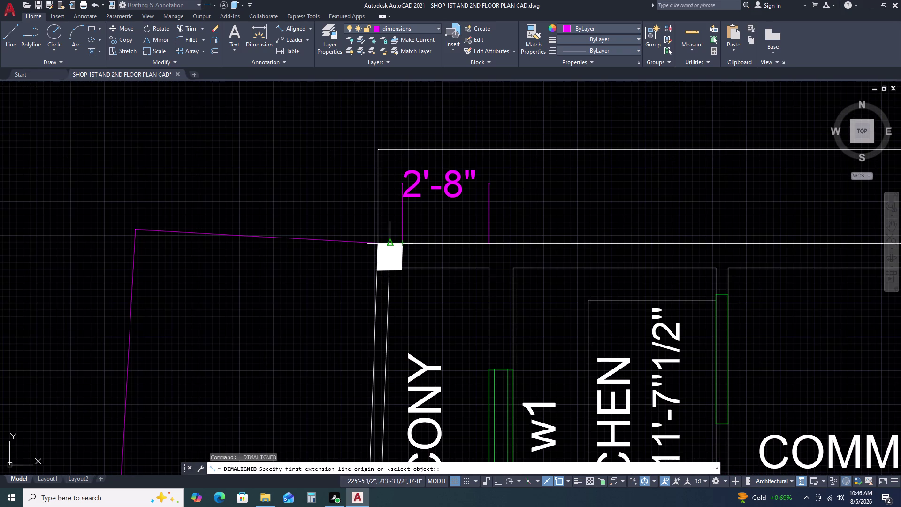
click(392, 243)
scroll(down, 3)
middle_drag(392, 453, 408, 362)
middle_drag(404, 375, 420, 316)
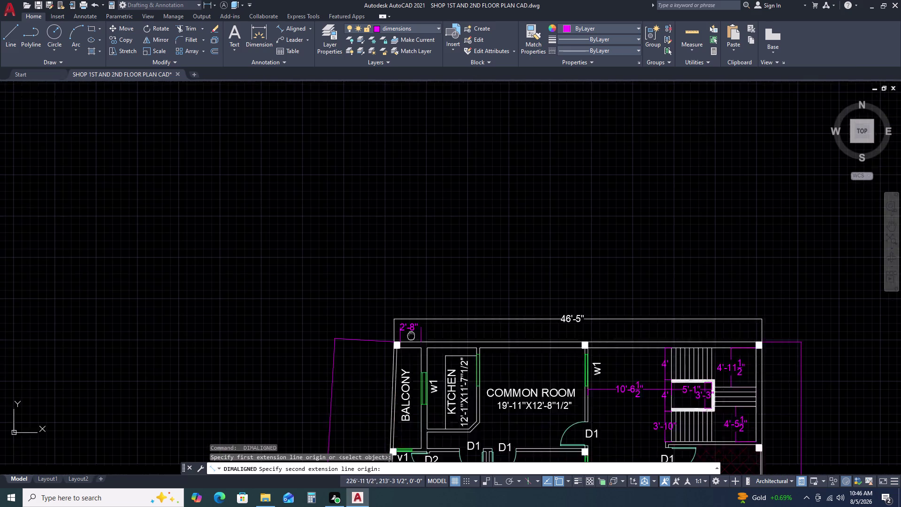
middle_drag(420, 316, 463, 241)
scroll(down, 3)
scroll(up, 3)
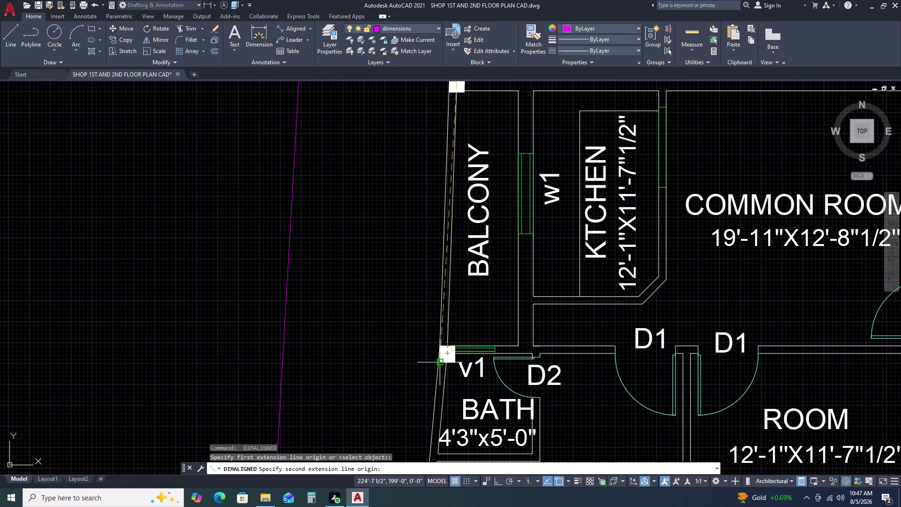
click(442, 361)
key(space)
Try two more times to dimension between the balcony corners, cancelling the 13'-5 1/2" result.
key(space)
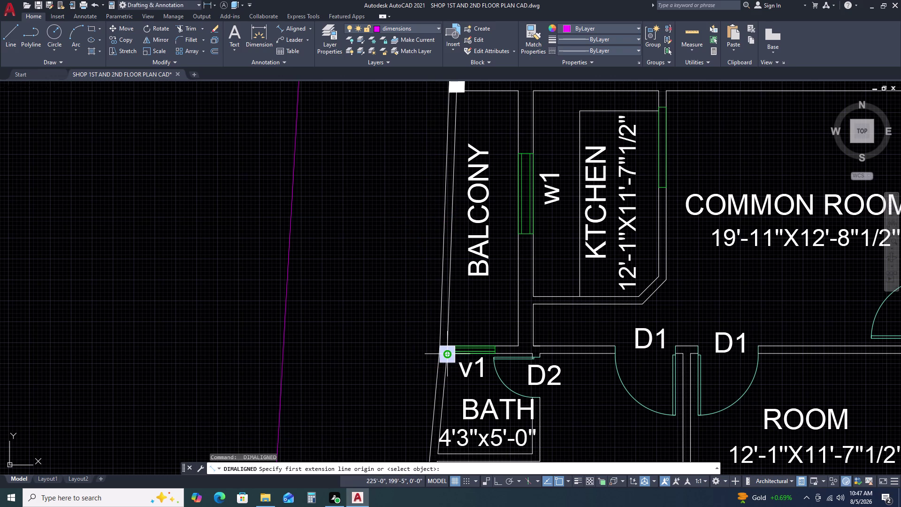
drag(449, 344, 454, 330)
middle_drag(457, 183, 440, 279)
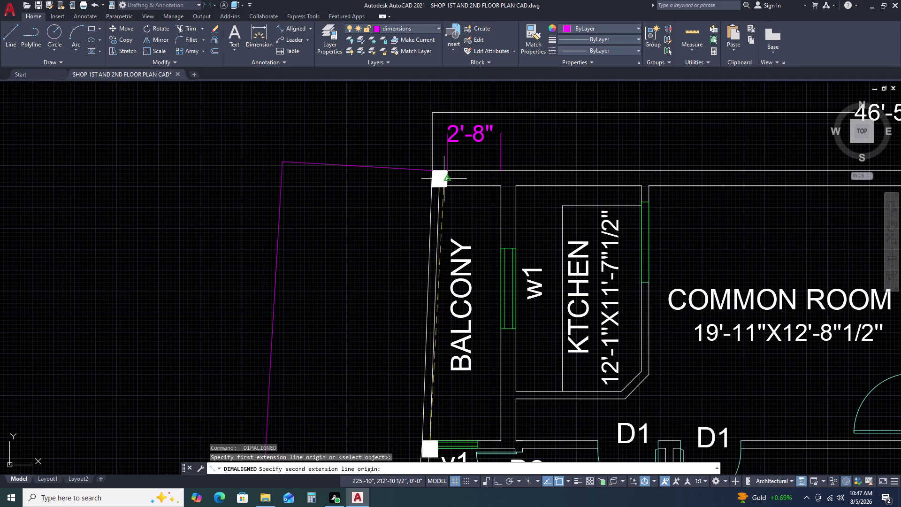
click(439, 170)
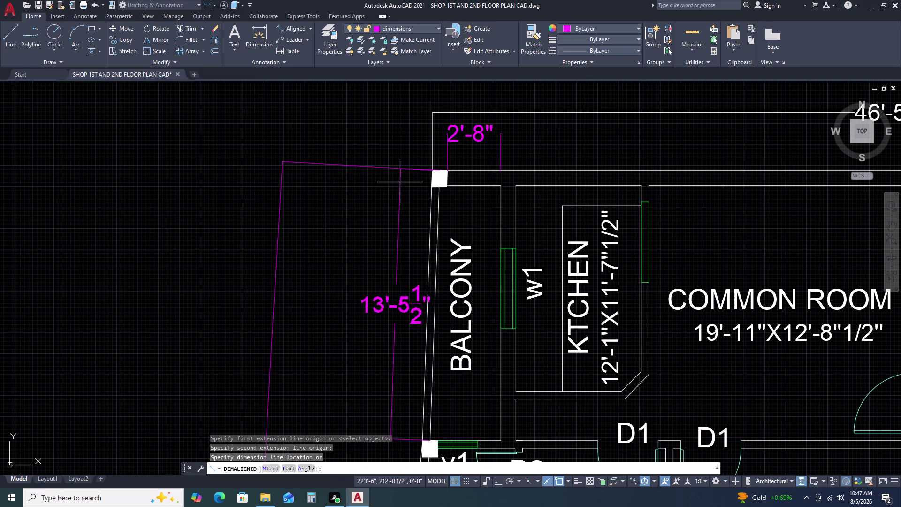
key(space)
key(space)
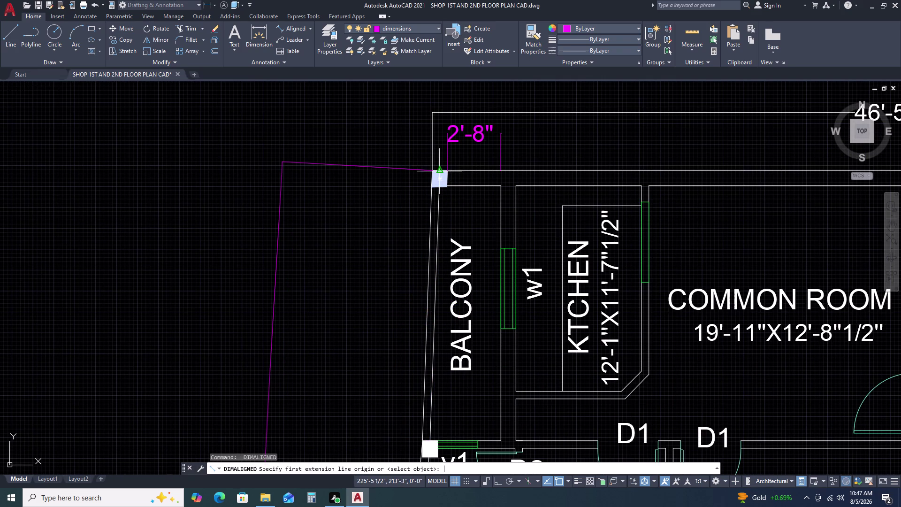
click(440, 171)
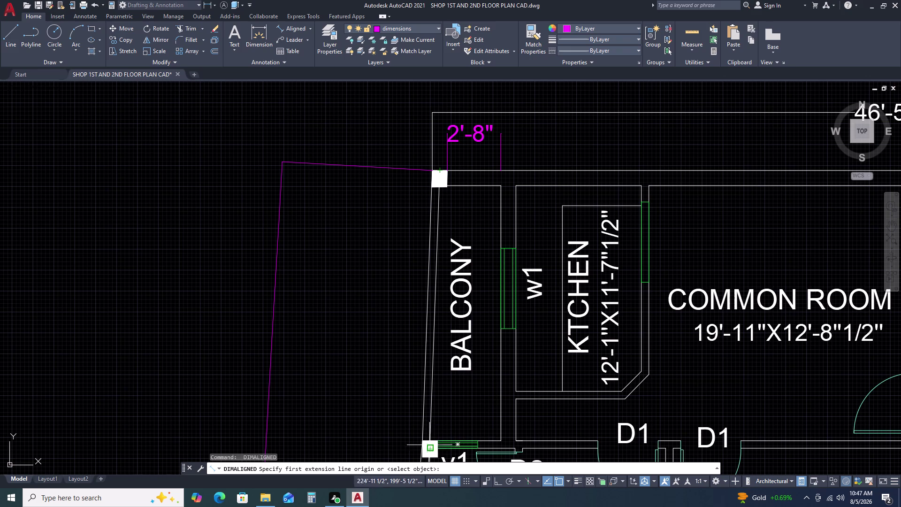
click(431, 440)
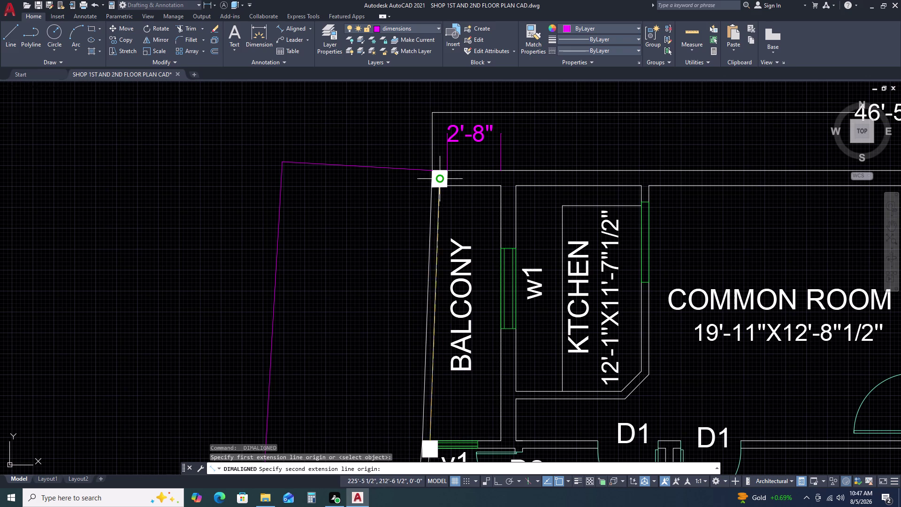
click(439, 167)
key(space)
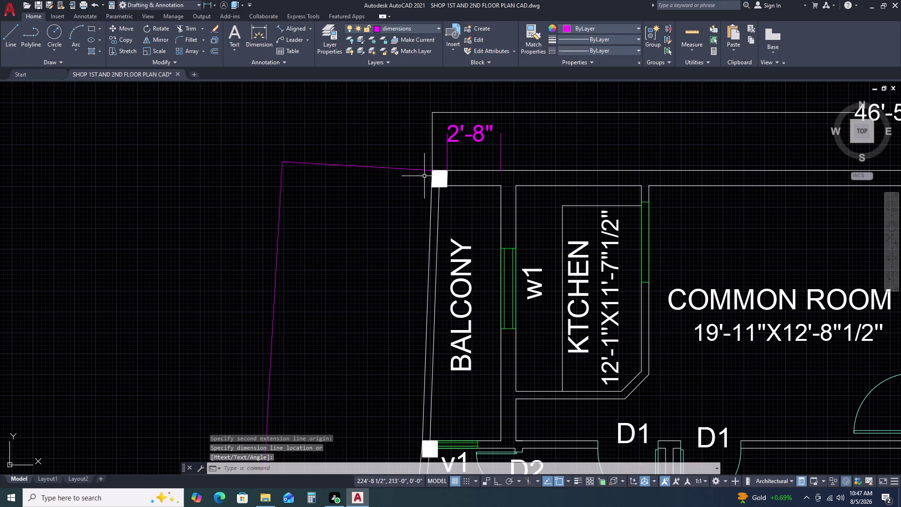
Restart the aligned dimension and pick toward the balcony's lower corner.
key(space)
click(440, 170)
middle_drag(433, 416, 433, 415)
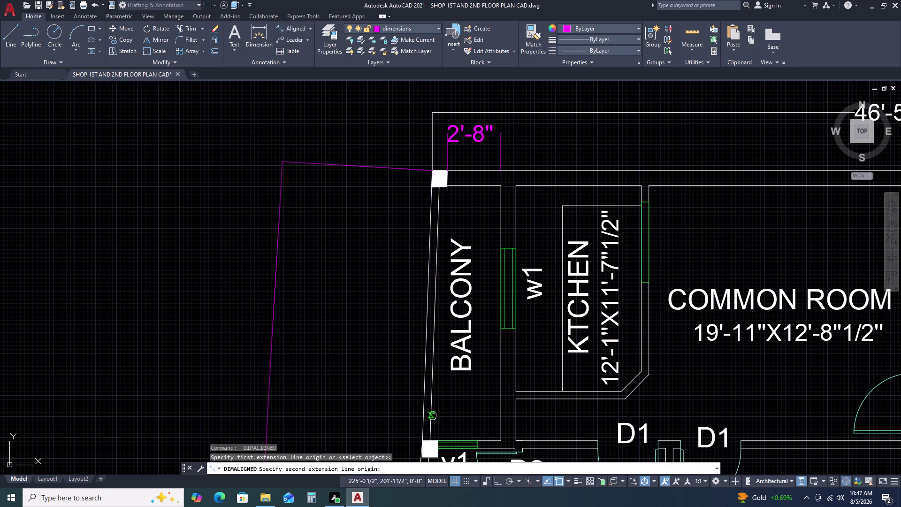
middle_drag(433, 415, 436, 307)
scroll(up, 3)
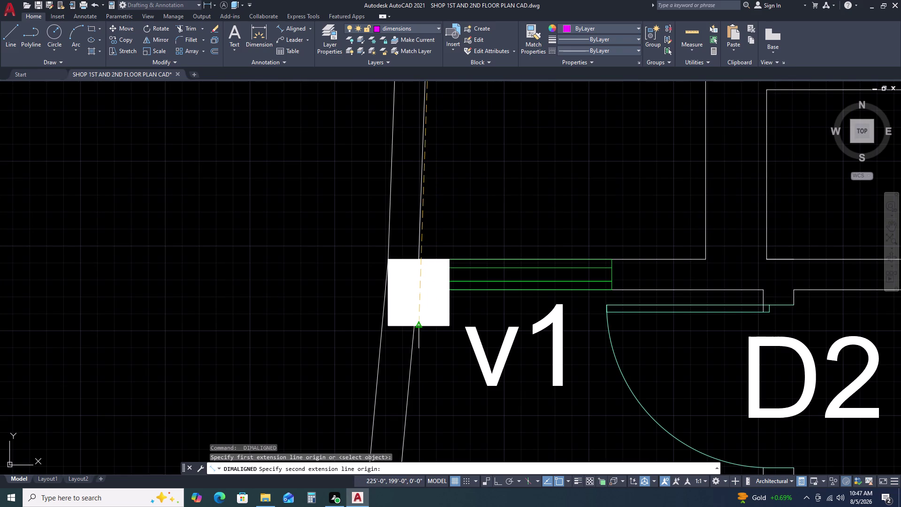
click(418, 328)
scroll(down, 3)
Dimension from the balcony's lower to top corner, placing 13'-10 1/2" left of the balcony.
key(space)
key(space)
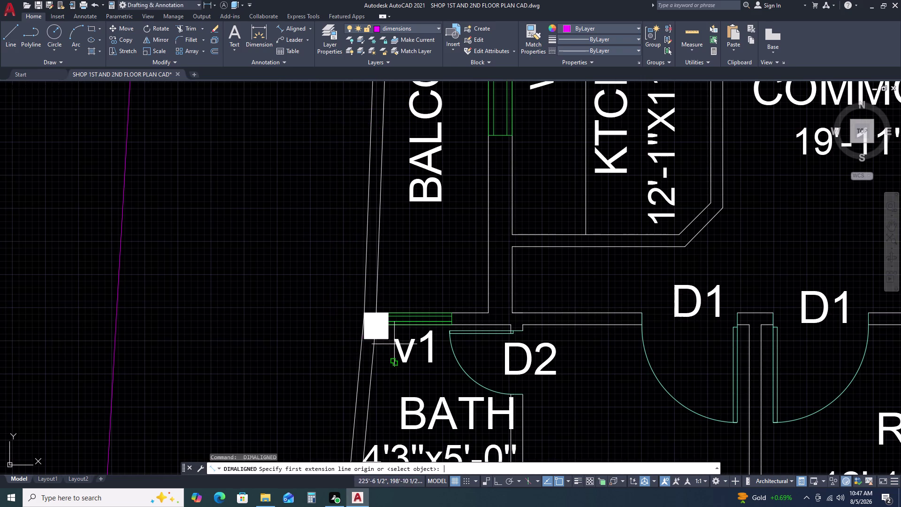
click(387, 328)
middle_drag(398, 239, 387, 371)
scroll(down, 3)
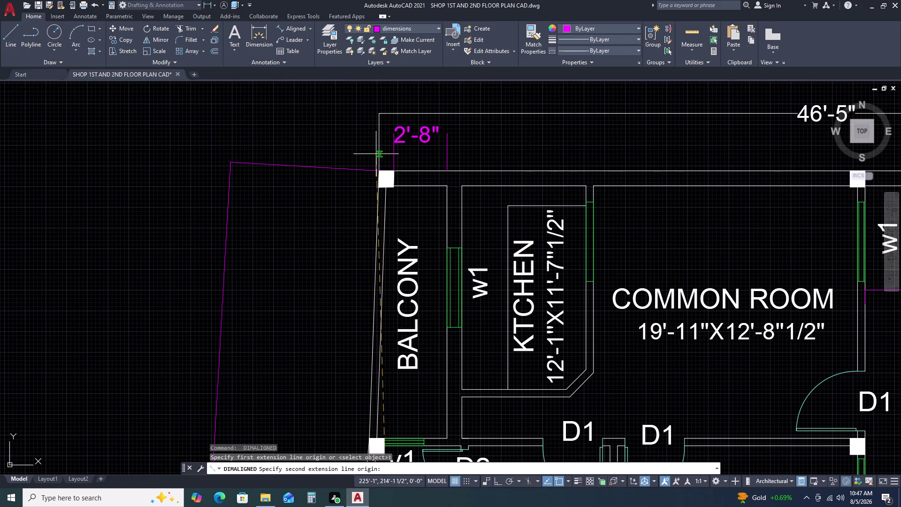
click(389, 171)
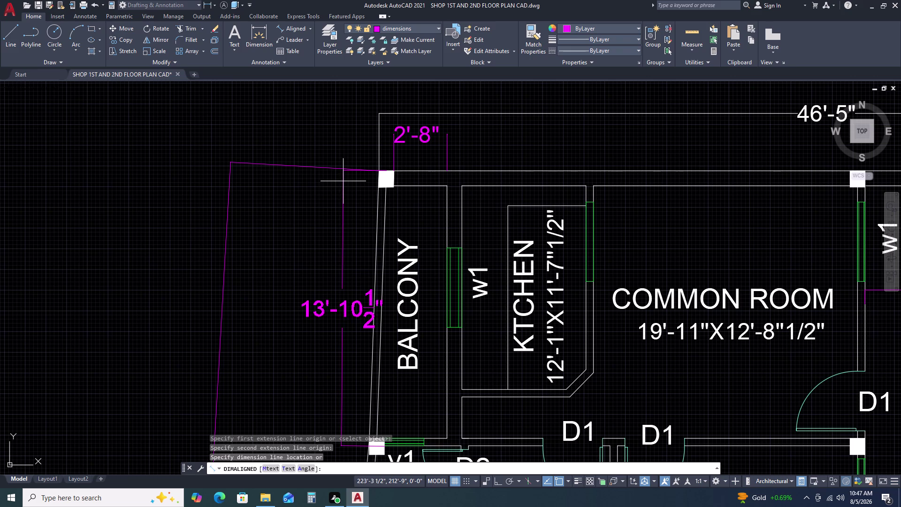
click(320, 187)
scroll(down, 3)
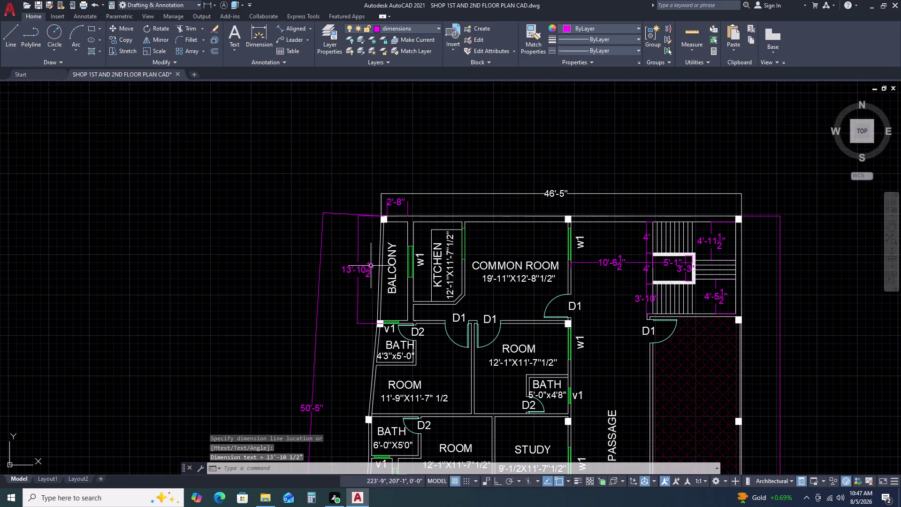
scroll(up, 3)
scroll(up, 3)
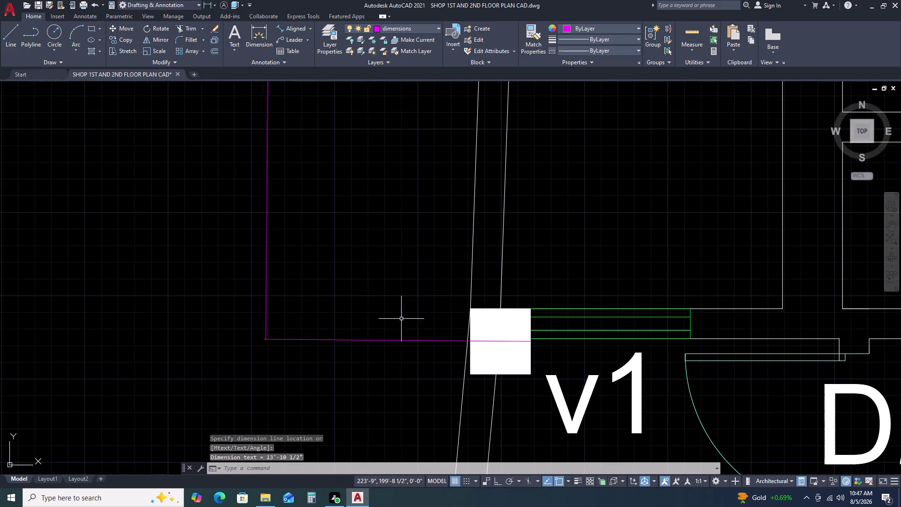
Select the balcony dimension and stretch its lower endpoint by 1.
drag(396, 323, 391, 325)
click(364, 347)
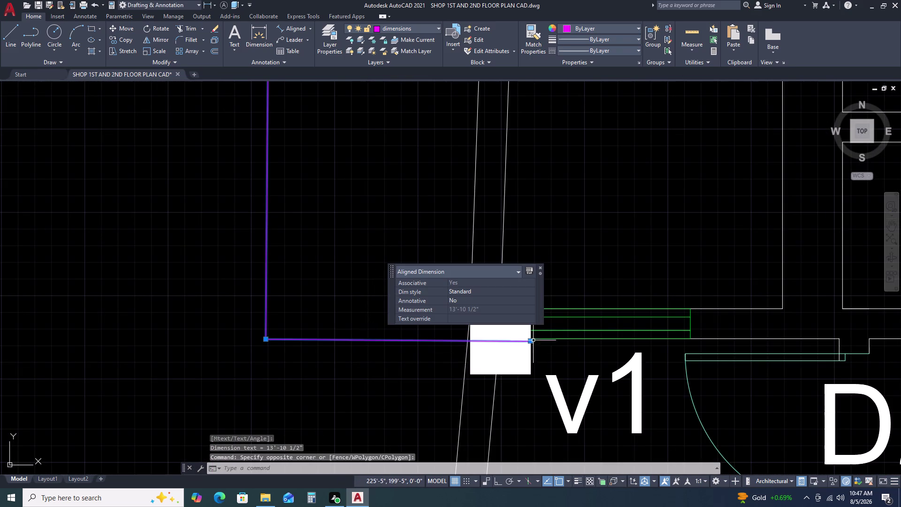
click(533, 340)
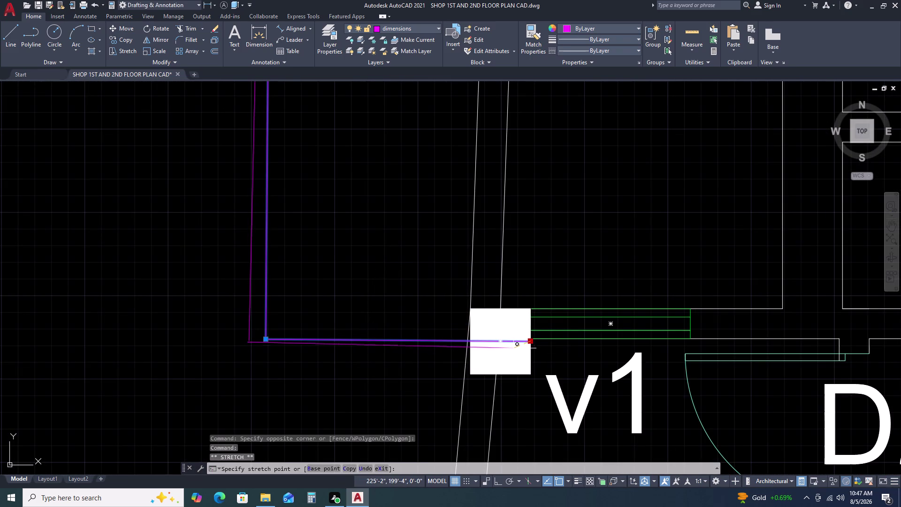
key(1)
key(Return)
scroll(down, 3)
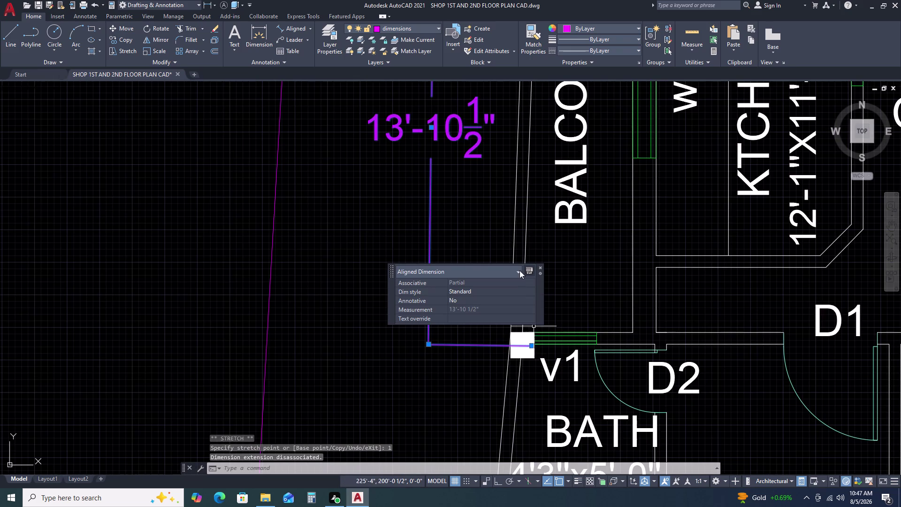
scroll(up, 3)
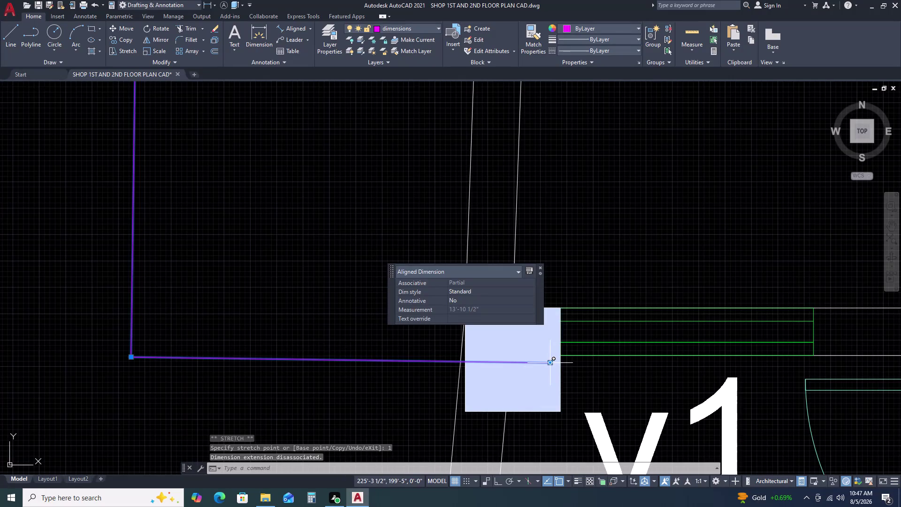
Stretch the dimension's lower endpoint by 1 again, lengthening it to 13'-11 1/2".
drag(548, 365, 544, 367)
click(553, 363)
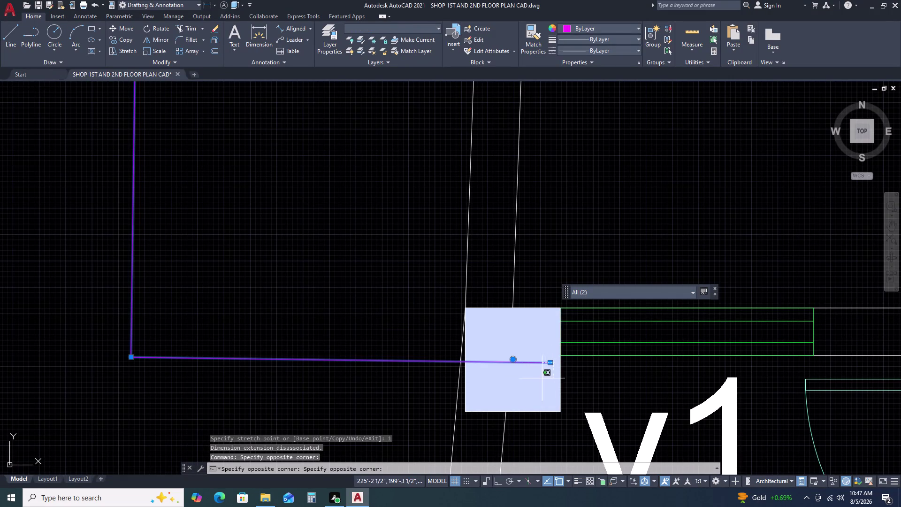
click(551, 359)
click(550, 364)
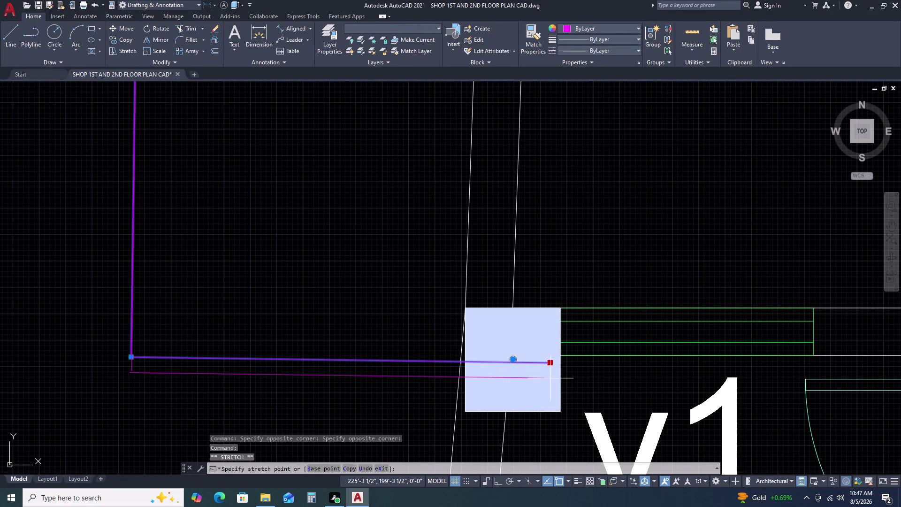
key(1)
key(Return)
scroll(down, 3)
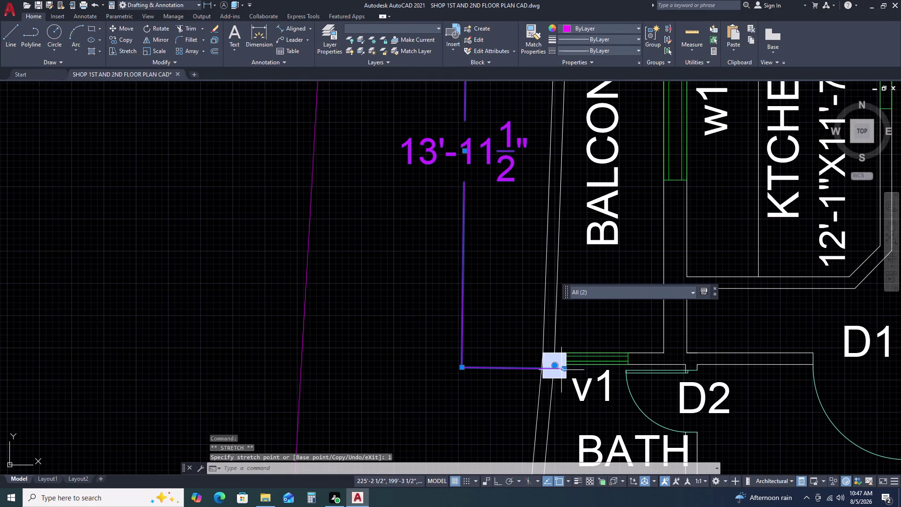
key(Escape)
scroll(up, 3)
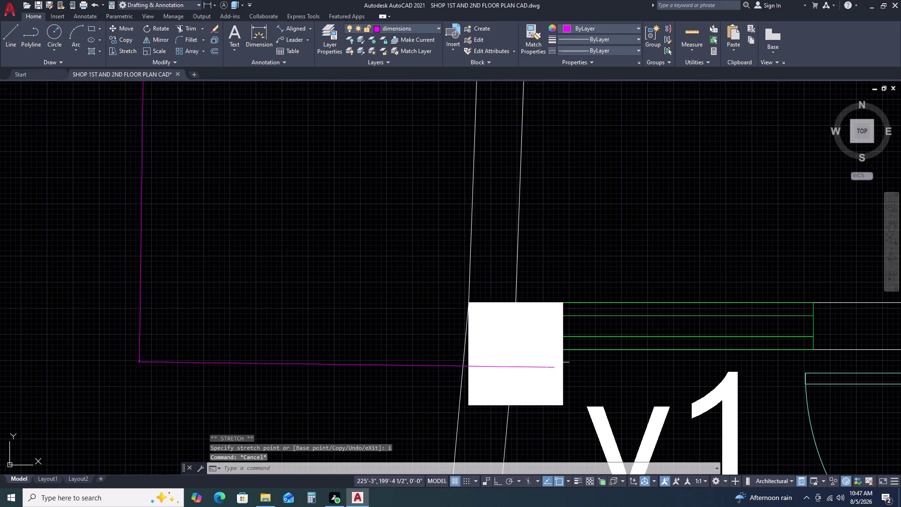
Snap the balcony dimension's lower end onto the wall corner.
drag(445, 353, 445, 358)
click(427, 382)
middle_drag(591, 373, 561, 313)
key(Escape)
click(552, 367)
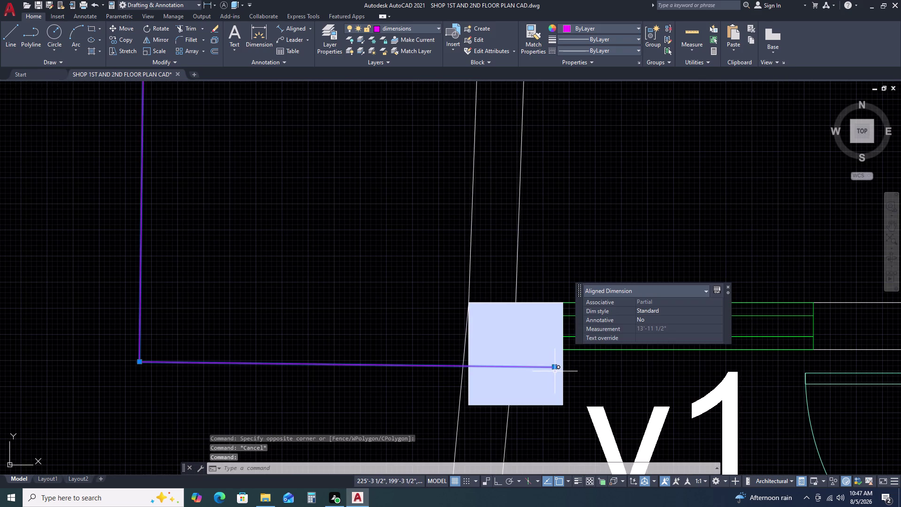
click(556, 368)
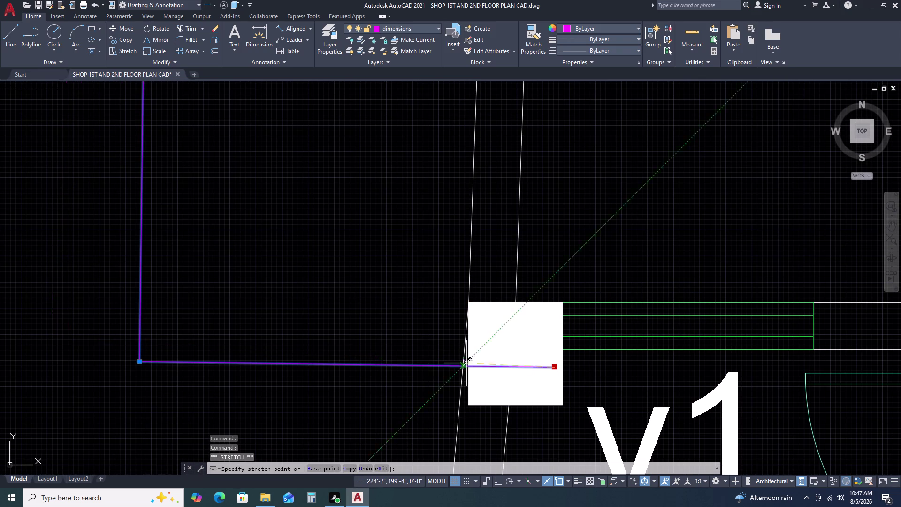
scroll(down, 3)
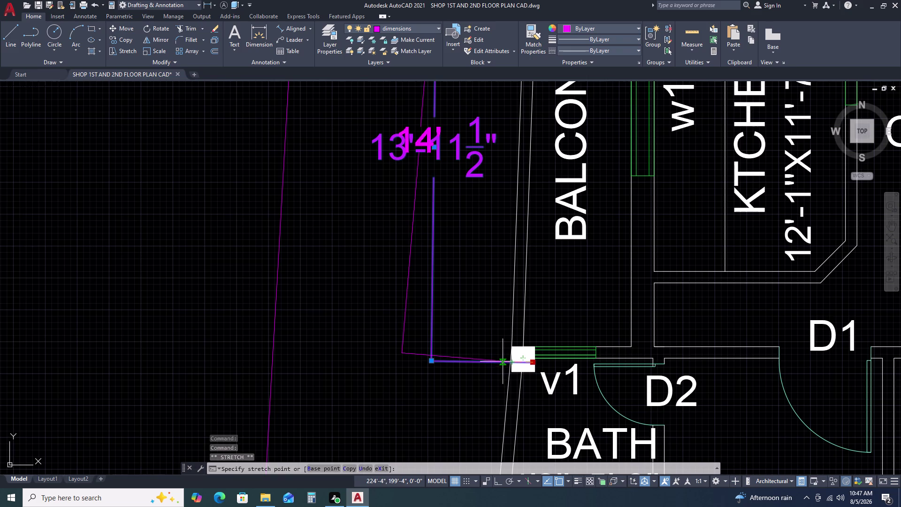
click(510, 361)
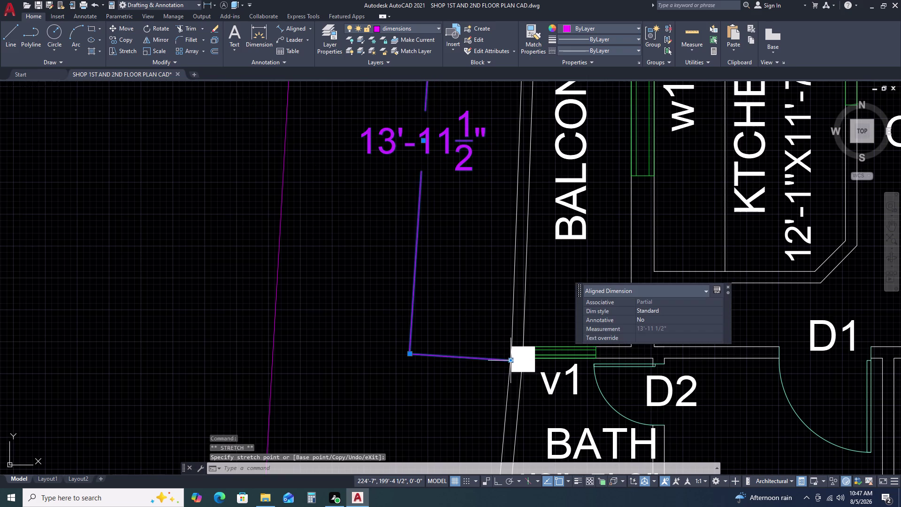
key(Escape)
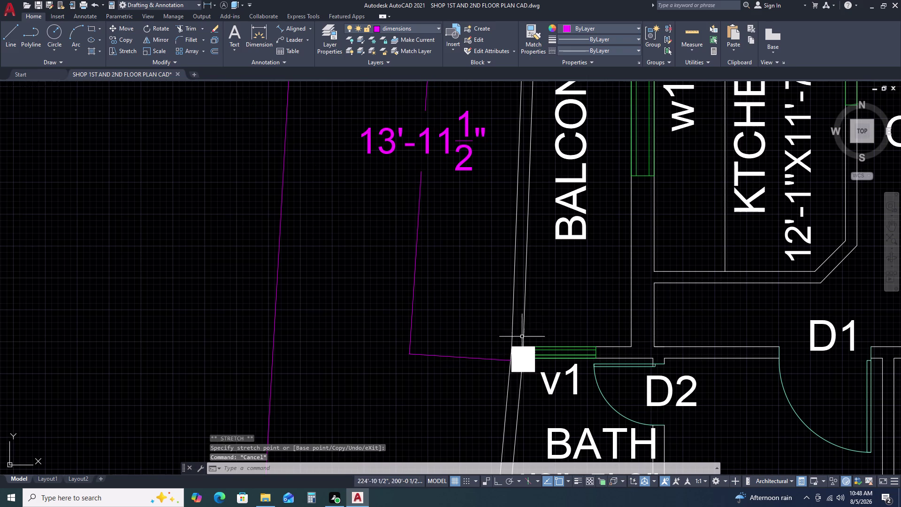
Try stretching the balcony's outer wall line endpoints, cancelling each attempt.
middle_drag(525, 330, 527, 325)
key(Escape)
click(516, 334)
click(504, 326)
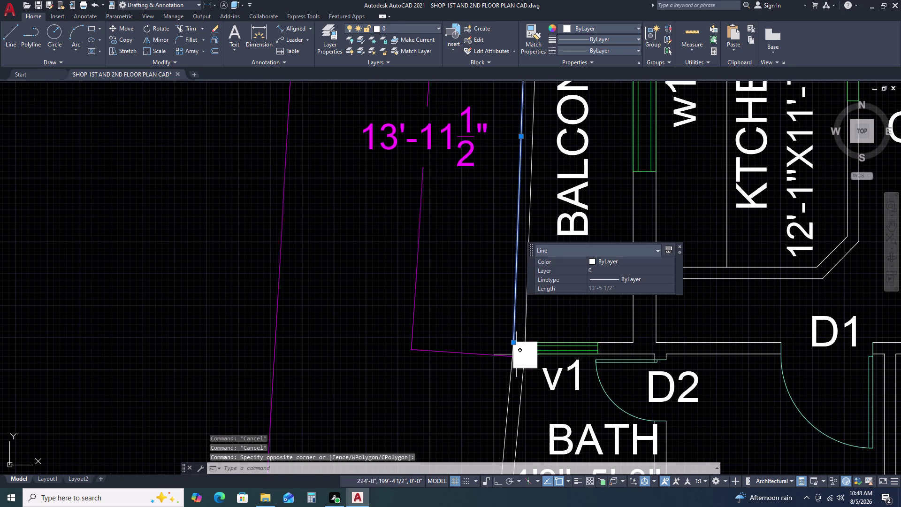
click(514, 344)
click(514, 352)
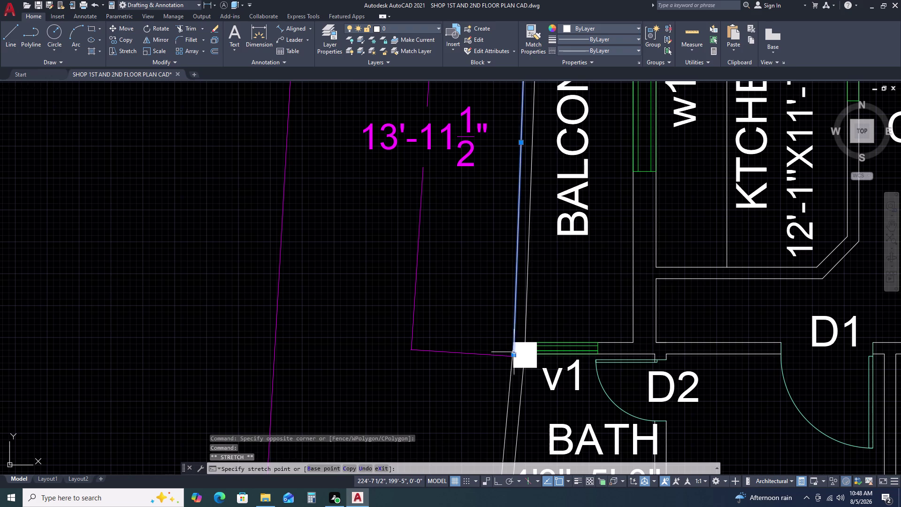
key(Escape)
scroll(up, 3)
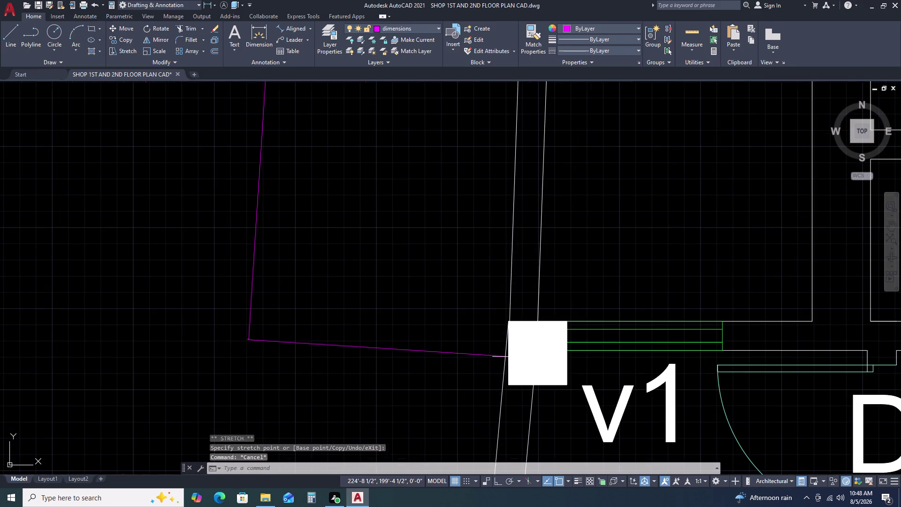
click(505, 351)
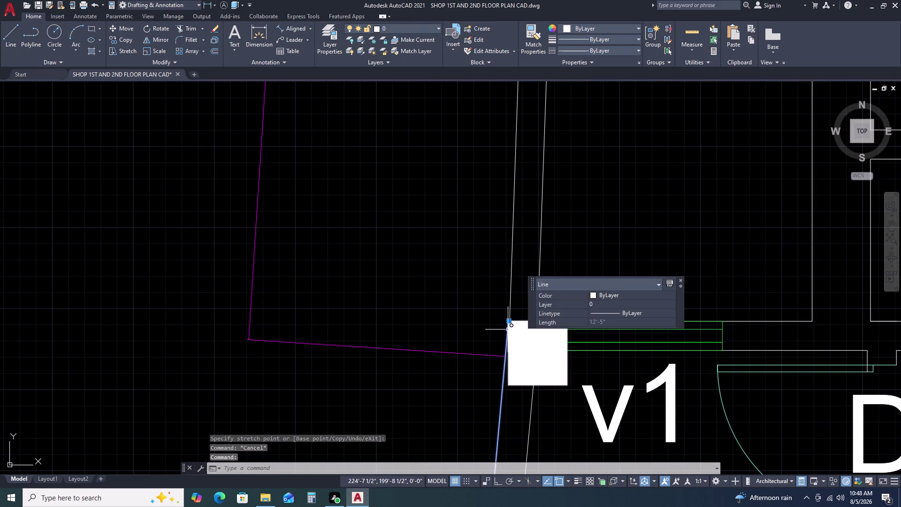
click(508, 323)
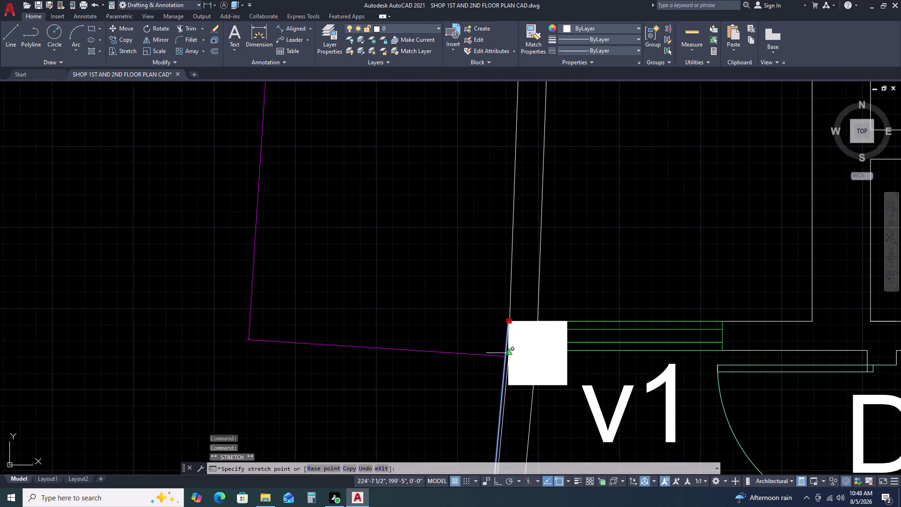
click(506, 355)
key(Escape)
Try stretching the balcony wall line's lower end once more, then cancel and clear the selection.
click(518, 300)
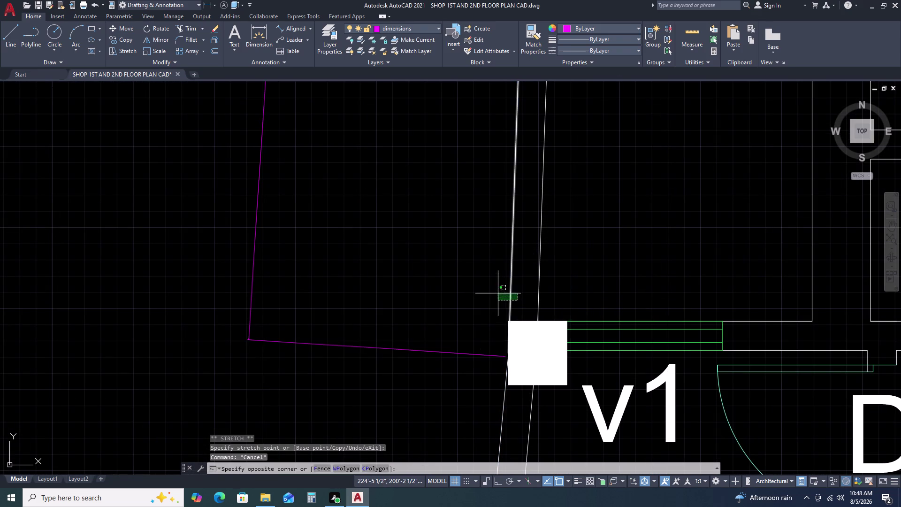
click(498, 293)
scroll(up, 3)
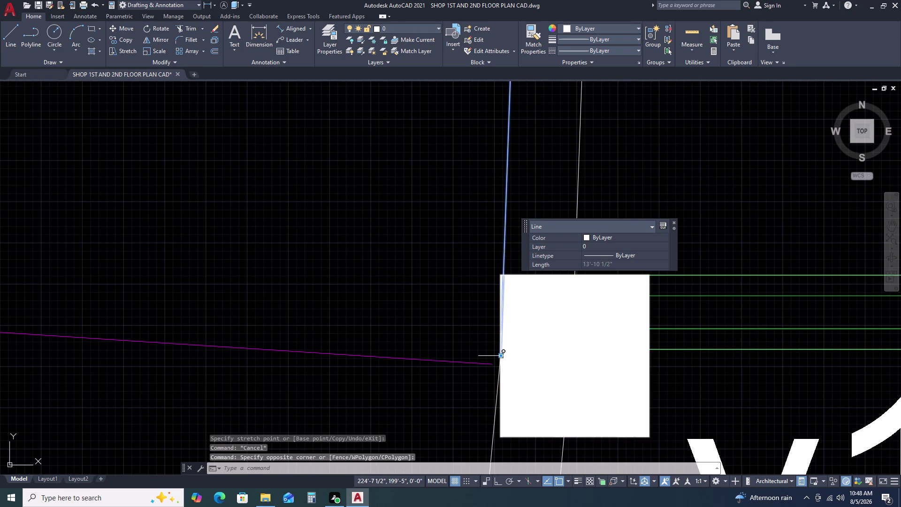
click(500, 354)
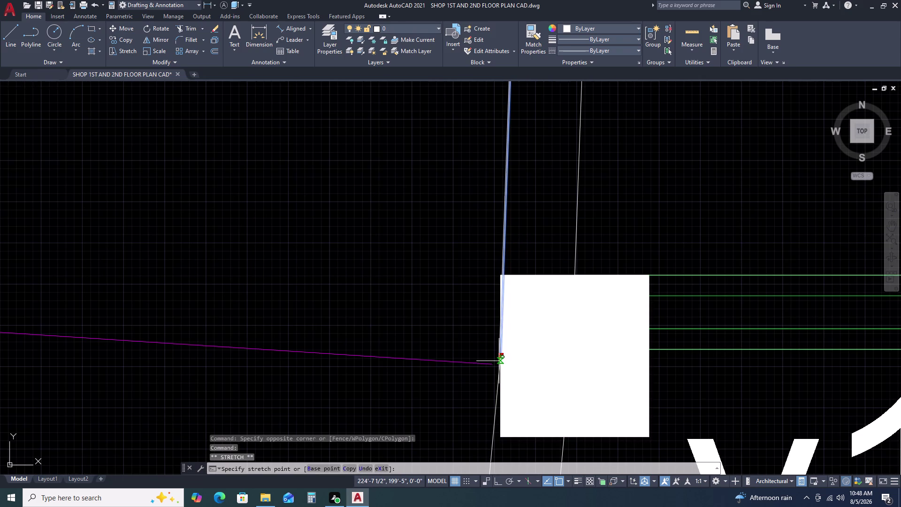
click(499, 360)
key(Escape)
key(Escape)
key(Escape)
scroll(down, 3)
key(Escape)
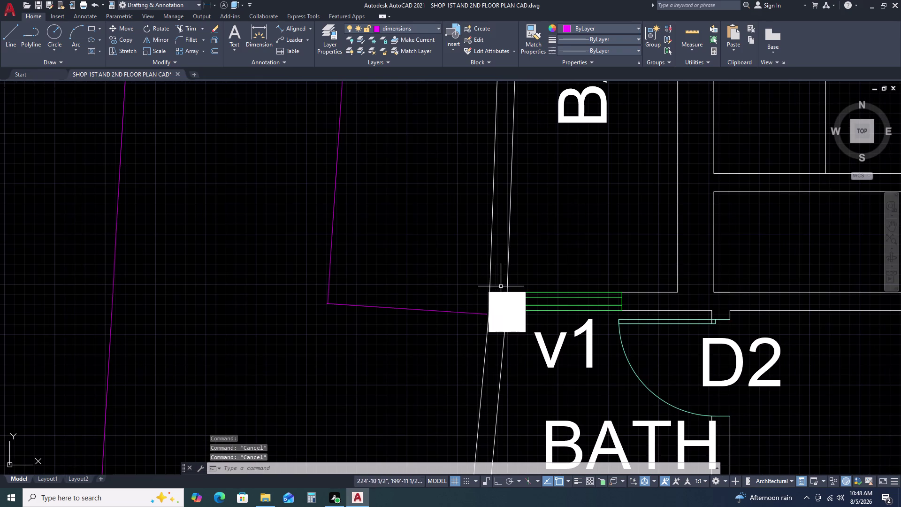
key(Escape)
scroll(down, 3)
Zoom out to show the whole floor plan.
middle_drag(596, 278, 591, 283)
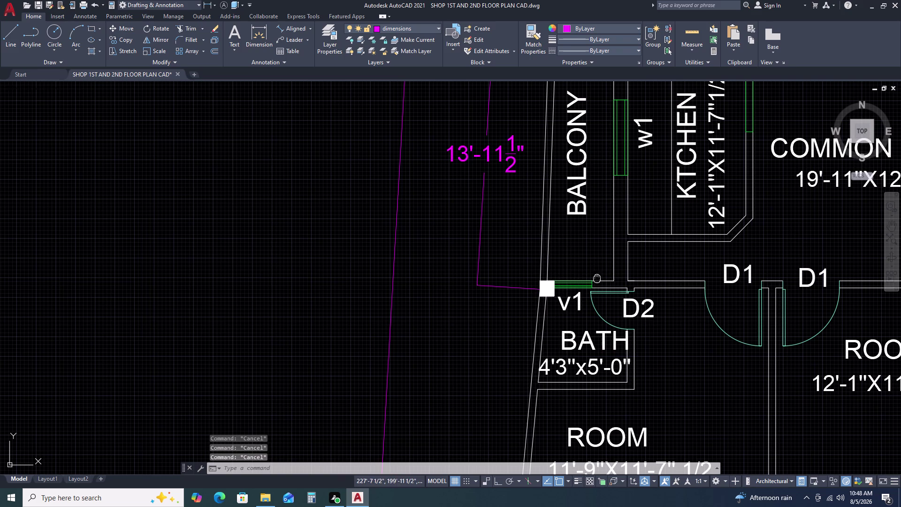
middle_drag(591, 283, 548, 316)
middle_click(543, 321)
scroll(down, 3)
middle_drag(483, 298, 499, 232)
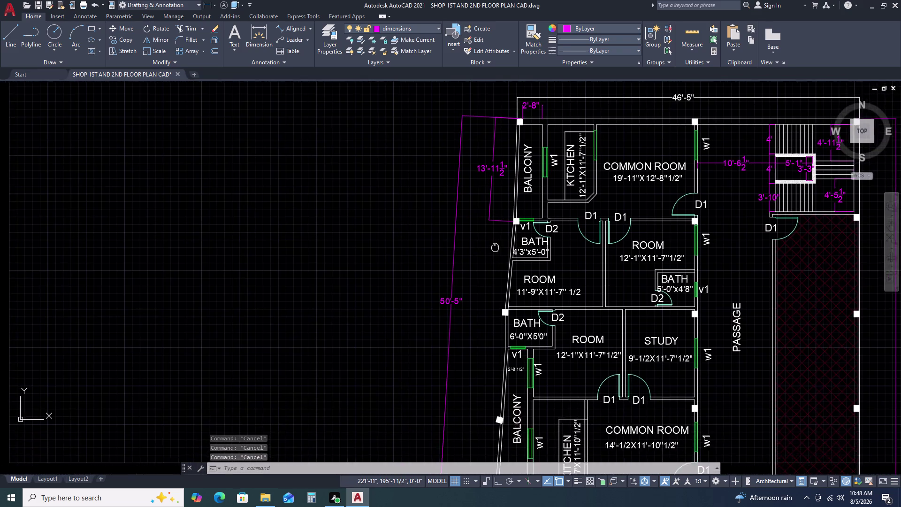
middle_drag(499, 232, 517, 189)
scroll(down, 3)
Select the long left-side dimension and try stretching its endpoint, then cancel.
click(486, 244)
click(477, 246)
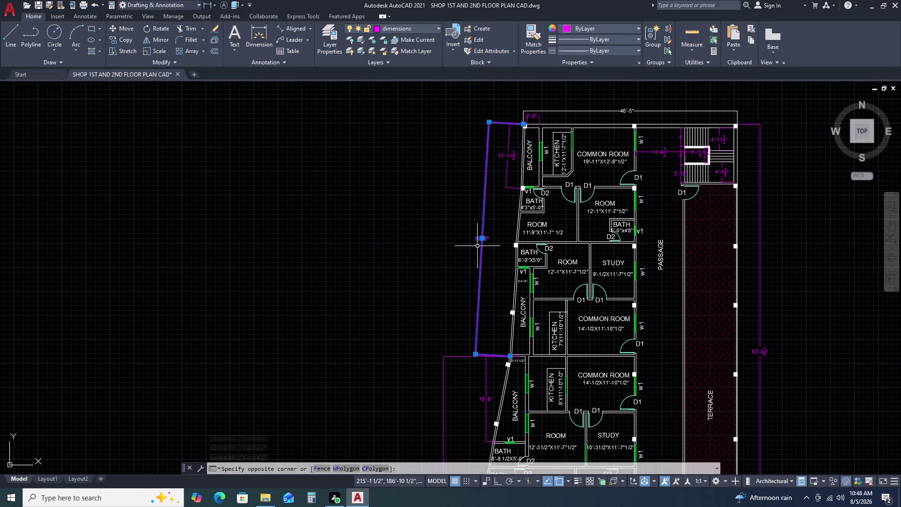
middle_drag(521, 337, 519, 266)
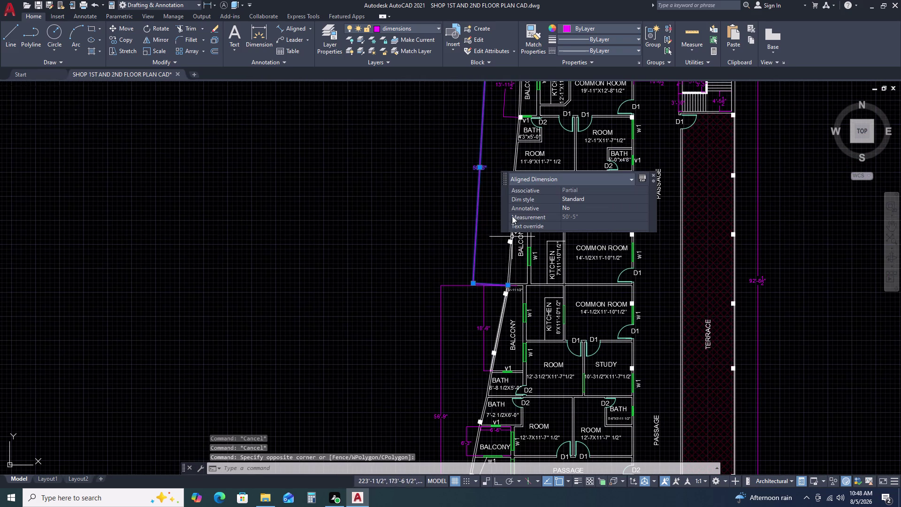
click(479, 166)
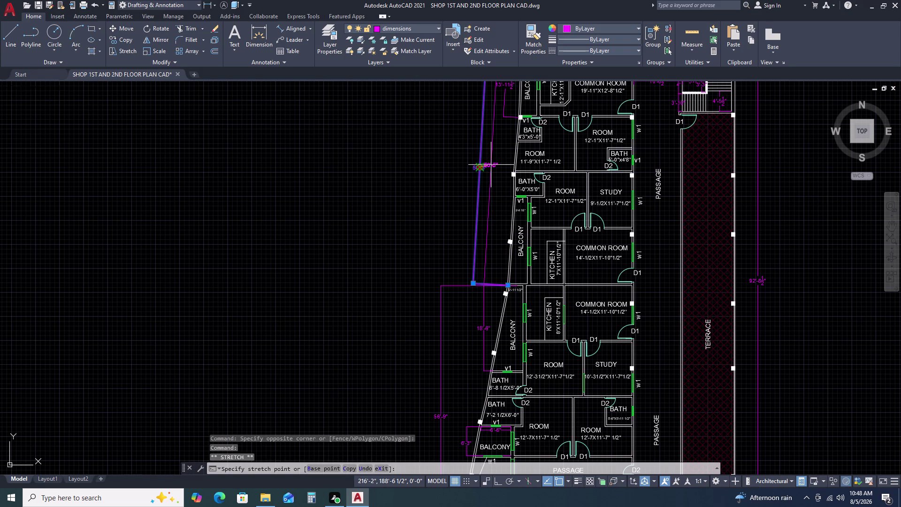
click(485, 164)
key(Escape)
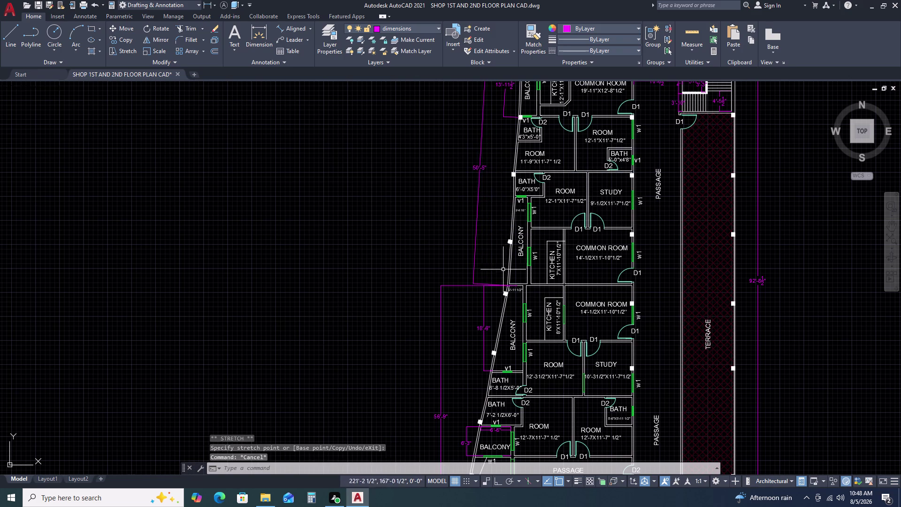
scroll(up, 3)
scroll(down, 3)
scroll(up, 3)
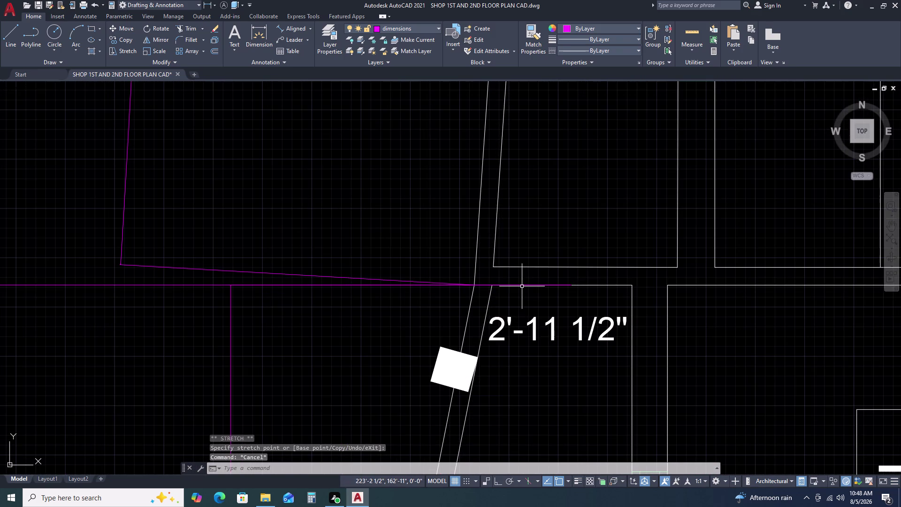
click(524, 283)
key(Escape)
Stretch the long aligned dimension's end by 1' so it reads 51'-5".
click(440, 284)
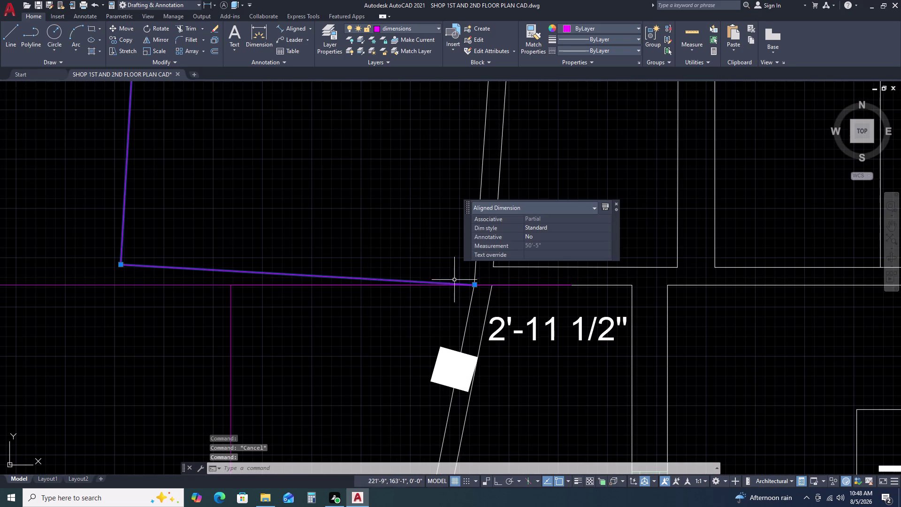
click(475, 283)
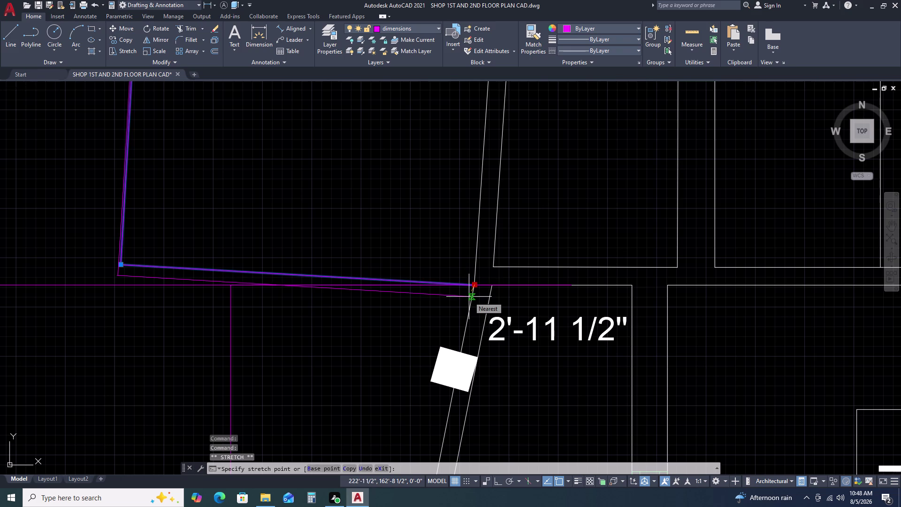
text(1)
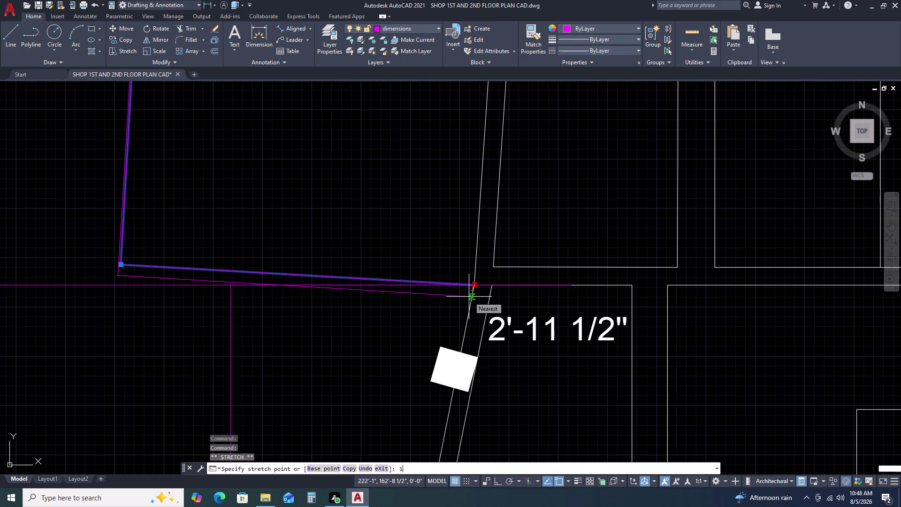
text(')
key(Return)
scroll(down, 3)
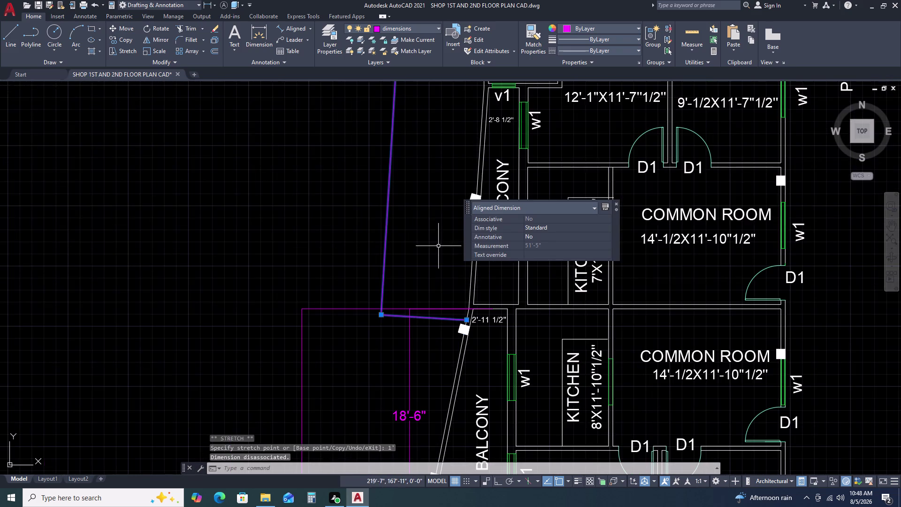
scroll(down, 3)
scroll(up, 3)
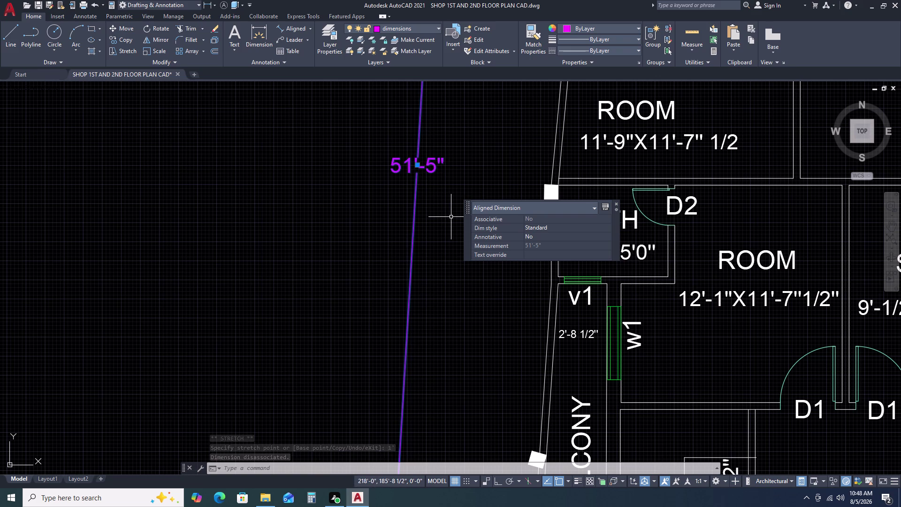
scroll(down, 3)
middle_drag(428, 343, 434, 261)
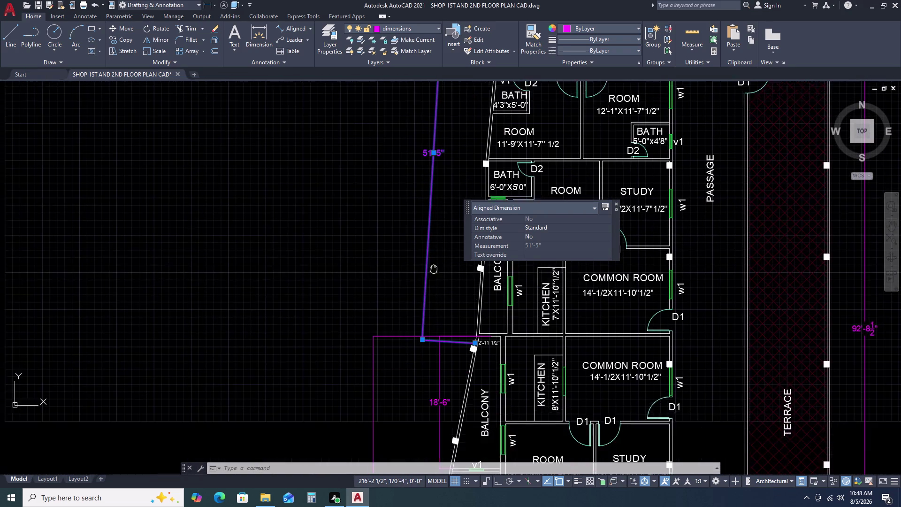
Stretch the dimension end by 4.5, corrected from 43.5, then deselect it.
scroll(up, 3)
click(468, 288)
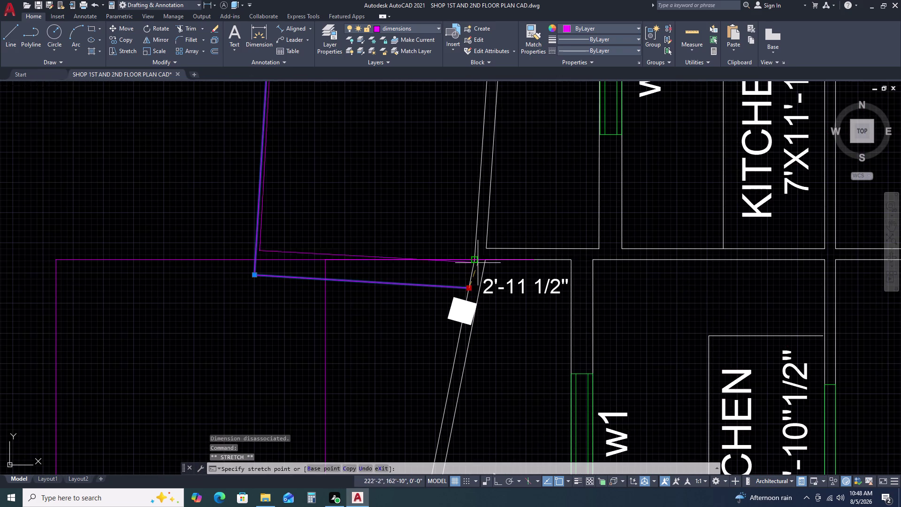
text(43.5)
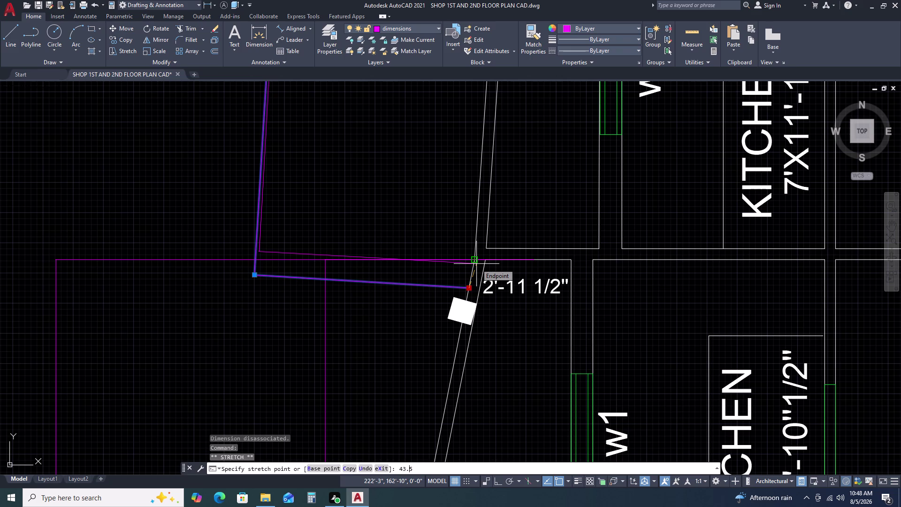
key(BackSpace)
key(BackSpace)
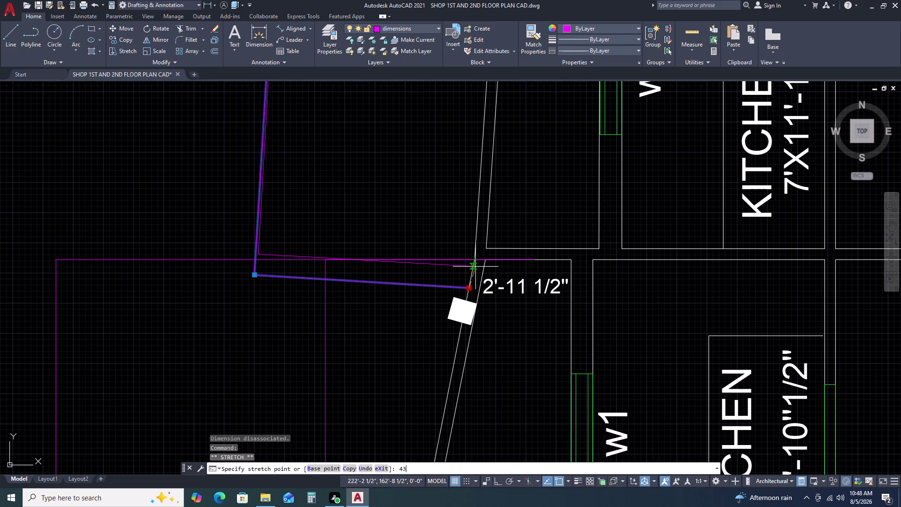
key(BackSpace)
text(.5)
key(Return)
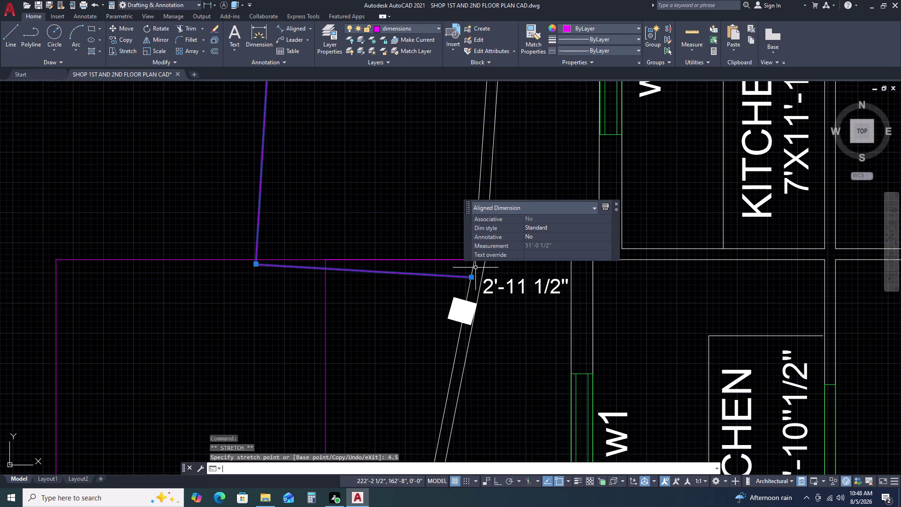
scroll(down, 3)
scroll(down, 3)
scroll(up, 3)
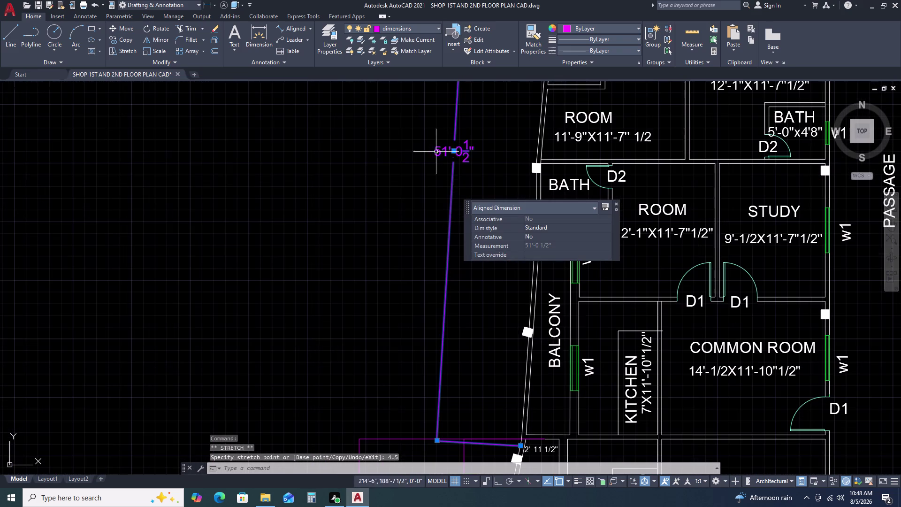
key(Escape)
scroll(down, 3)
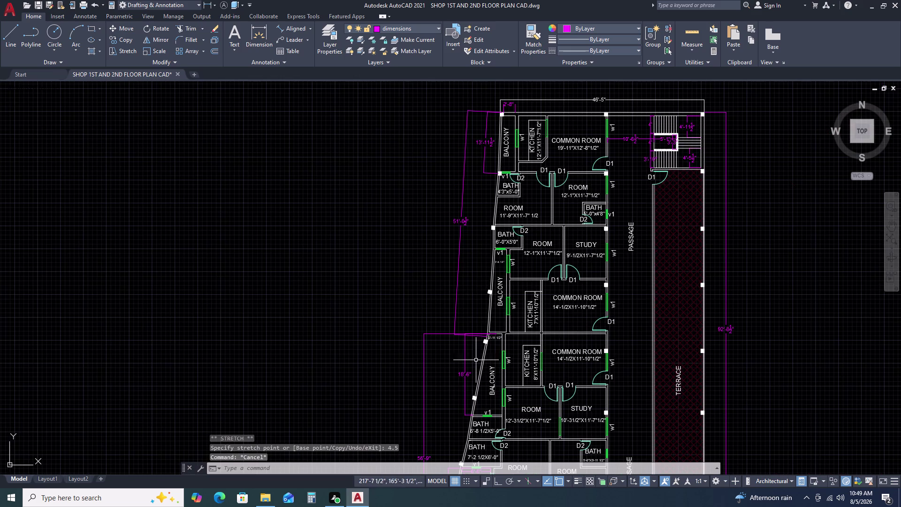
scroll(up, 3)
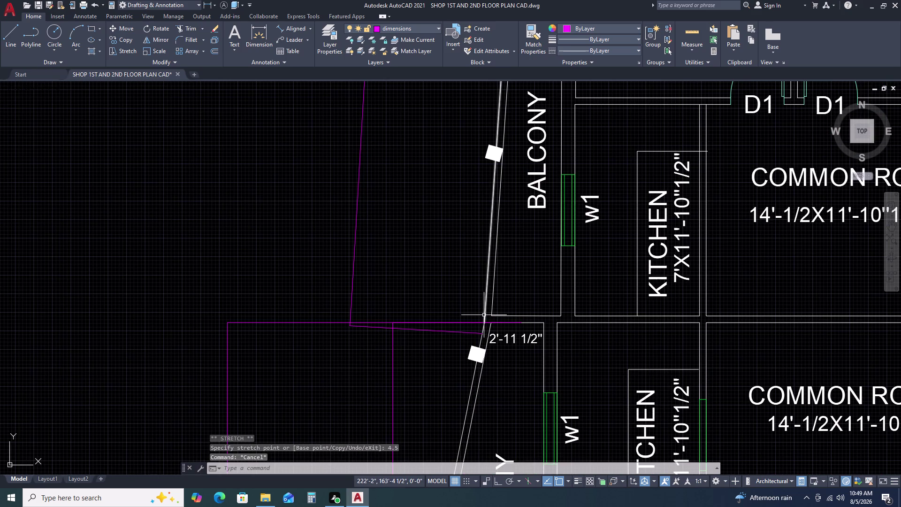
Select the slanted balcony wall line, pick its end point, then cancel the stretch.
click(483, 315)
click(484, 321)
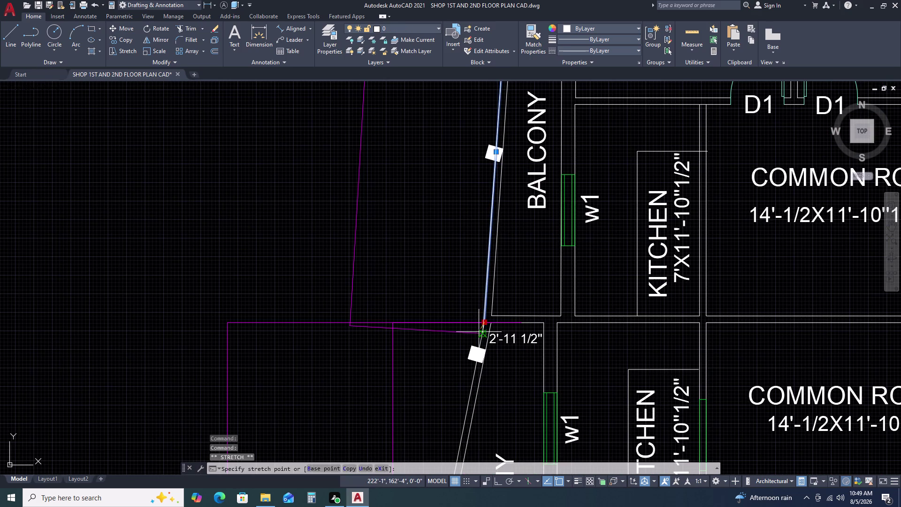
click(482, 333)
key(Escape)
scroll(up, 3)
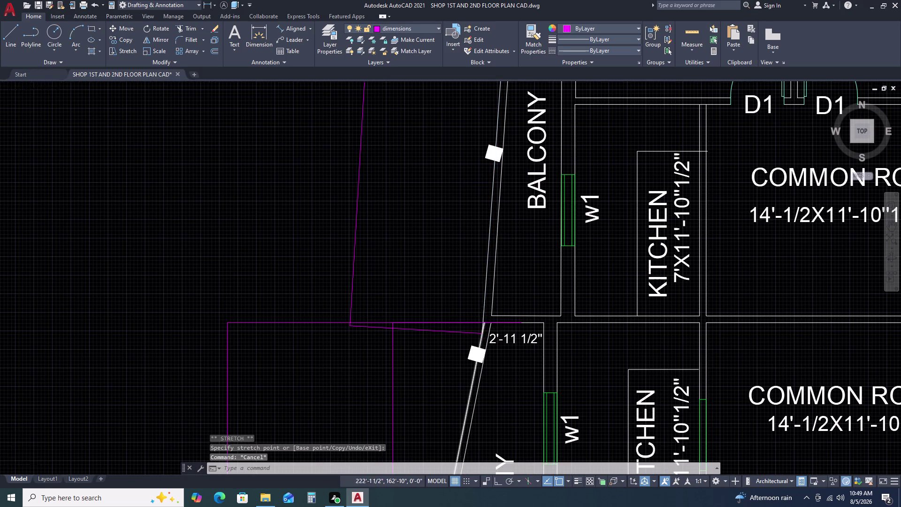
scroll(up, 3)
text(tr)
key(space)
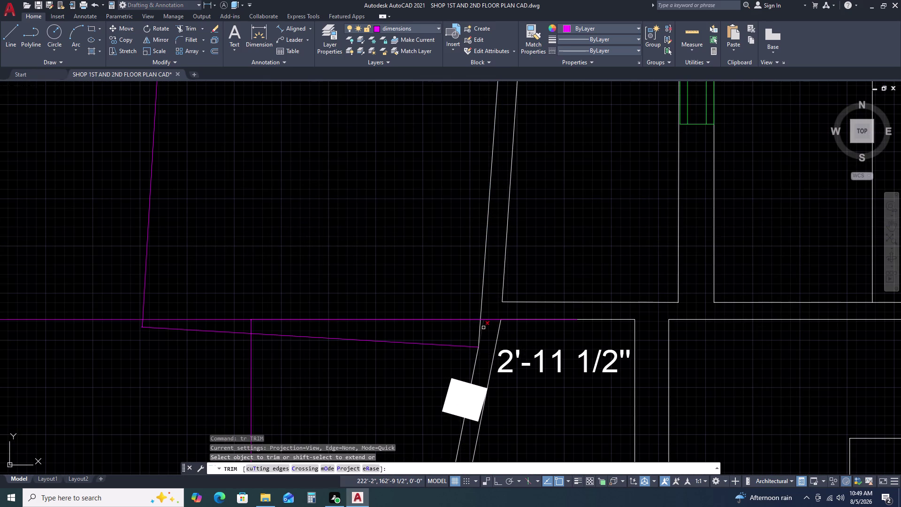
click(483, 326)
key(Escape)
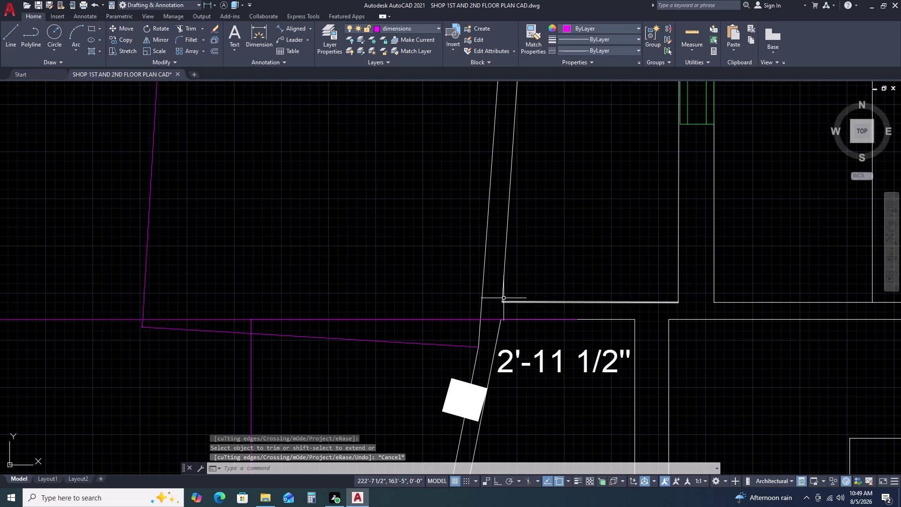
click(504, 295)
key(Escape)
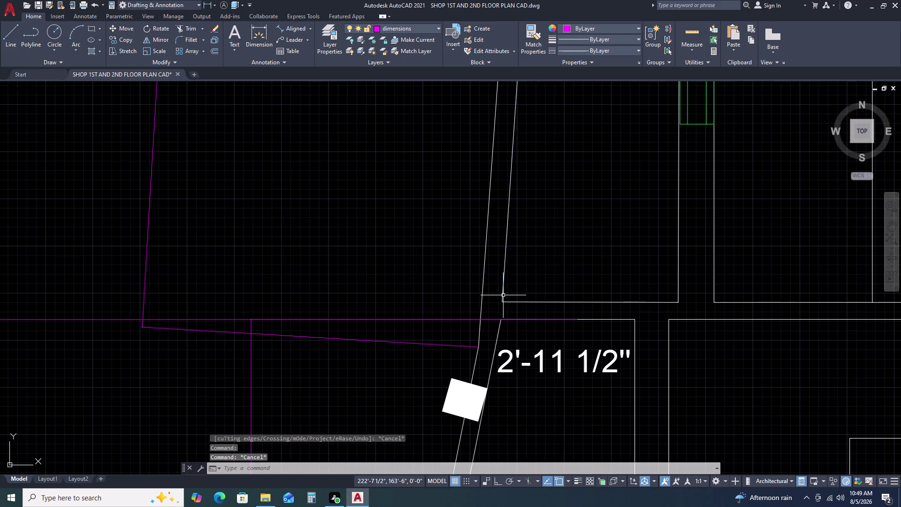
scroll(down, 3)
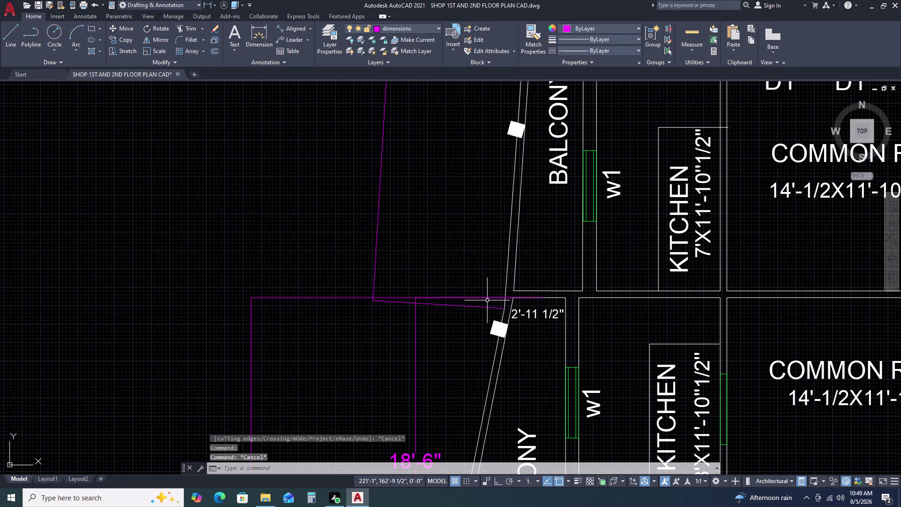
click(488, 300)
scroll(down, 3)
key(Escape)
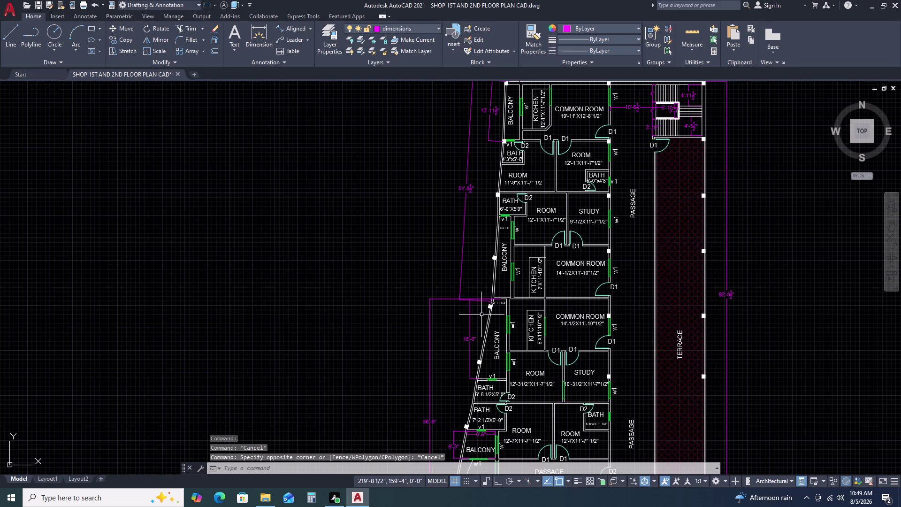
scroll(up, 3)
Select the long aligned dimension, pick its end grip, then cancel.
click(503, 280)
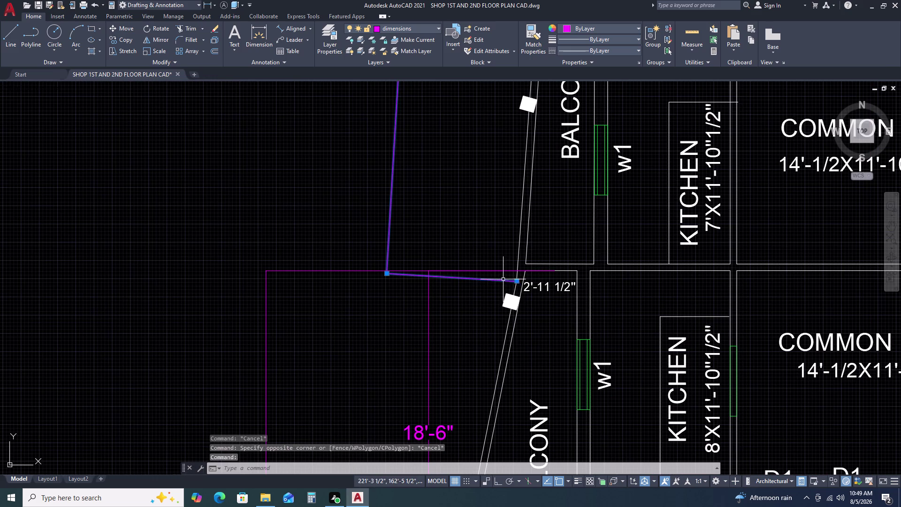
click(518, 283)
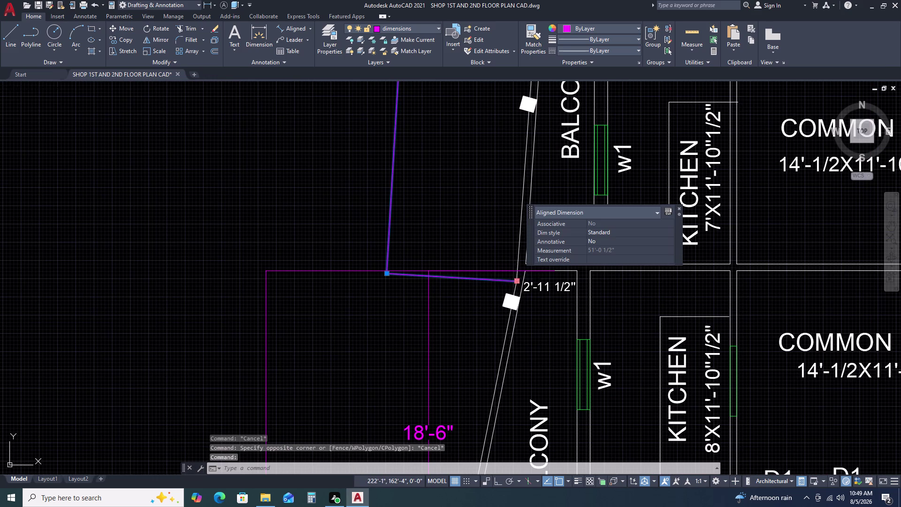
click(430, 269)
scroll(down, 3)
key(Escape)
key(Escape)
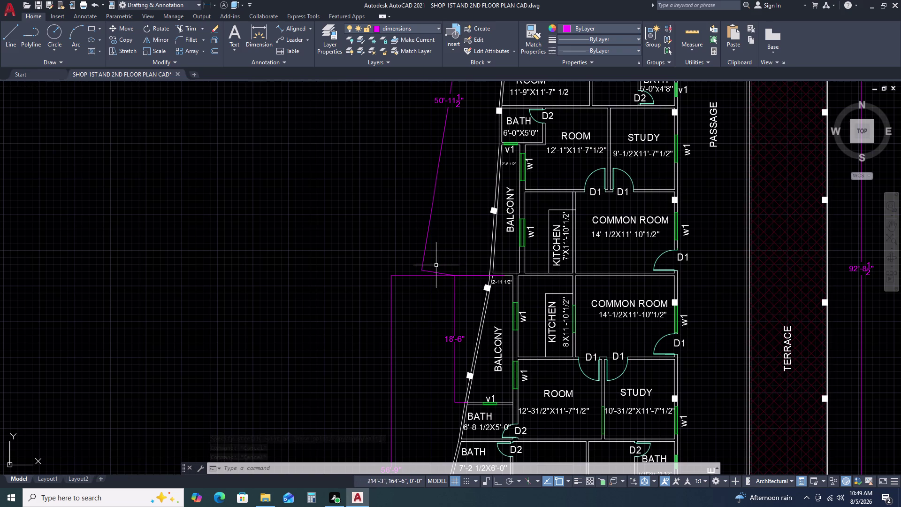
Move the dimension end to the balcony corner, then cancel a further stretch.
click(436, 265)
click(419, 239)
click(456, 275)
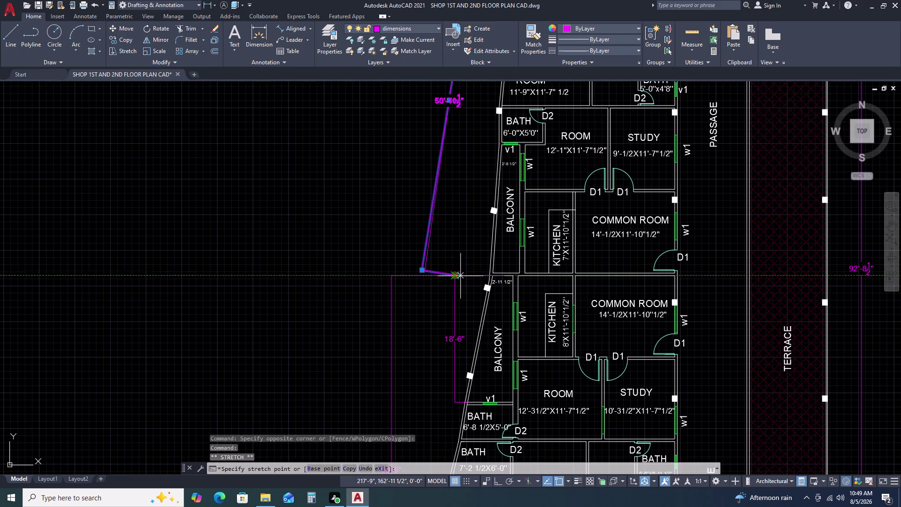
click(496, 275)
scroll(up, 3)
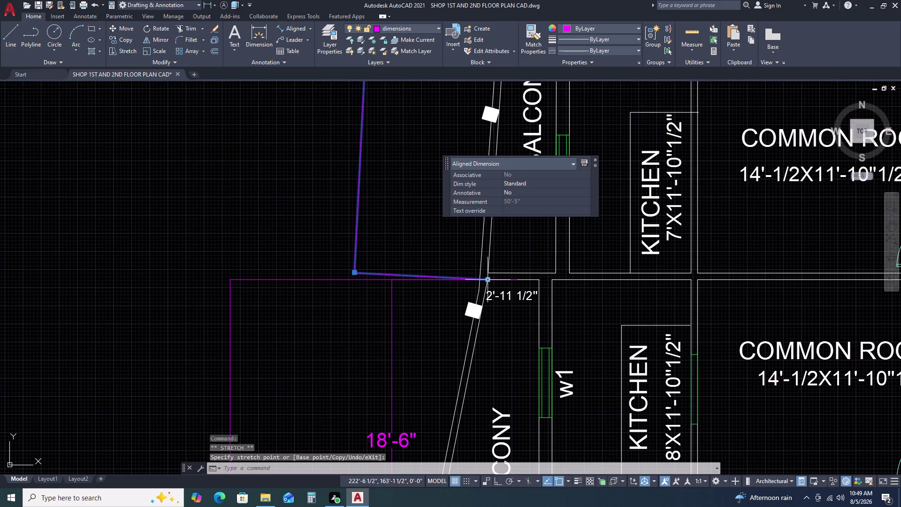
scroll(up, 3)
scroll(down, 3)
scroll(up, 3)
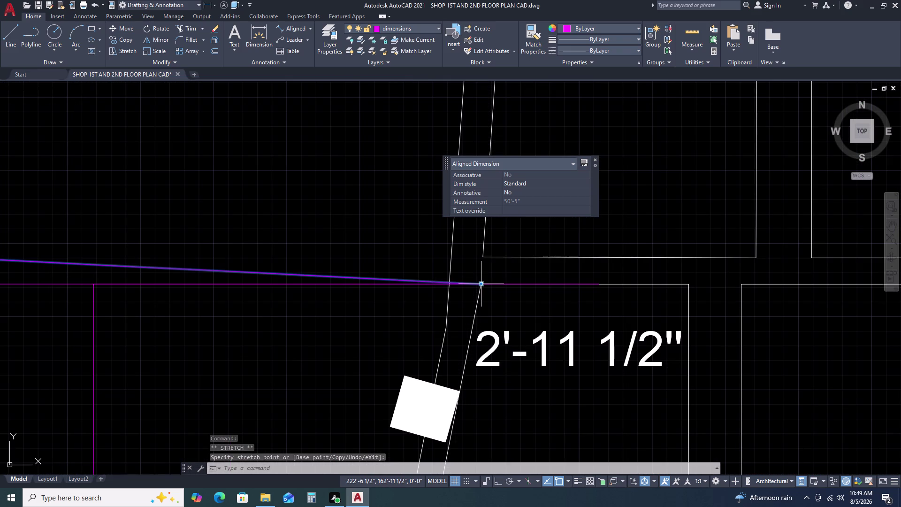
double_click(482, 282)
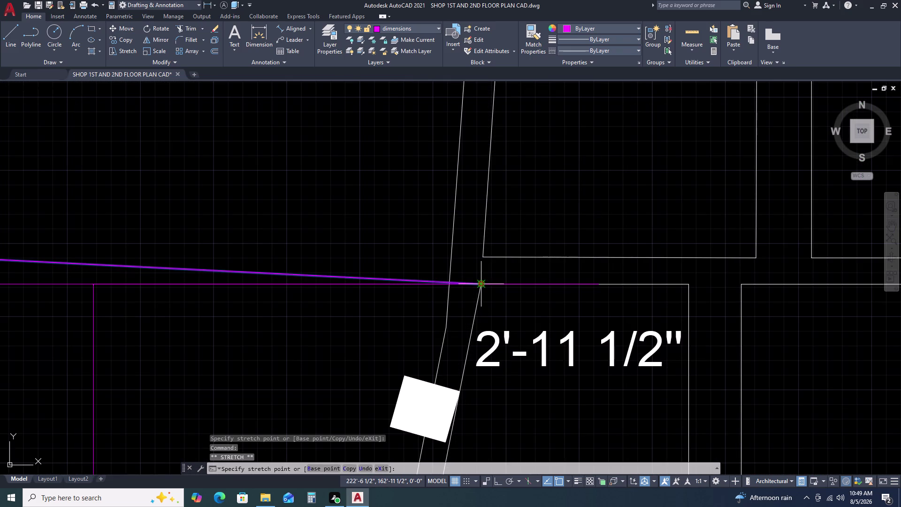
scroll(down, 3)
key(Escape)
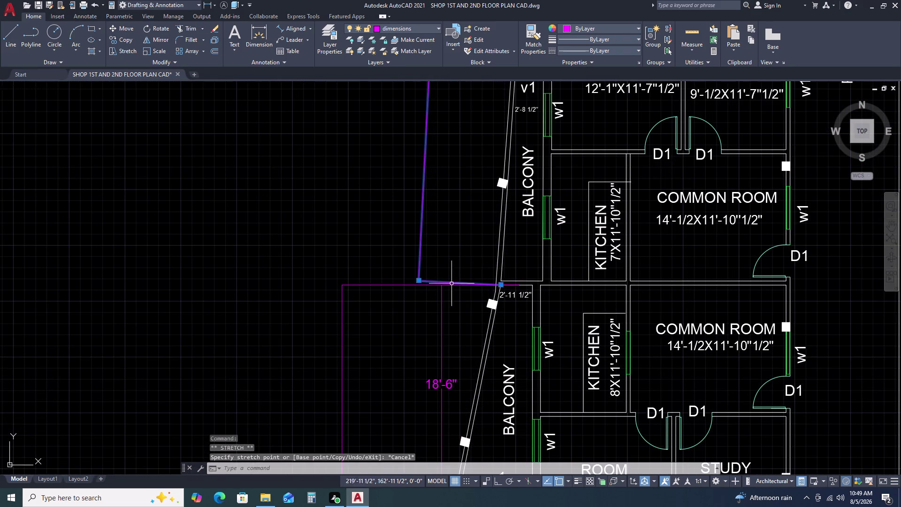
scroll(up, 3)
Grip-stretch the 2'-11 1/2" dimension end at the balcony wall corner.
double_click(490, 298)
click(490, 300)
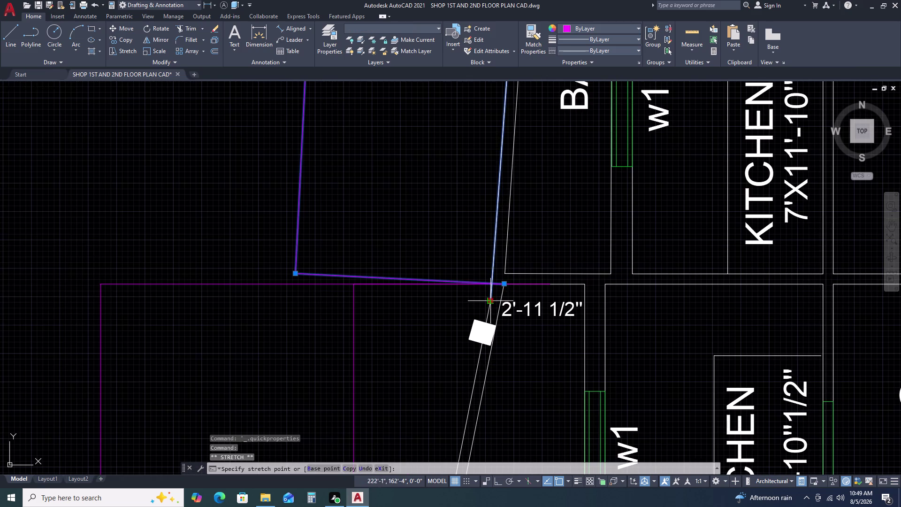
click(496, 283)
key(Escape)
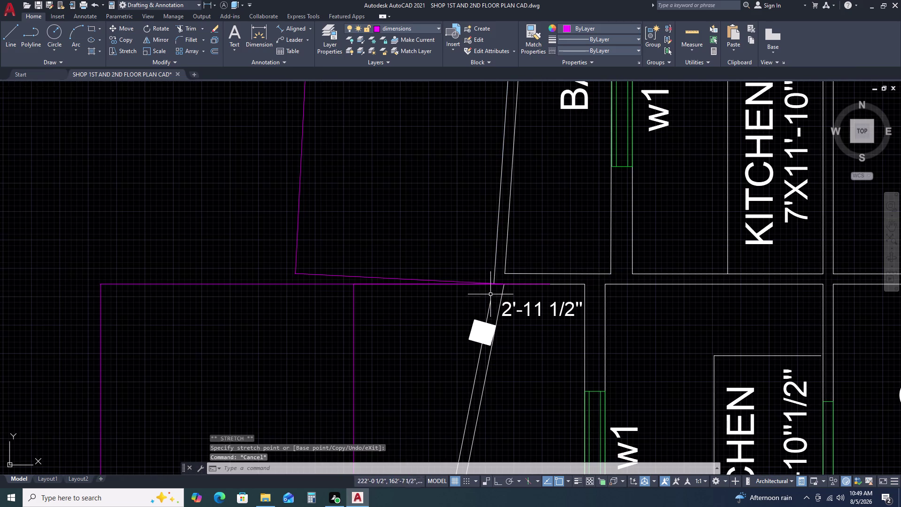
click(490, 296)
click(484, 306)
click(491, 300)
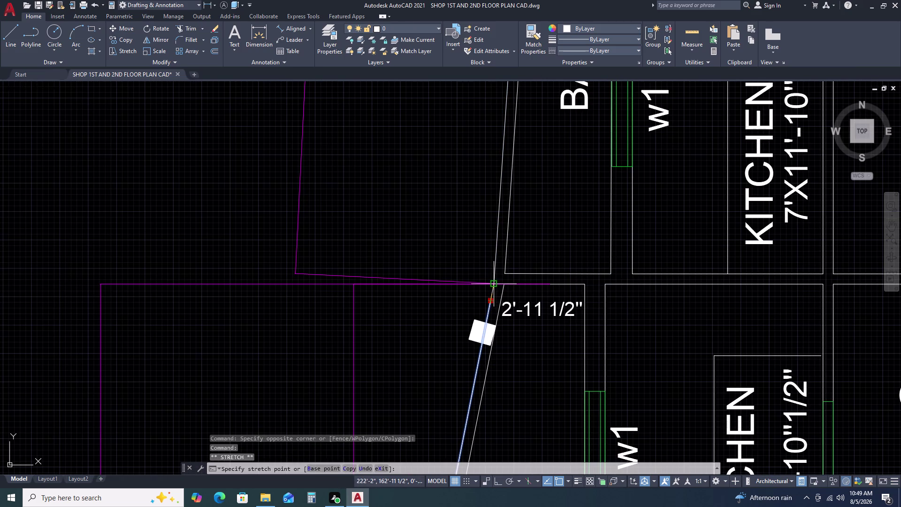
click(496, 284)
key(Escape)
scroll(down, 3)
scroll(down, 3)
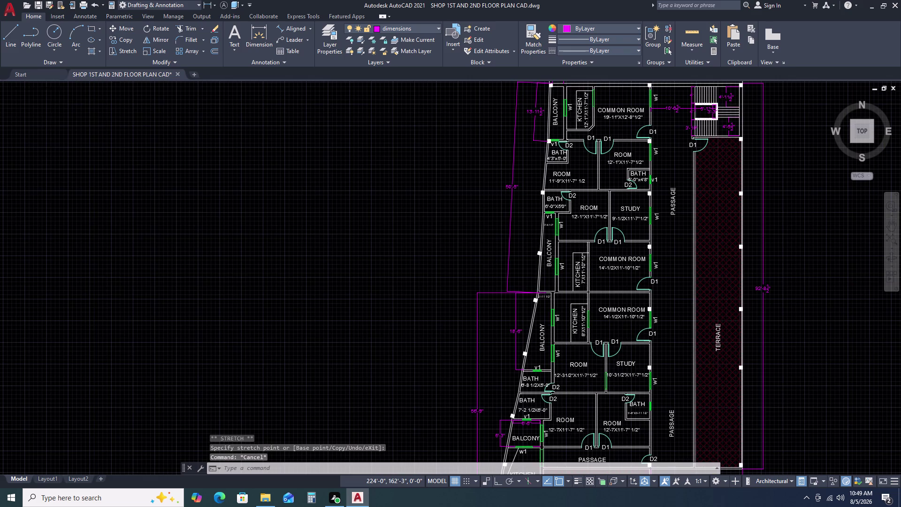
scroll(up, 3)
scroll(down, 3)
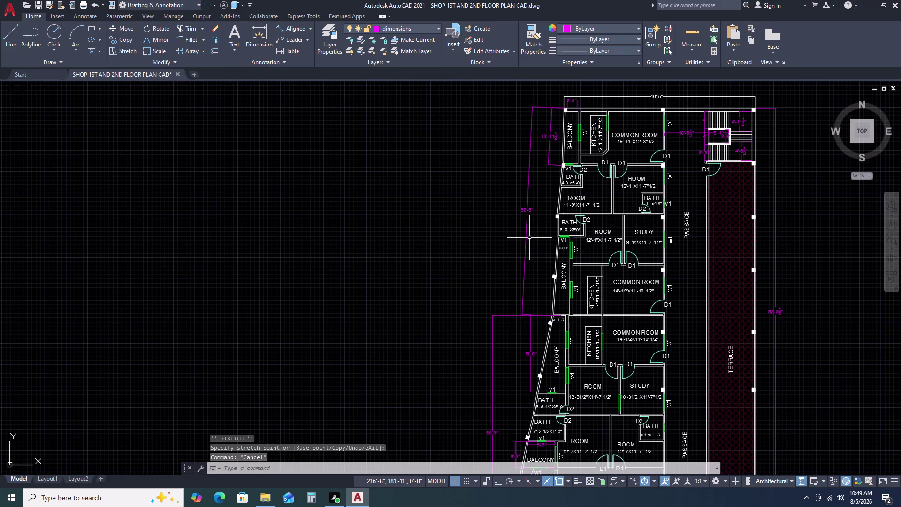
Start MATCHPROP (MA) and pick the top overall dimension as the source.
click(553, 151)
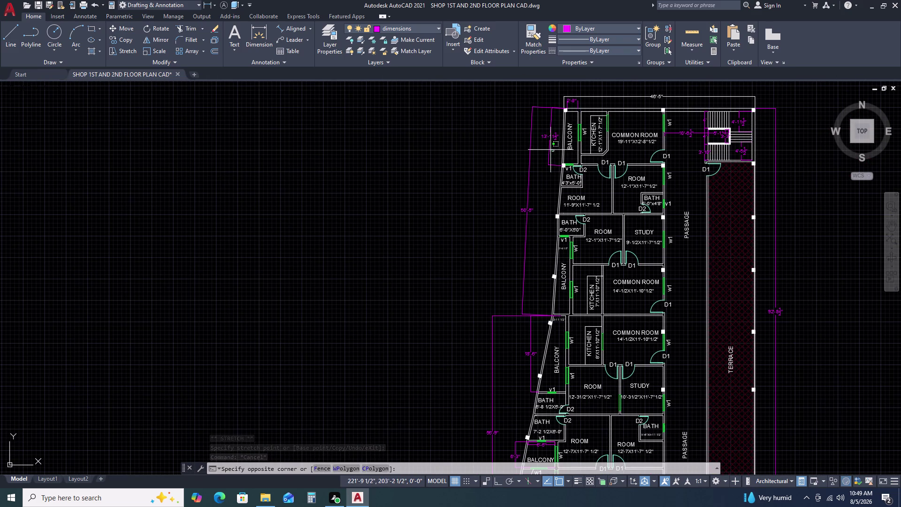
key(Escape)
key(m)
text(a)
key(space)
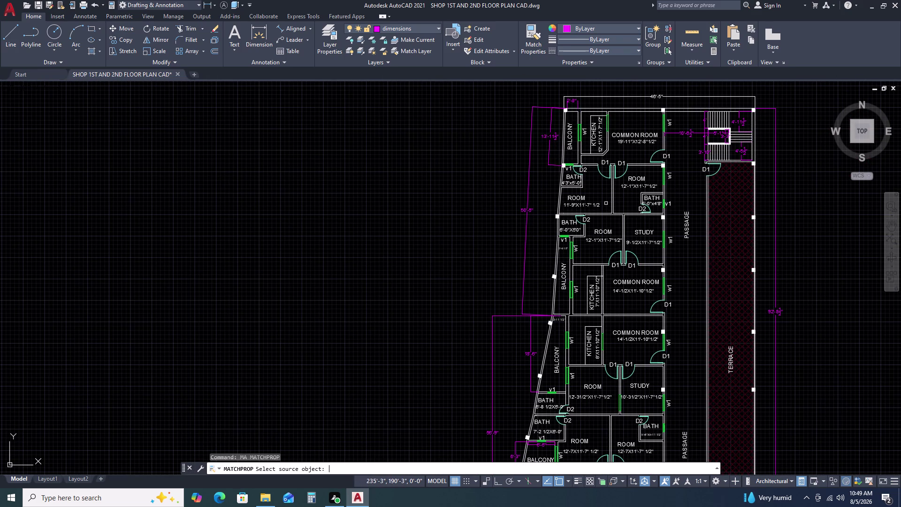
double_click(573, 102)
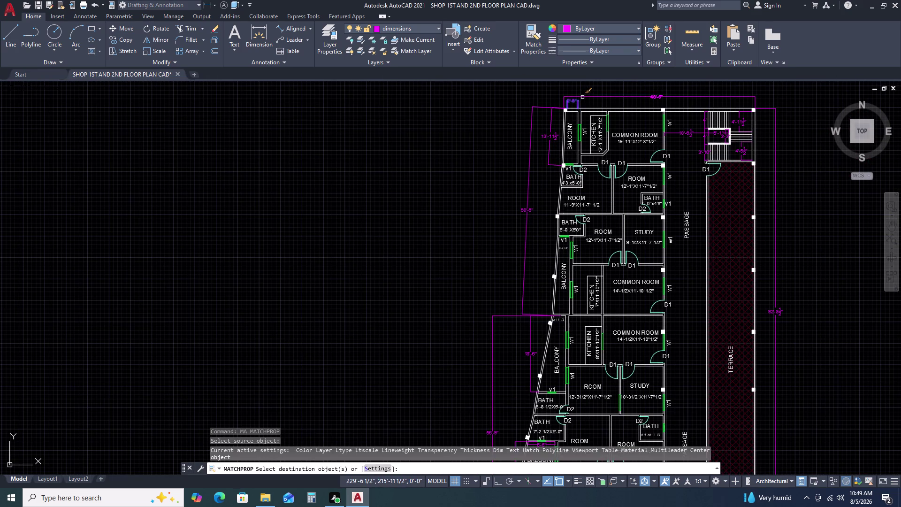
Cancel Match Properties and grip-move the left-side 50'-5" dimension line.
double_click(583, 97)
key(Escape)
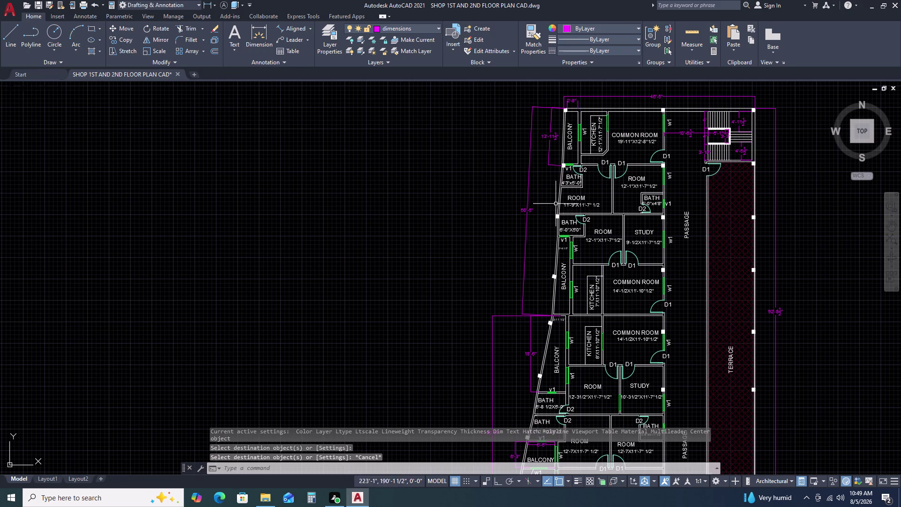
click(545, 211)
click(513, 212)
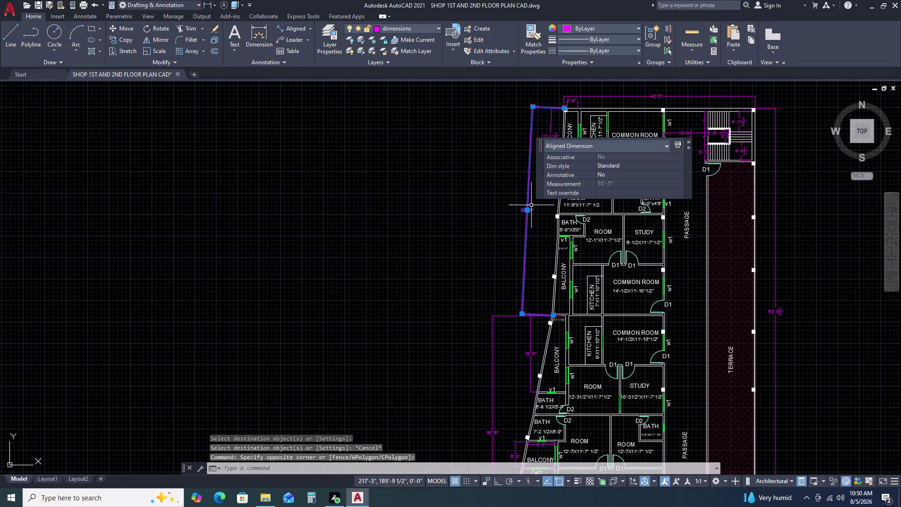
click(528, 209)
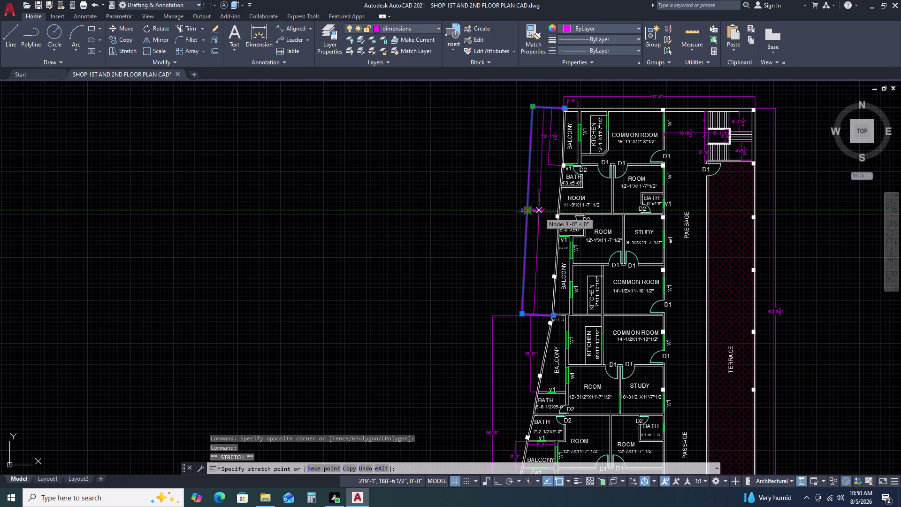
click(536, 212)
key(Escape)
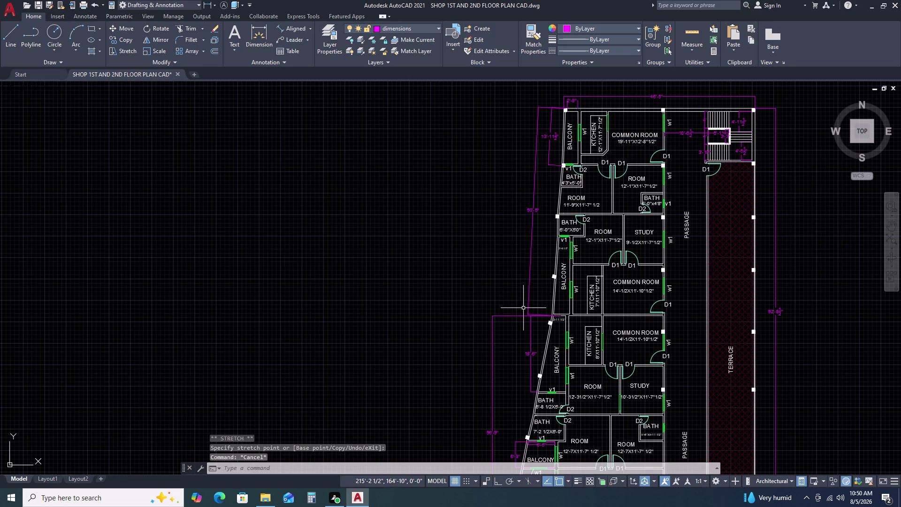
Reposition the 56'-9" dimension along the lower balcony edge.
middle_drag(523, 308, 519, 299)
middle_drag(505, 245, 501, 219)
scroll(down, 3)
scroll(up, 3)
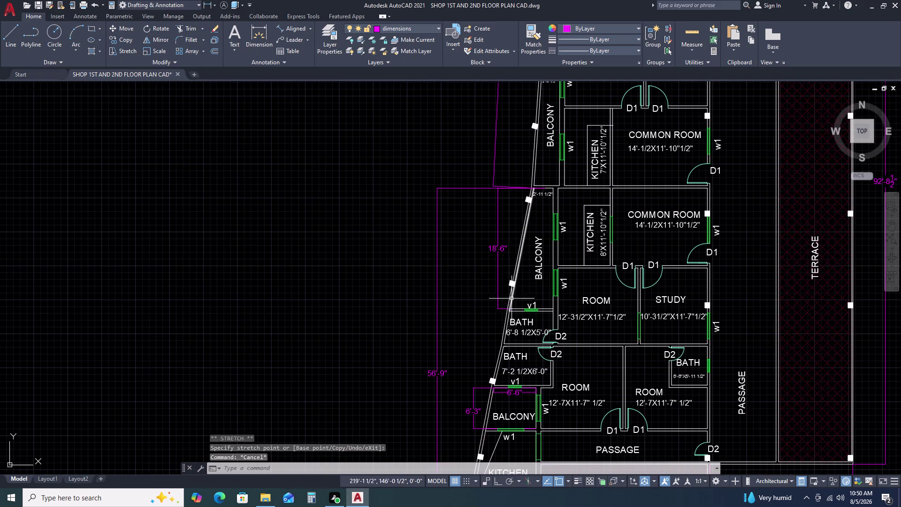
click(470, 276)
click(431, 279)
middle_drag(447, 290, 452, 215)
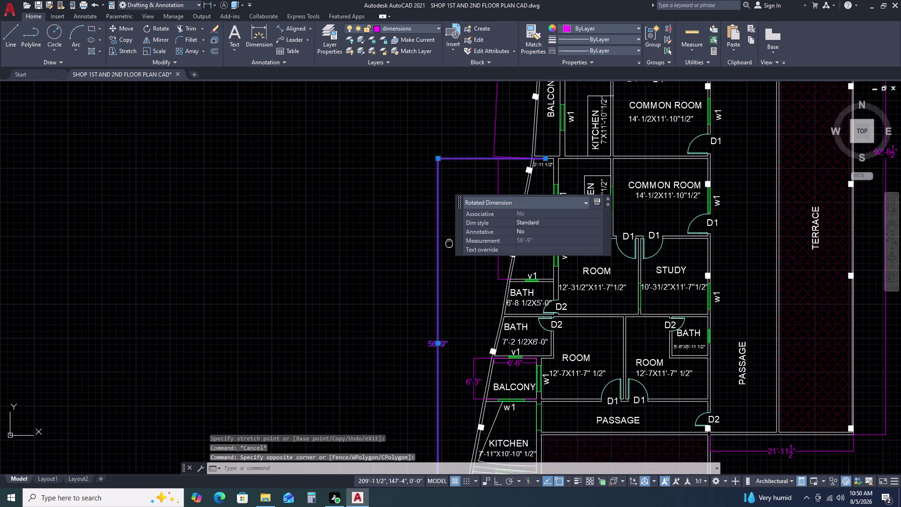
middle_drag(451, 215, 452, 211)
click(442, 292)
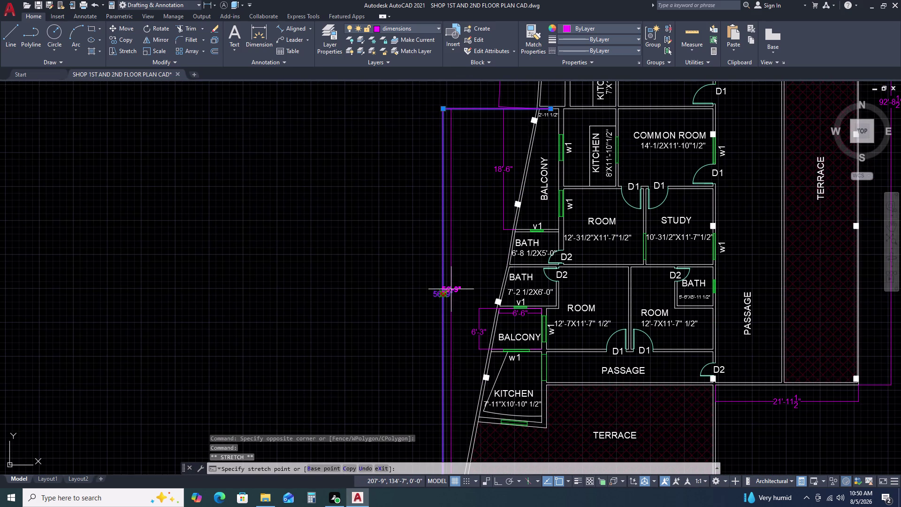
click(460, 287)
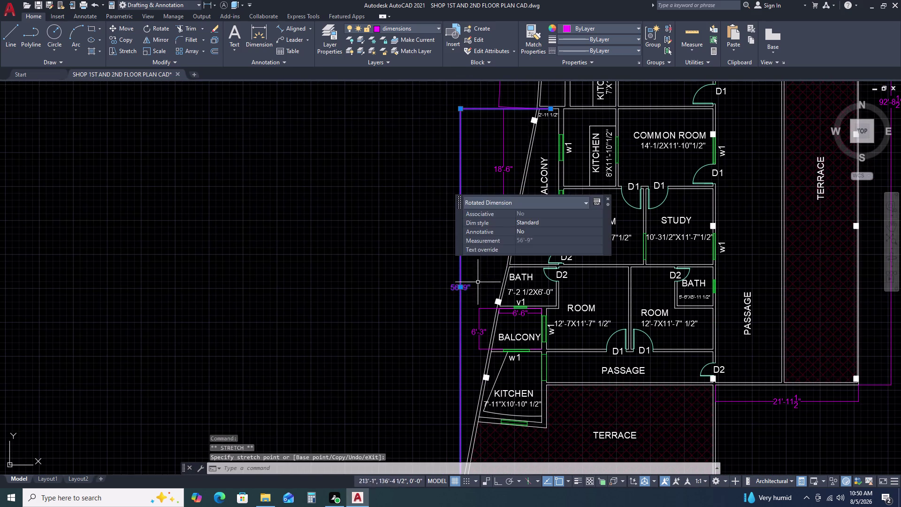
key(Escape)
Drag the 18'-6" dimension line outward, then reselect the slanted 50'-5" dimension.
scroll(down, 3)
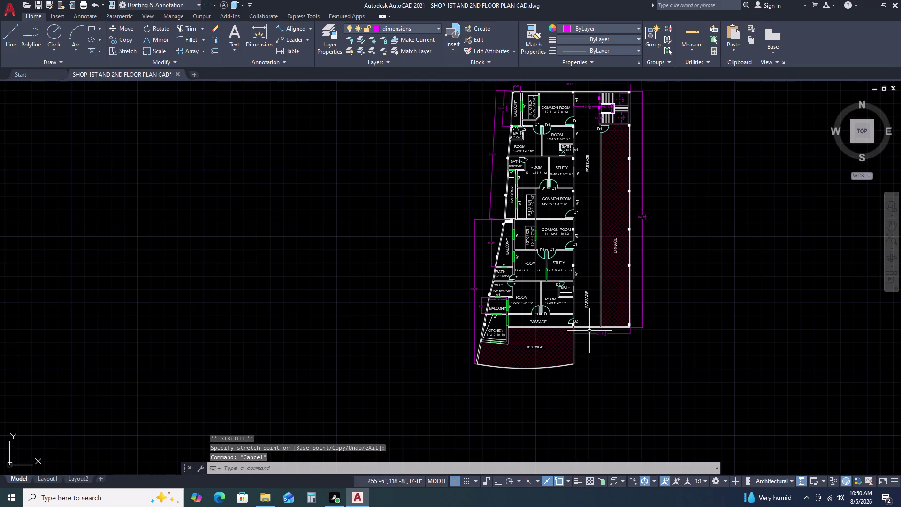
middle_drag(607, 294, 532, 333)
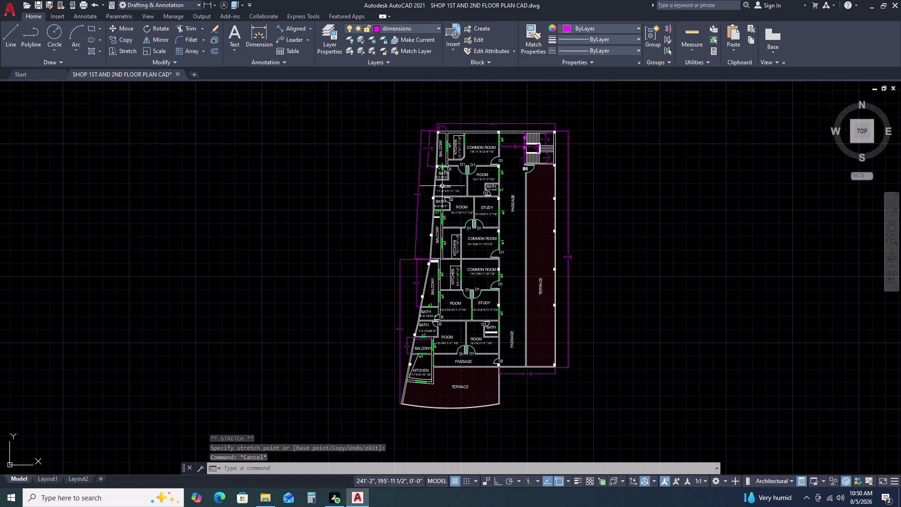
scroll(up, 3)
click(415, 274)
click(409, 276)
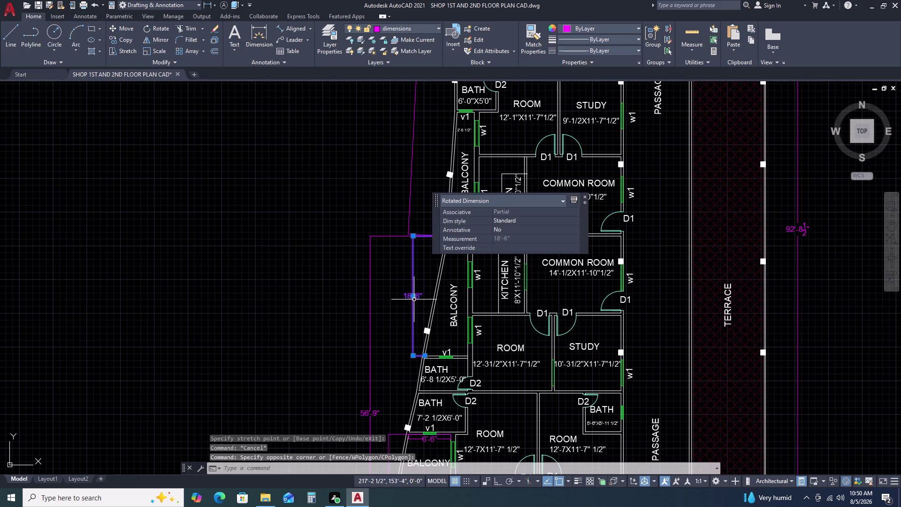
click(413, 357)
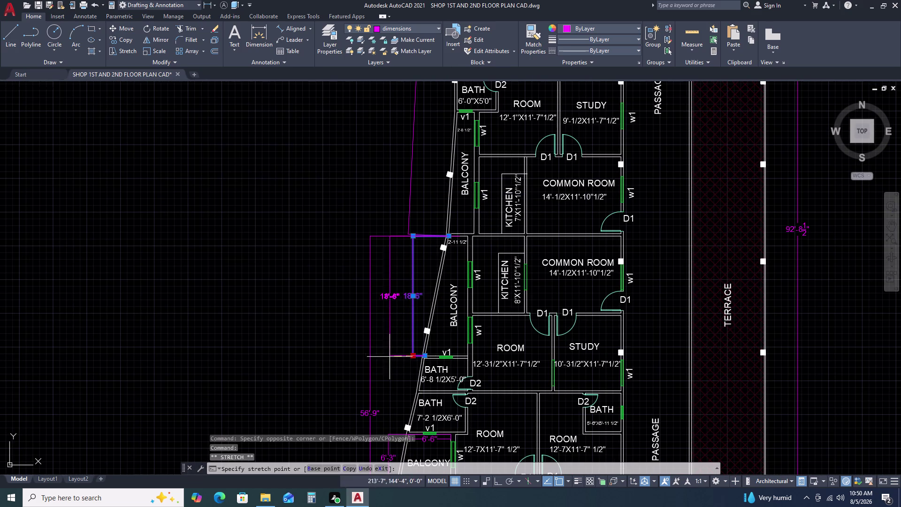
click(367, 359)
key(Escape)
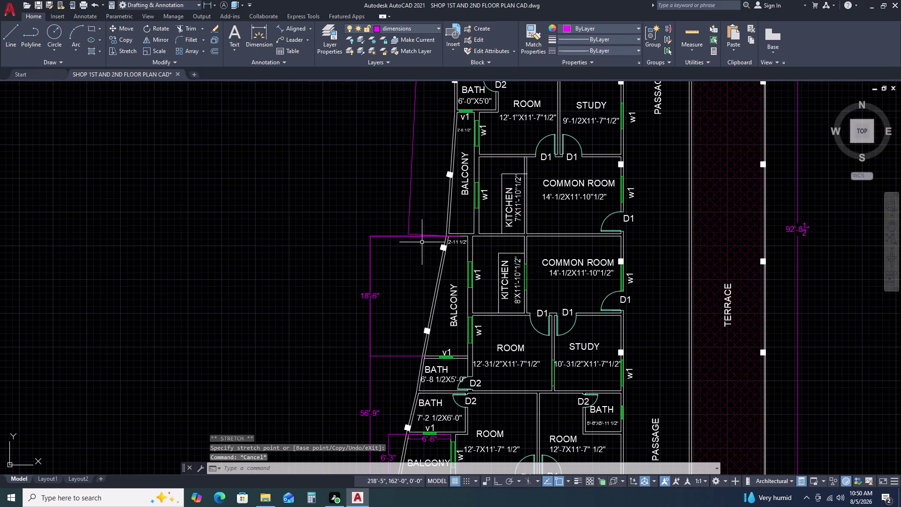
middle_drag(422, 243, 416, 333)
click(412, 296)
Stretch the 50'-5" dimension's lower end to the balcony corner.
click(384, 294)
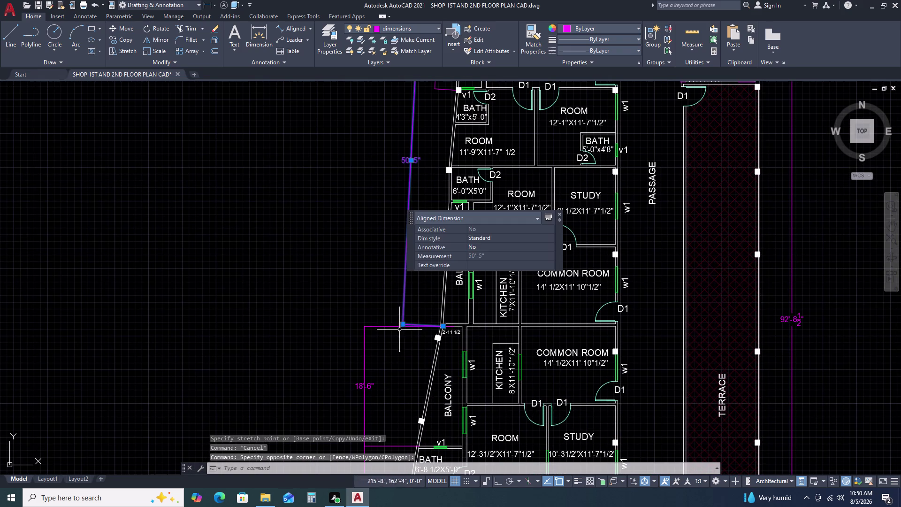
click(403, 323)
click(366, 328)
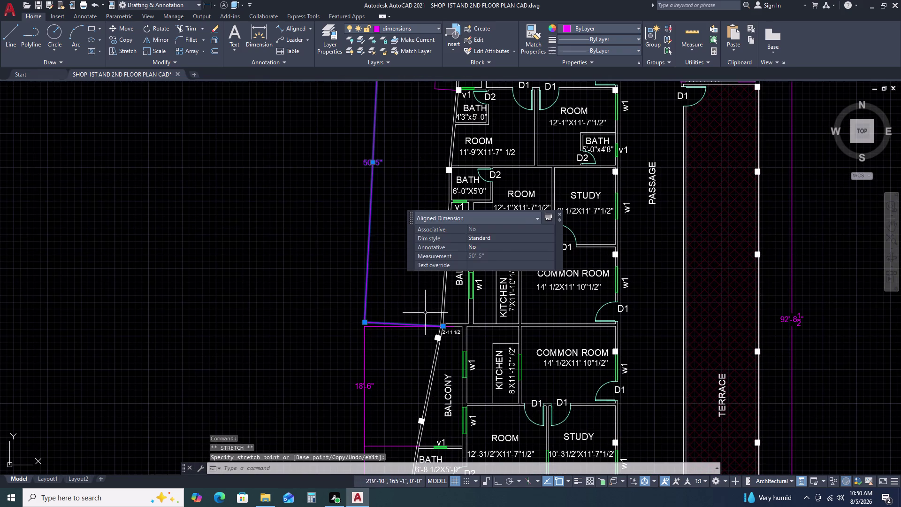
scroll(down, 3)
key(Escape)
scroll(up, 3)
Move the 13'-11 1/2" dimension's corners to meet the 50'-5" dimension end.
click(439, 216)
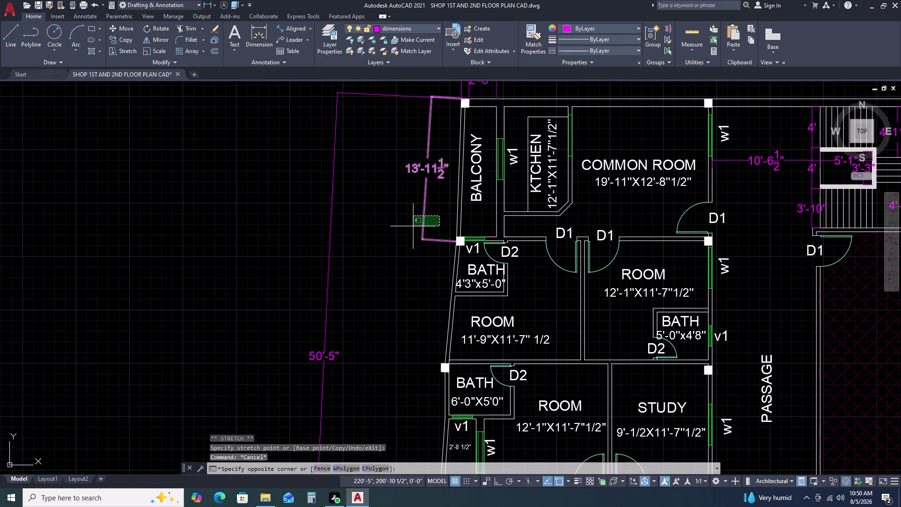
click(412, 227)
click(423, 240)
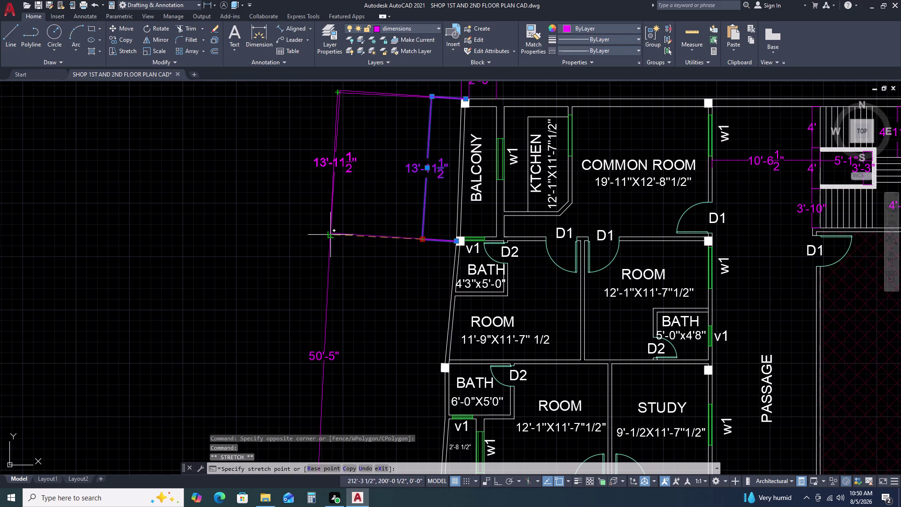
click(329, 235)
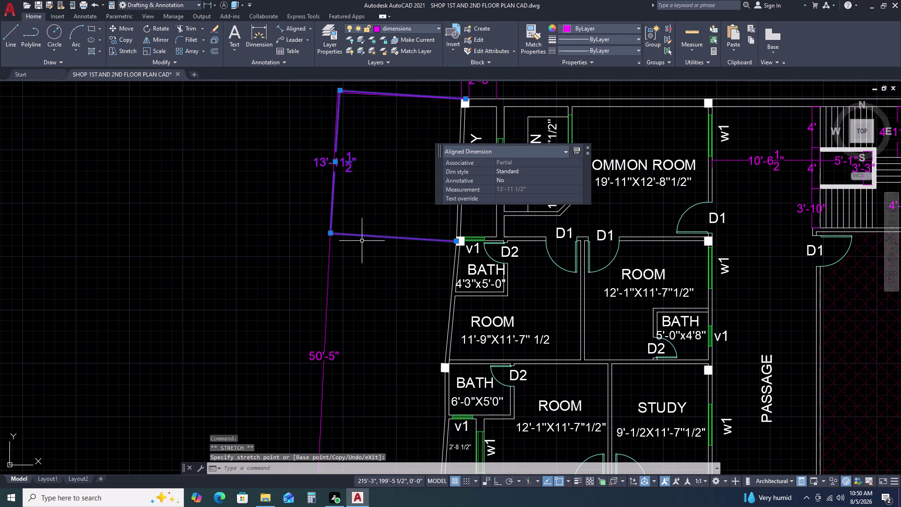
scroll(down, 3)
scroll(up, 3)
scroll(up, 3)
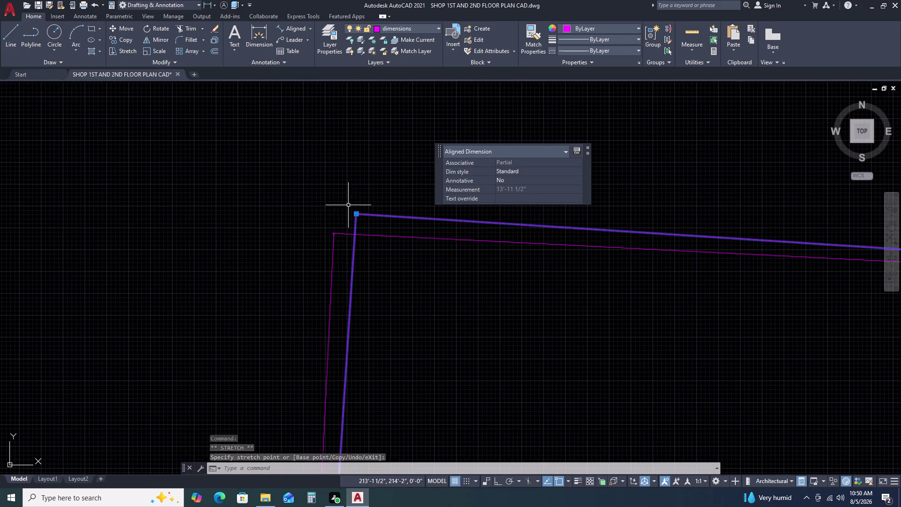
click(357, 213)
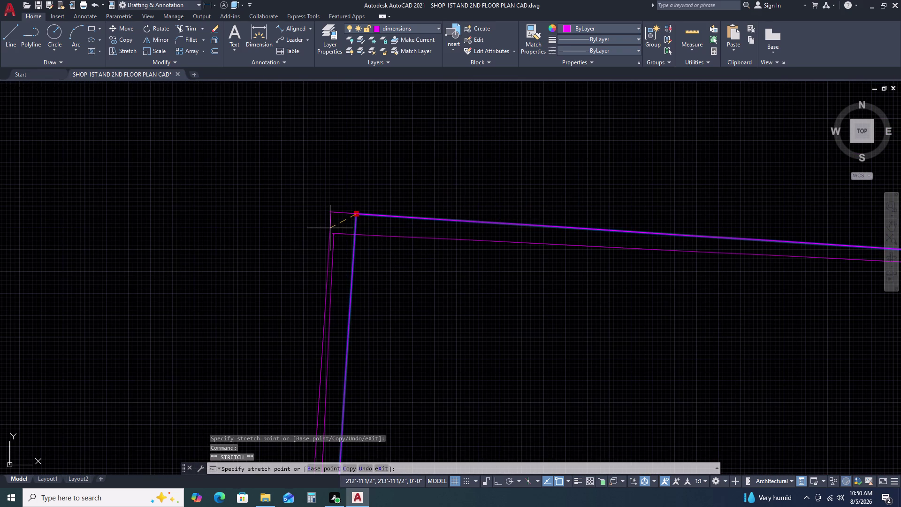
click(335, 230)
scroll(down, 3)
scroll(down, 3)
key(Escape)
Bring the upper floor plan into view and start a new aligned dimension.
middle_drag(431, 306, 421, 230)
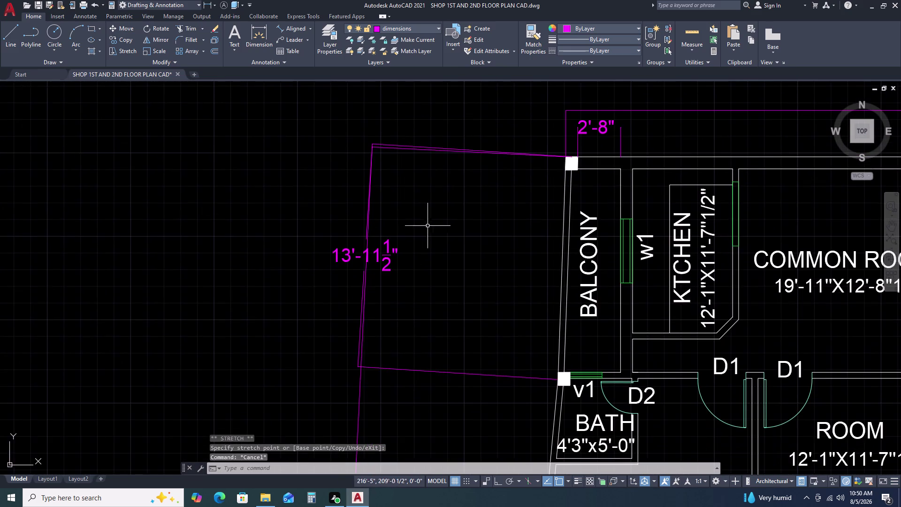
scroll(down, 3)
middle_drag(450, 345, 474, 228)
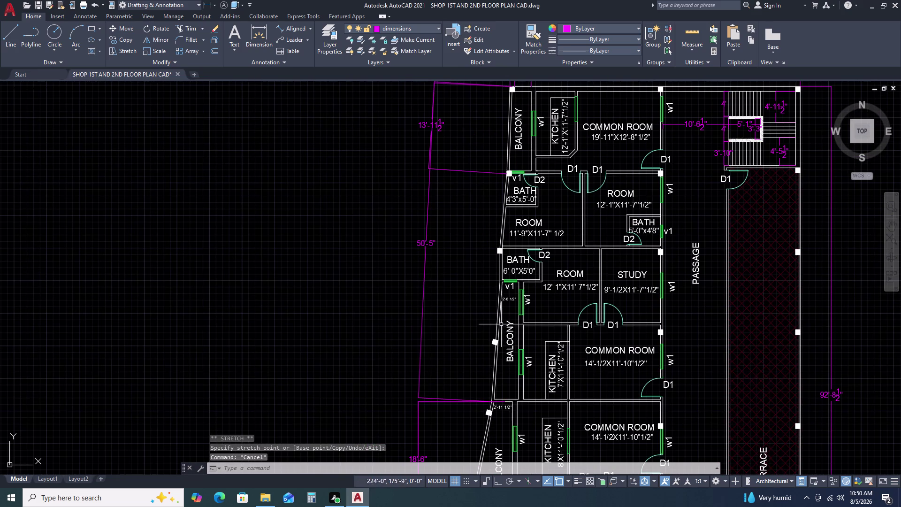
key(space)
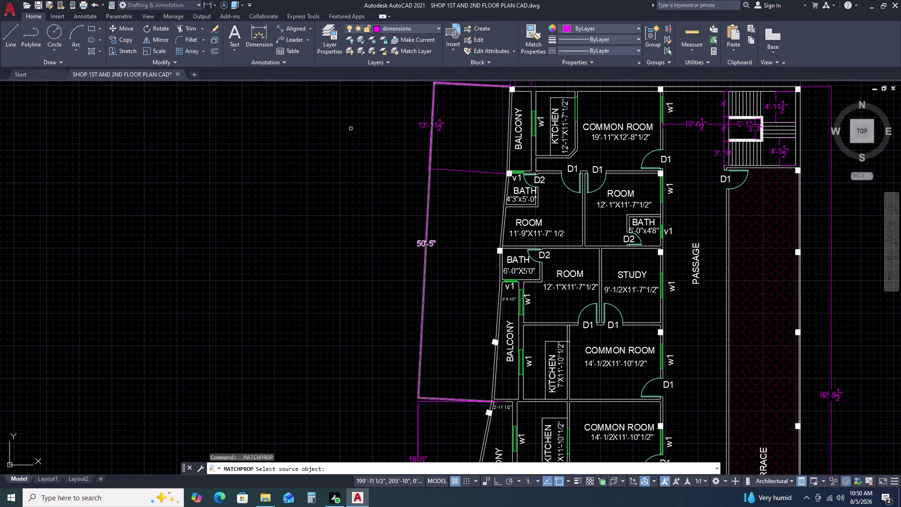
click(292, 27)
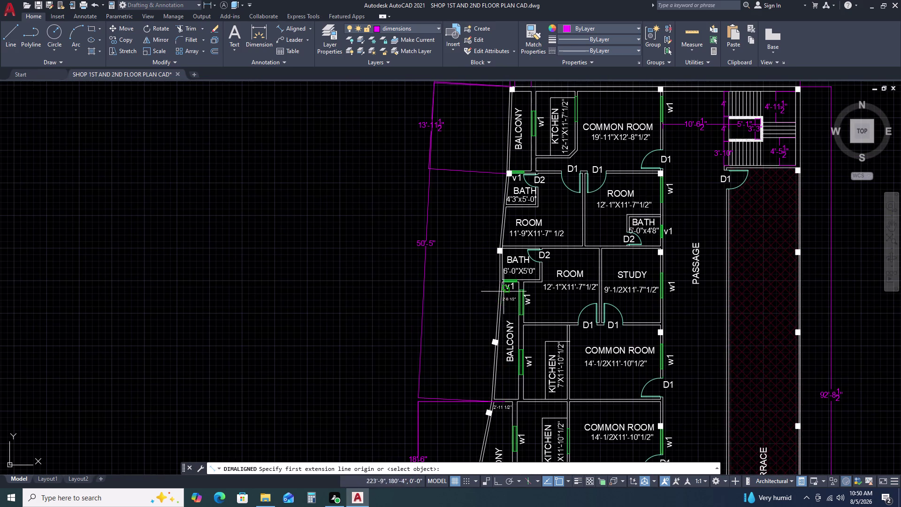
Pick two balcony points for an aligned dimension, then abandon it.
scroll(up, 3)
click(499, 270)
scroll(down, 3)
middle_drag(485, 396, 470, 326)
scroll(up, 3)
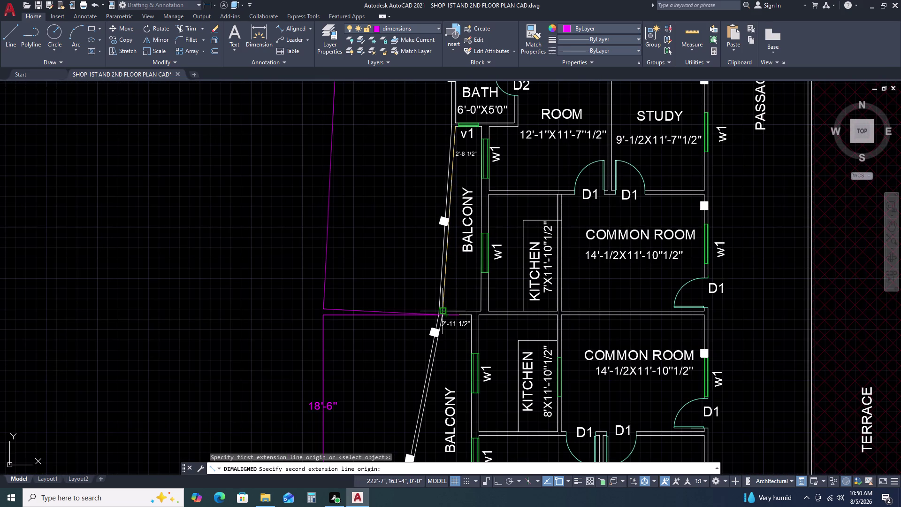
click(443, 308)
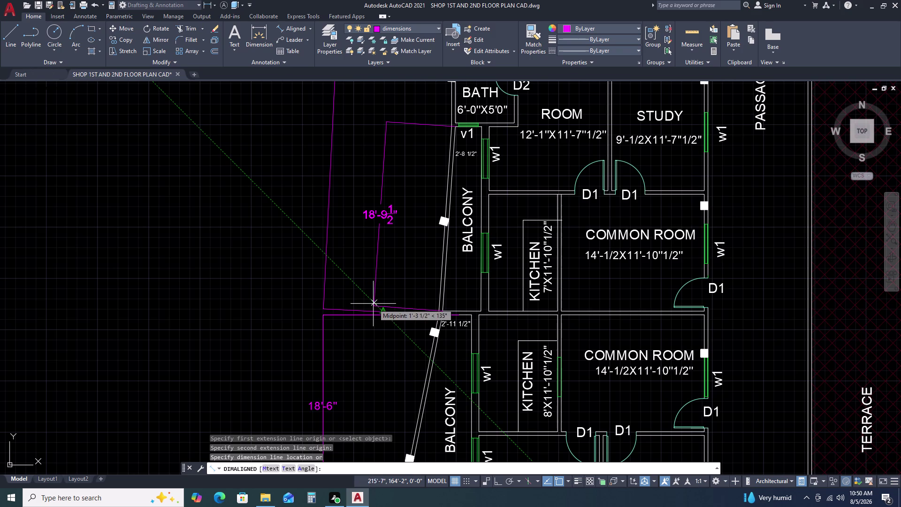
key(space)
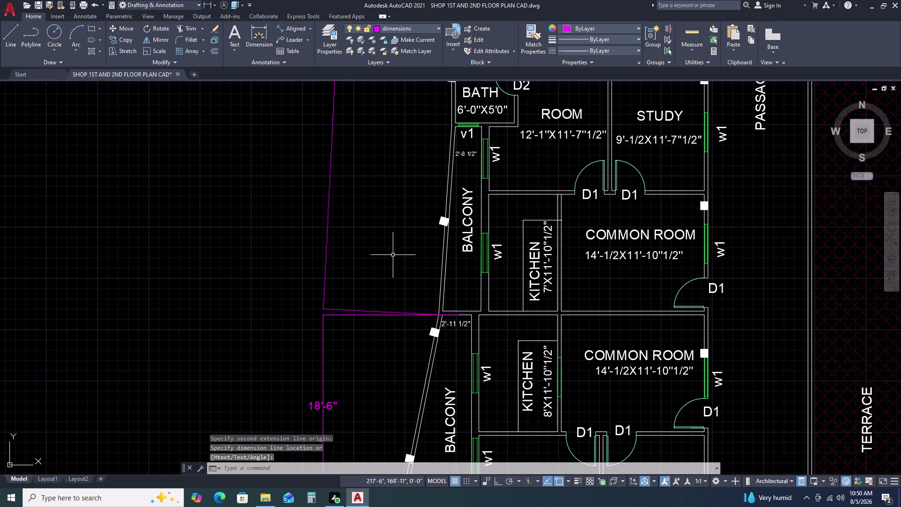
Switch to Linear dimension and pick the balcony's top corner as the first point.
click(312, 27)
click(310, 43)
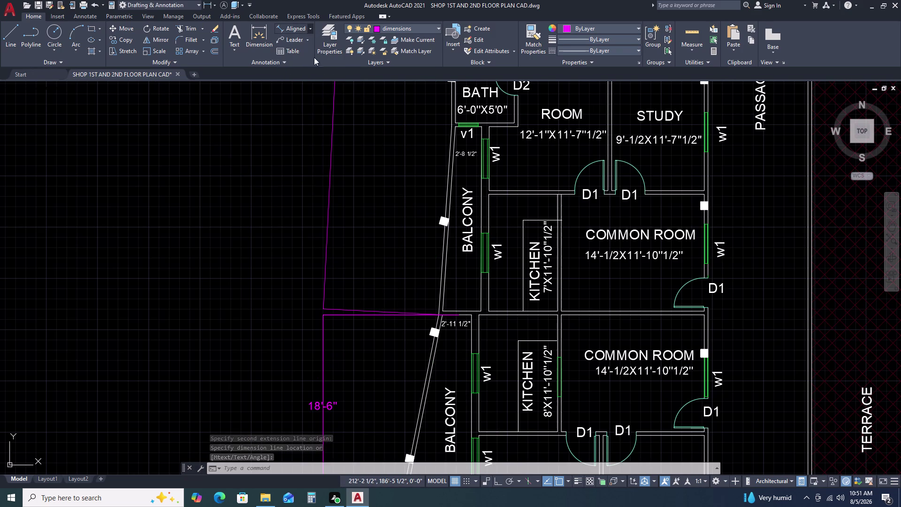
click(454, 127)
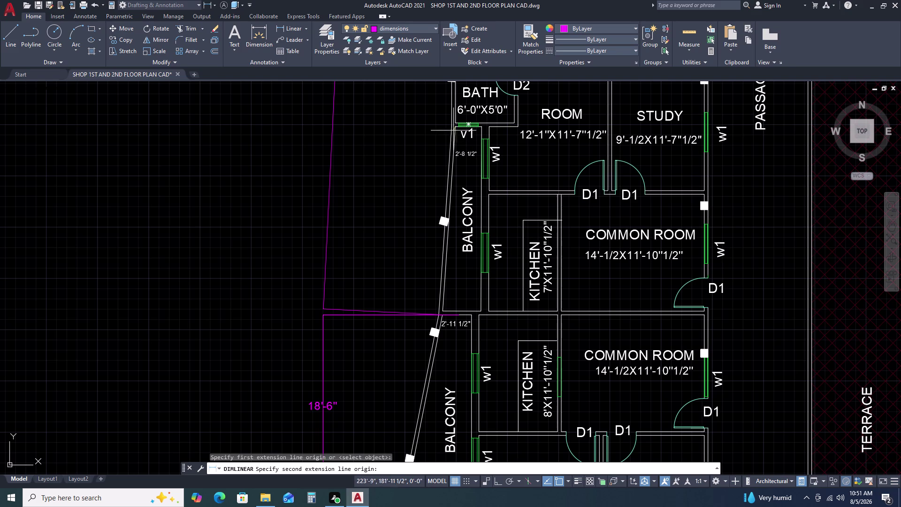
Try several top-to-floor-line linear dimensions on the balcony, cancelling each attempt.
click(444, 311)
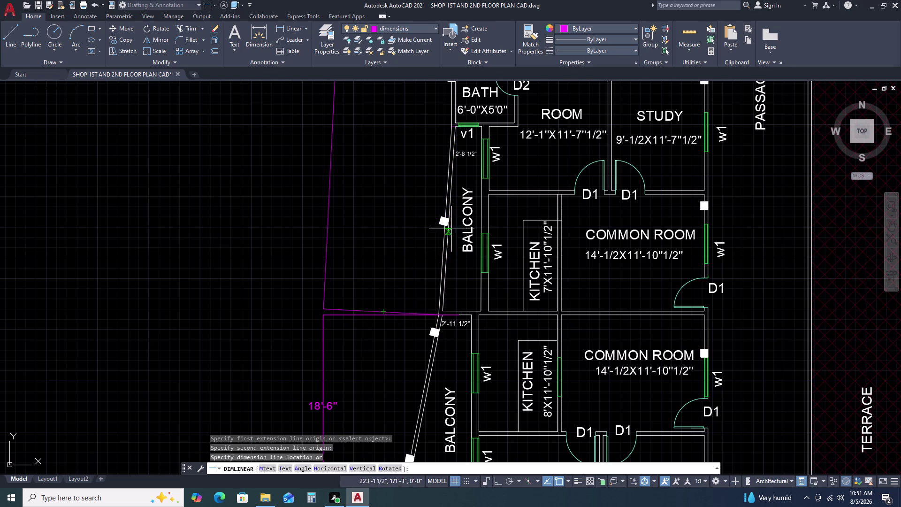
key(space)
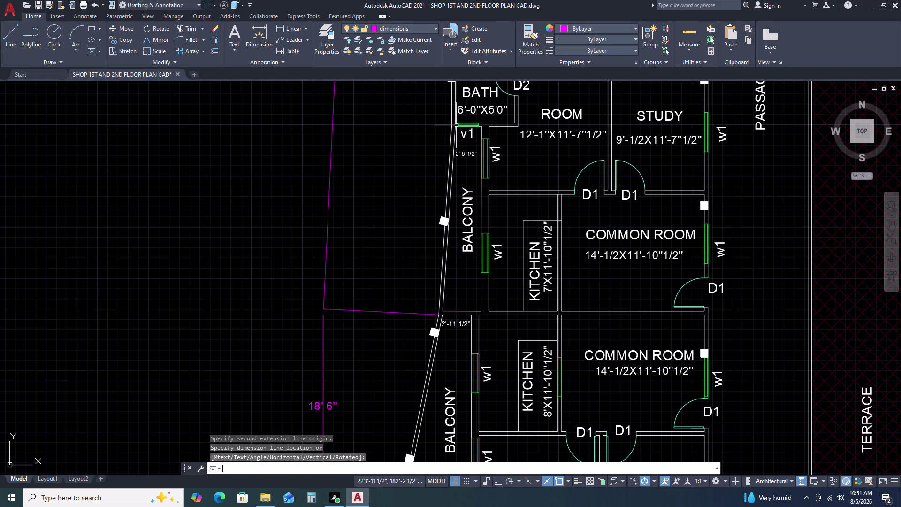
key(space)
click(453, 128)
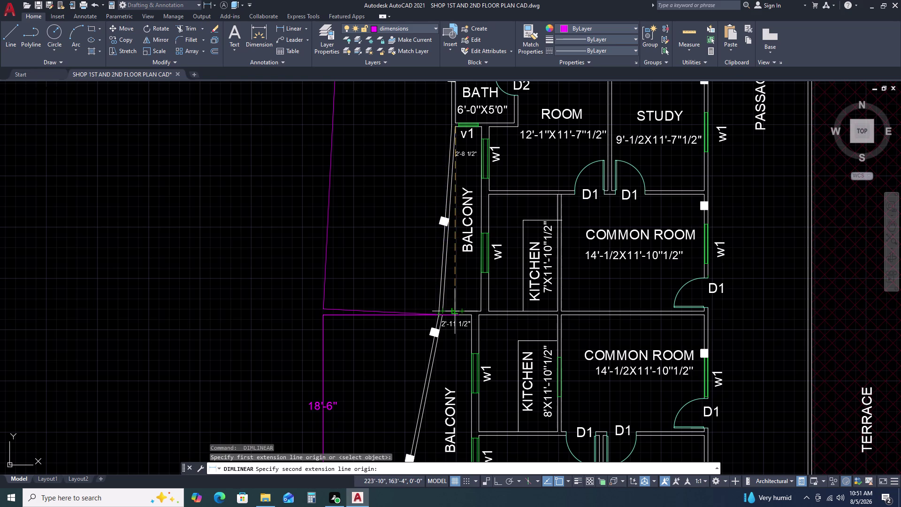
click(454, 310)
key(space)
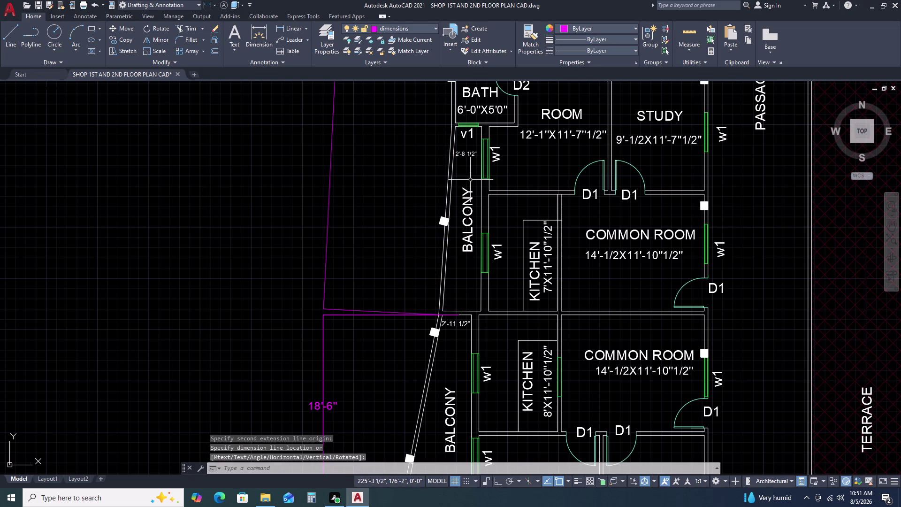
key(space)
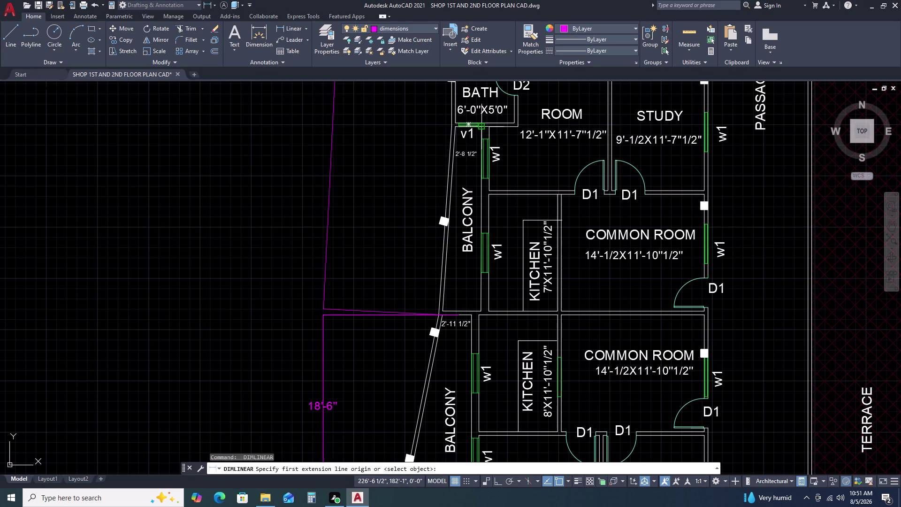
click(481, 128)
click(481, 307)
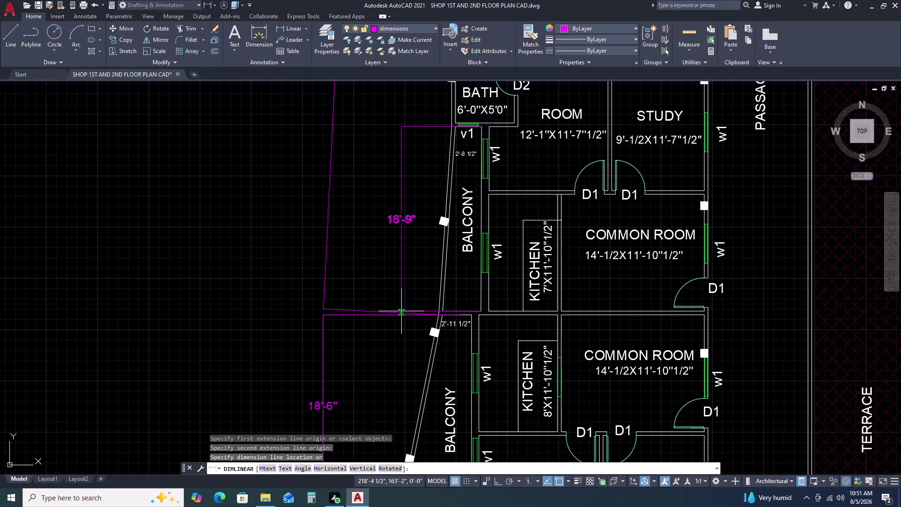
key(space)
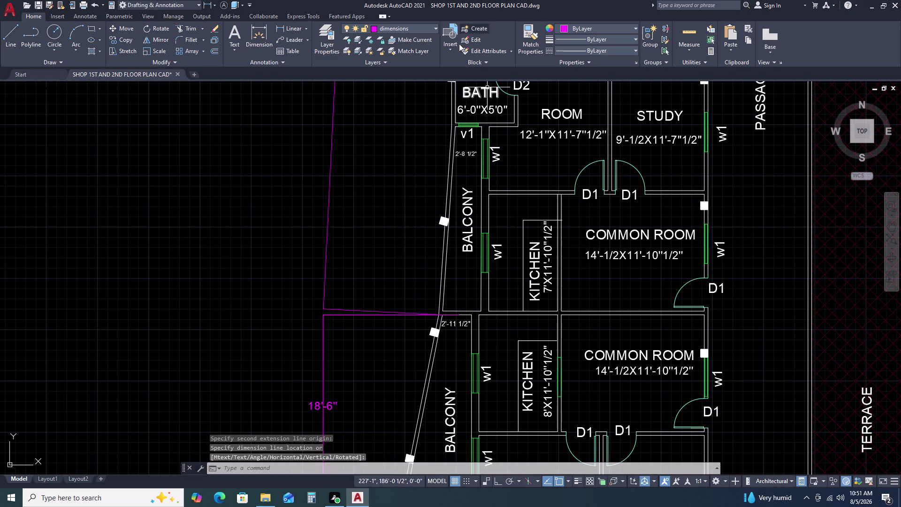
Dimension the balcony from top to floor line, placing 18'-9" at left, and open its text.
key(space)
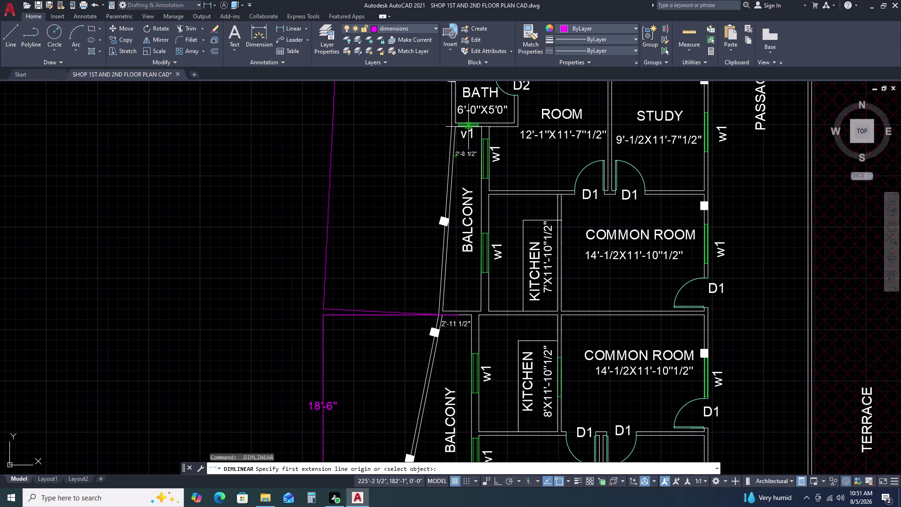
click(468, 126)
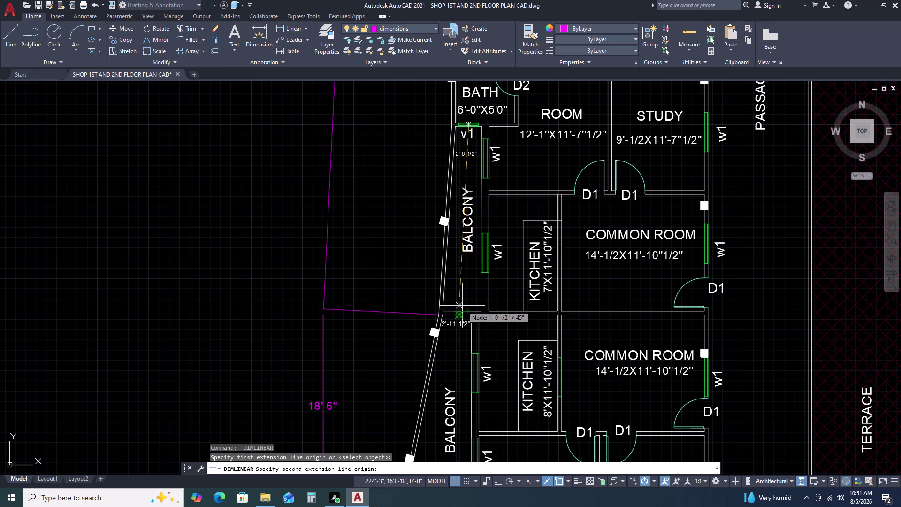
click(459, 312)
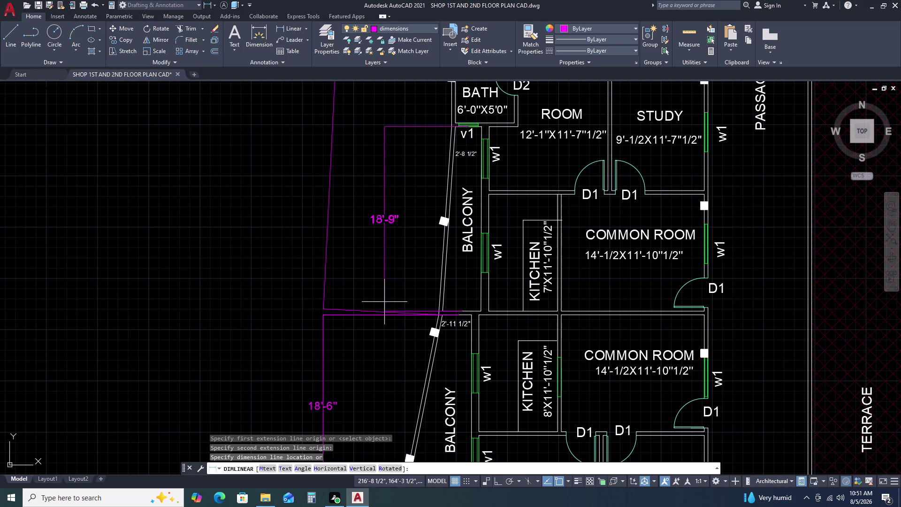
click(327, 310)
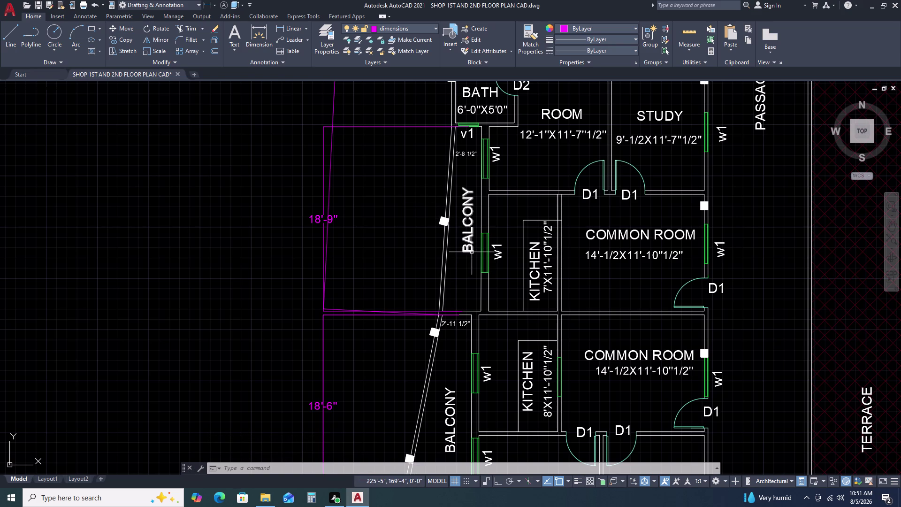
double_click(332, 217)
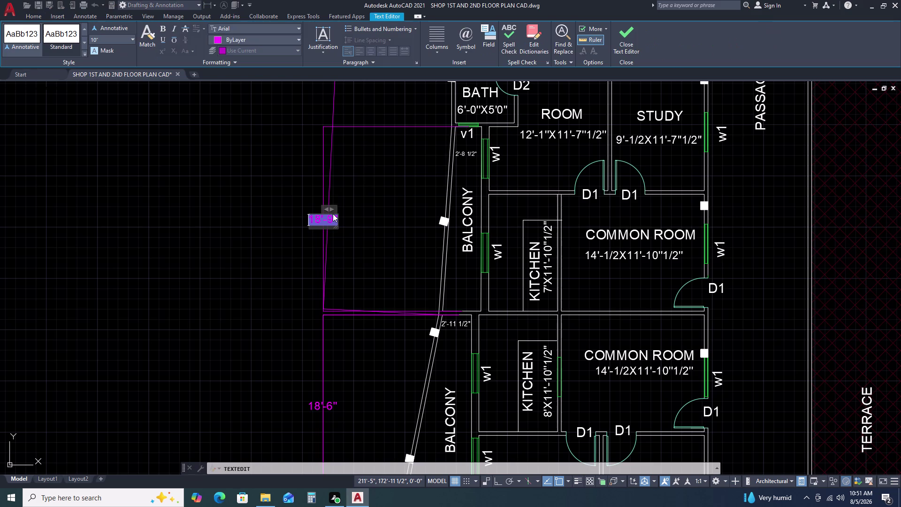
Replace the dimension text with 18'-6", deleting the old 18'-9" line.
text(18)
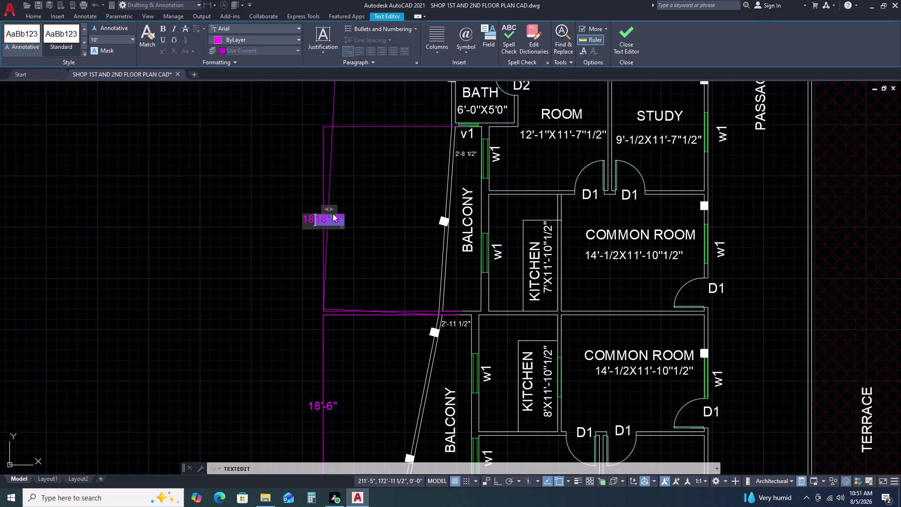
text('6)
key(Return)
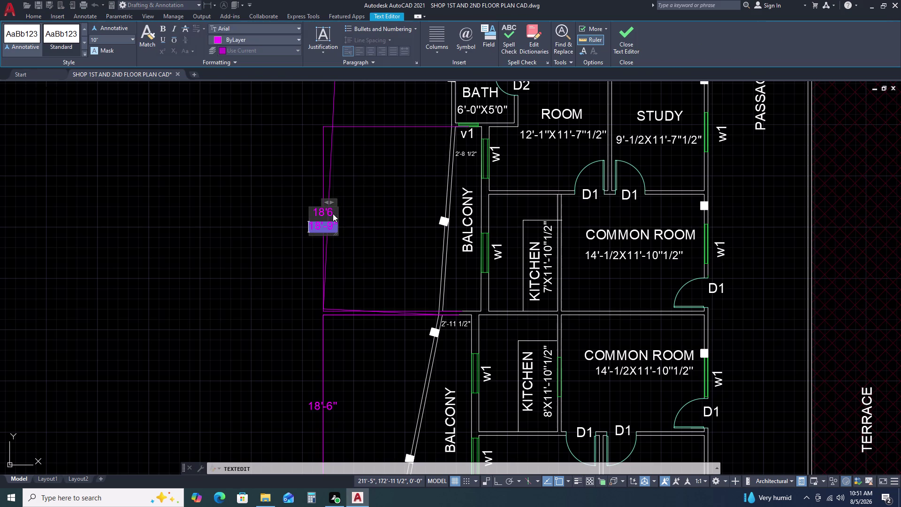
click(335, 230)
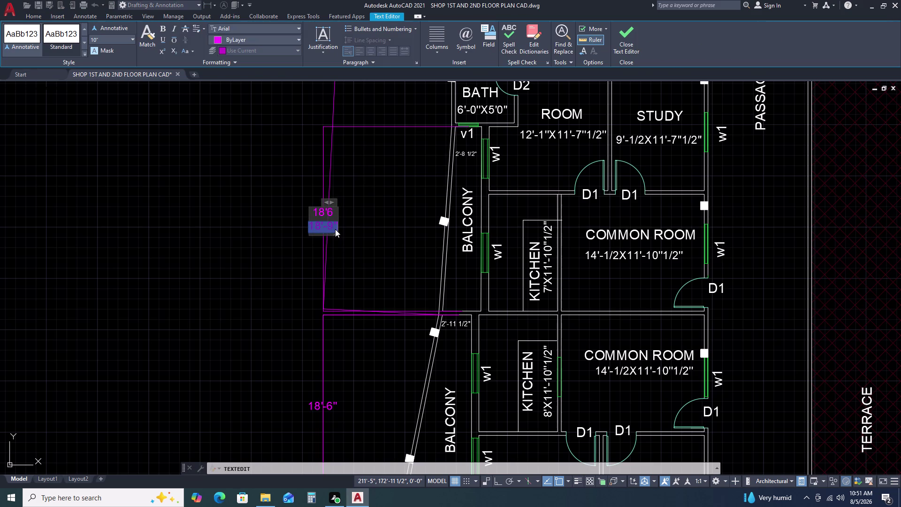
key(Delete)
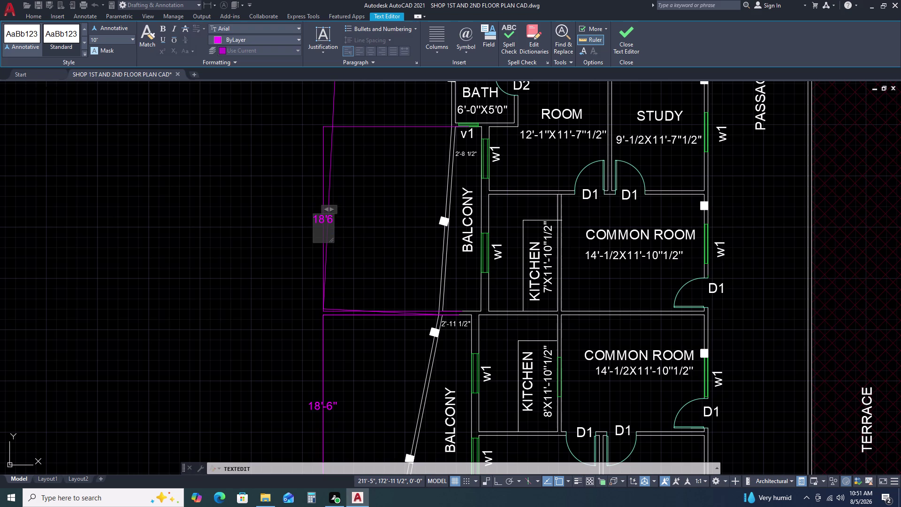
click(331, 219)
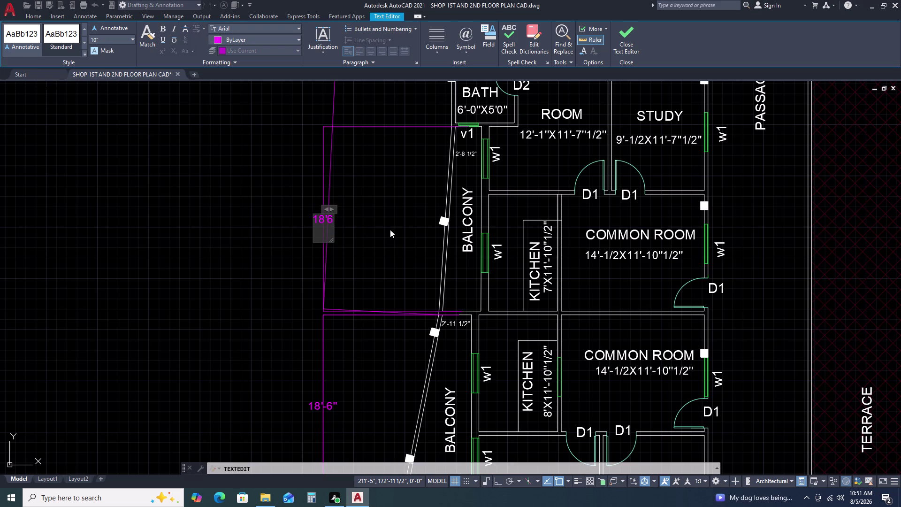
text('')
click(366, 249)
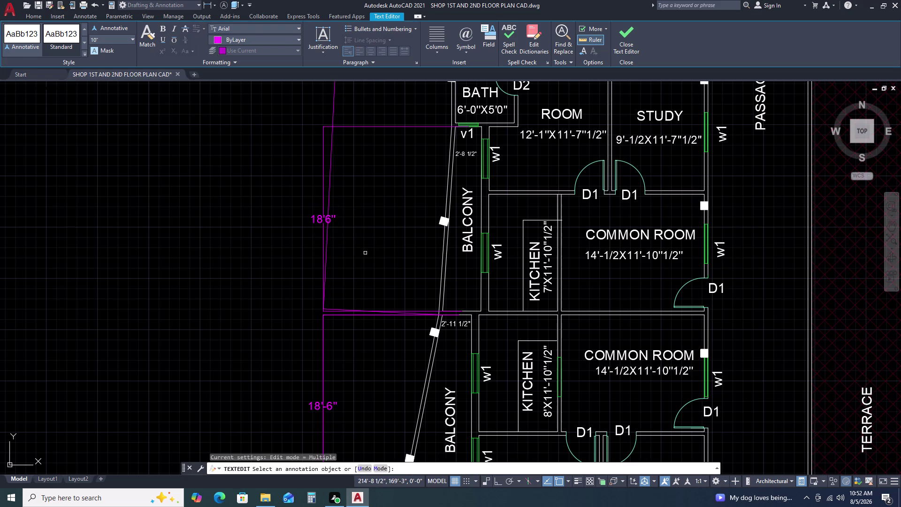
click(322, 218)
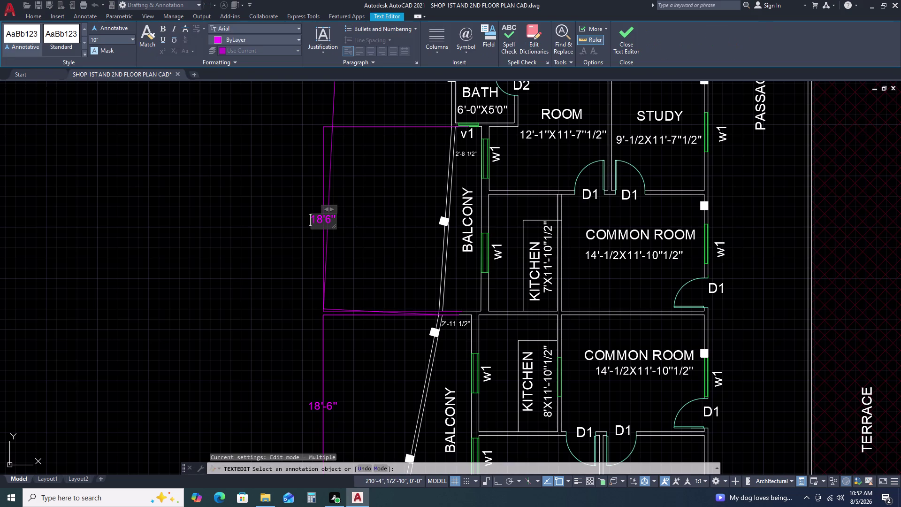
click(324, 217)
key(minus)
click(372, 253)
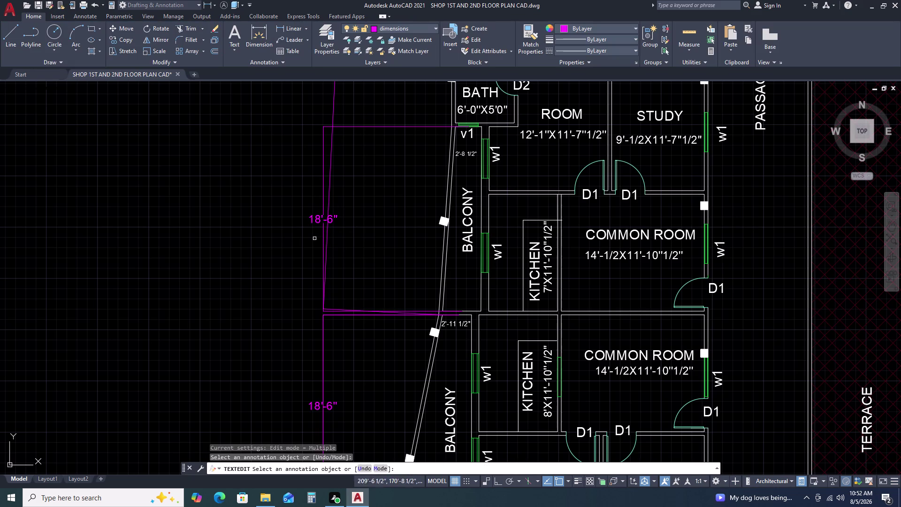
key(Escape)
Try grip-stretching the balcony dimension's text and corner, then cancel and deselect.
click(323, 201)
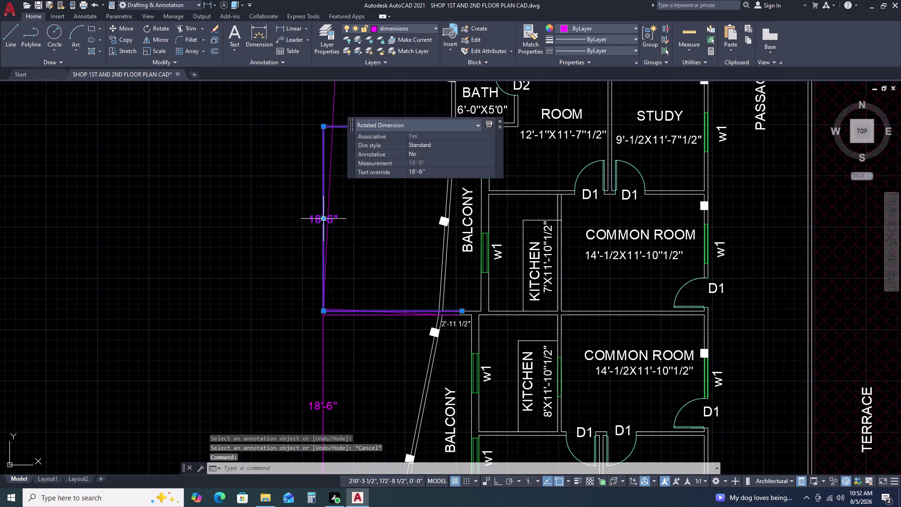
click(321, 219)
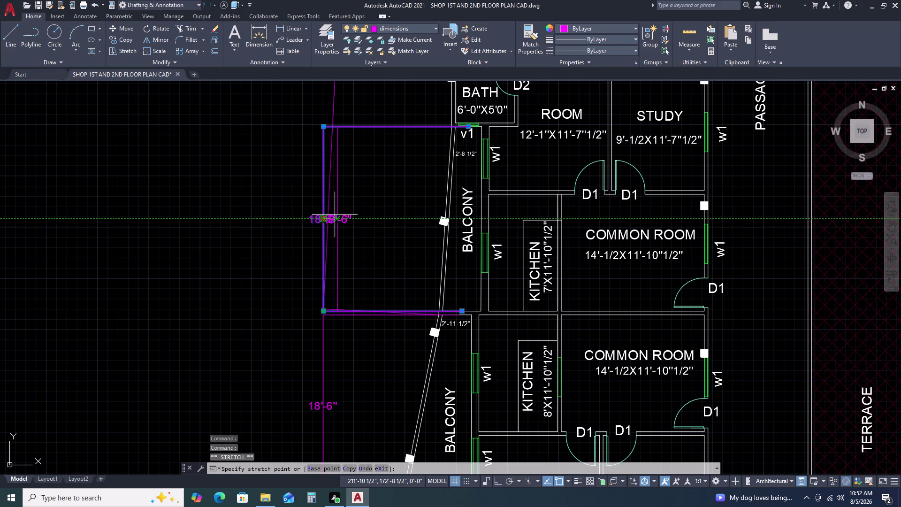
click(335, 215)
key(Escape)
click(339, 268)
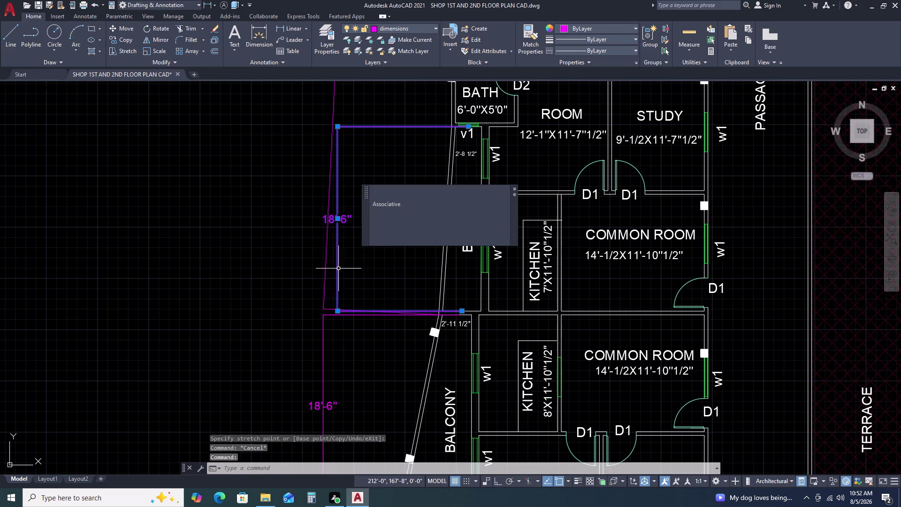
click(338, 312)
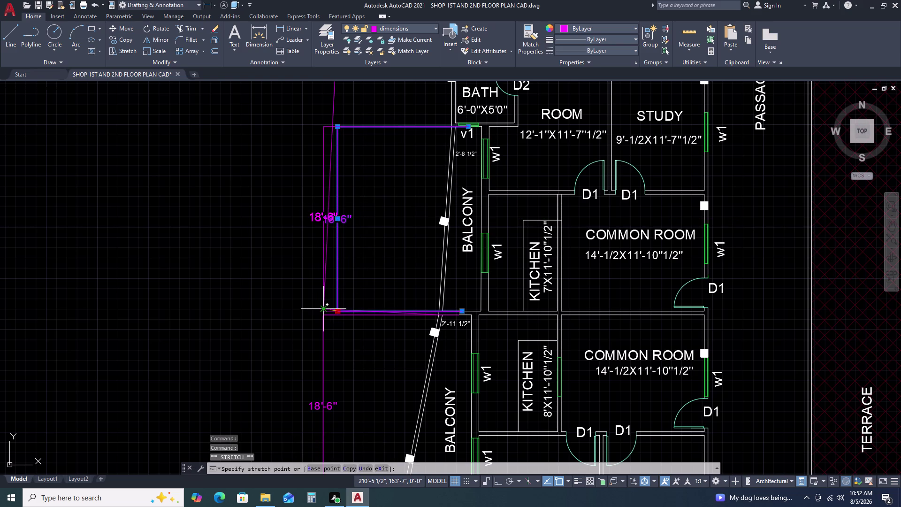
double_click(324, 309)
key(Escape)
key(Escape)
key(Escape)
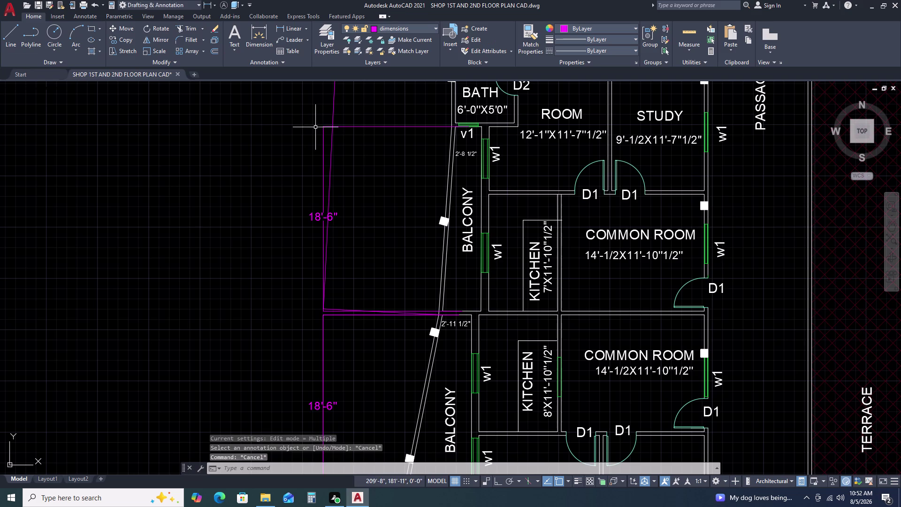
double_click(321, 128)
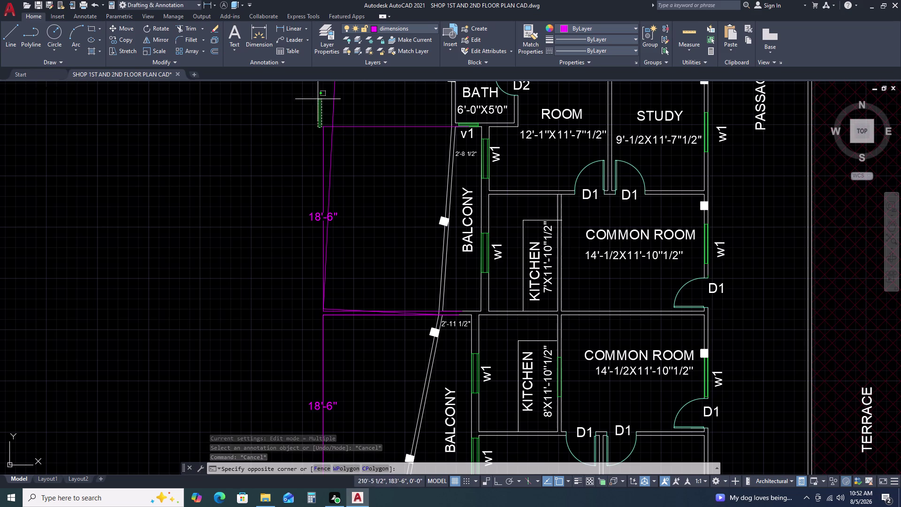
key(Escape)
Draw a linear dimension from the balcony top with length 18'6, placed beside the balcony.
double_click(302, 32)
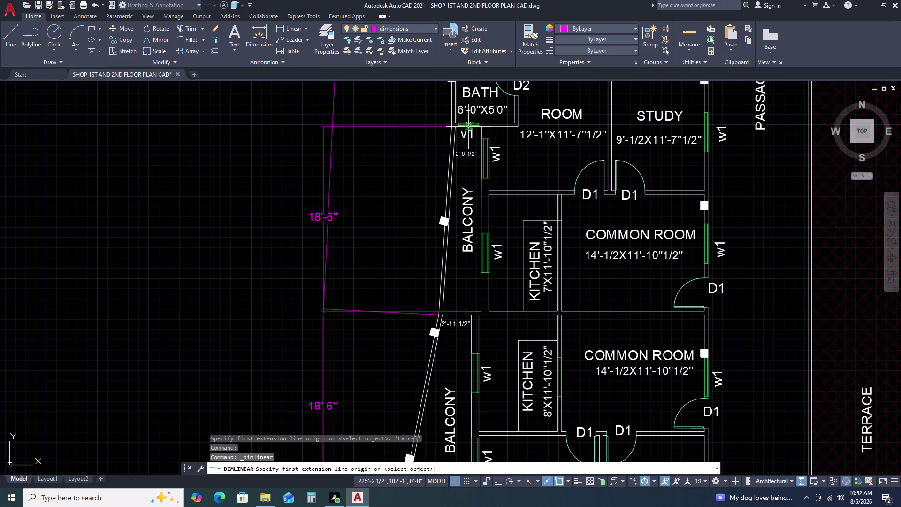
double_click(466, 126)
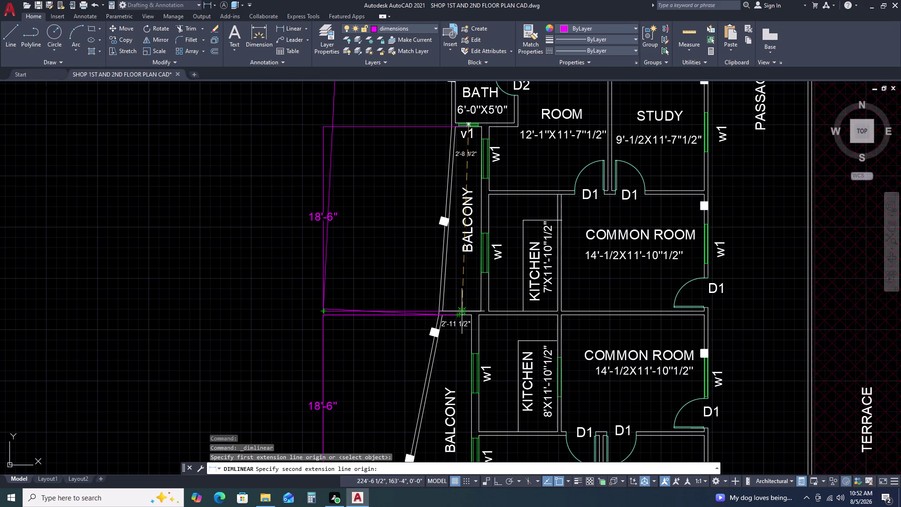
key(1)
key(8)
text(')
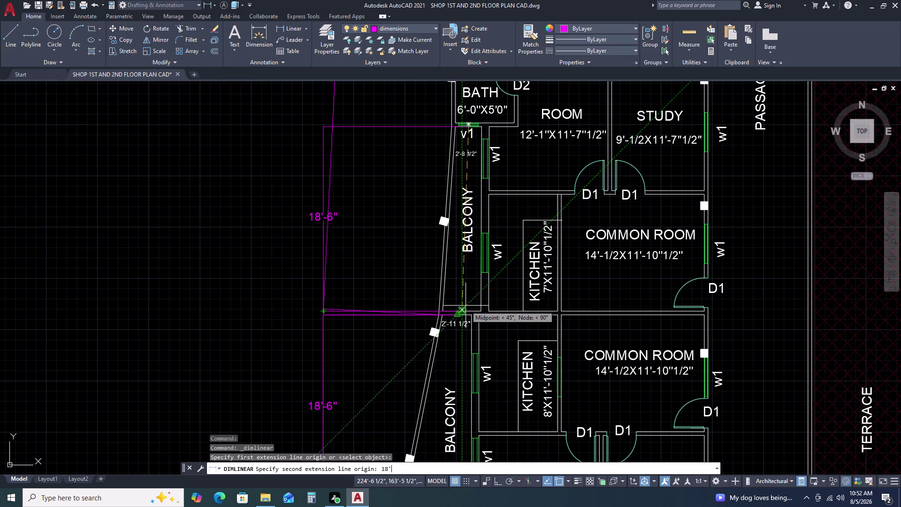
text(6)
key(Return)
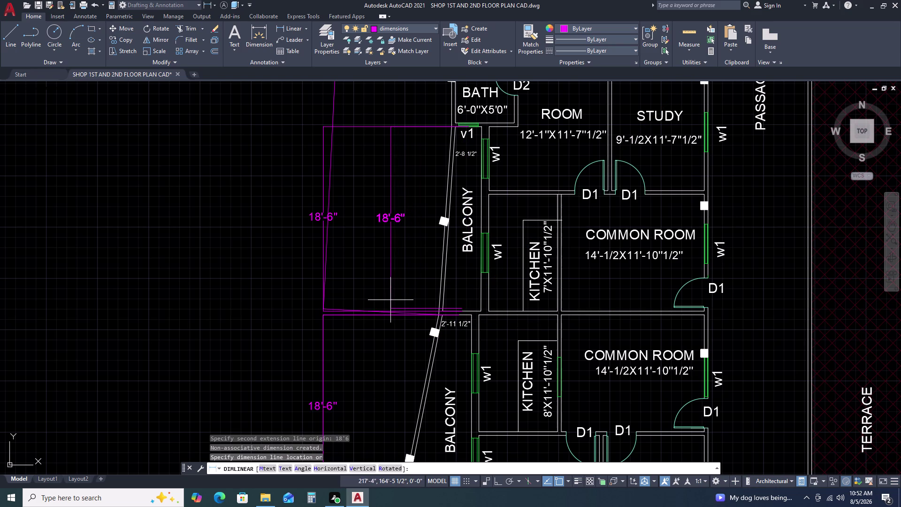
double_click(384, 300)
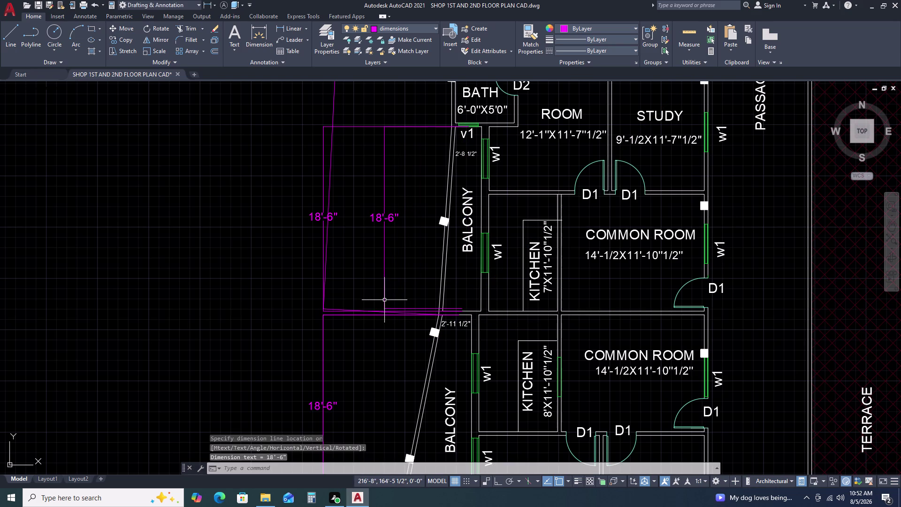
Open the new 18'-6" dimension's text in the editor, then exit it.
scroll(up, 3)
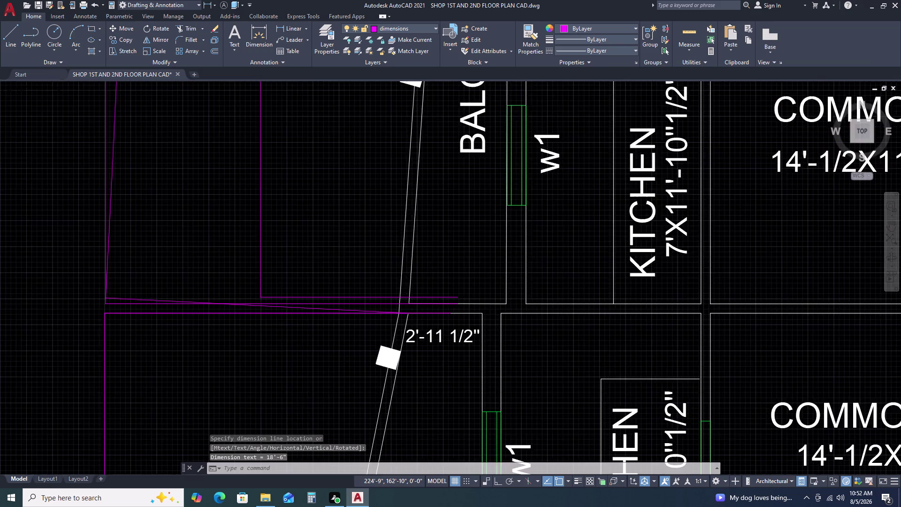
scroll(up, 3)
double_click(434, 296)
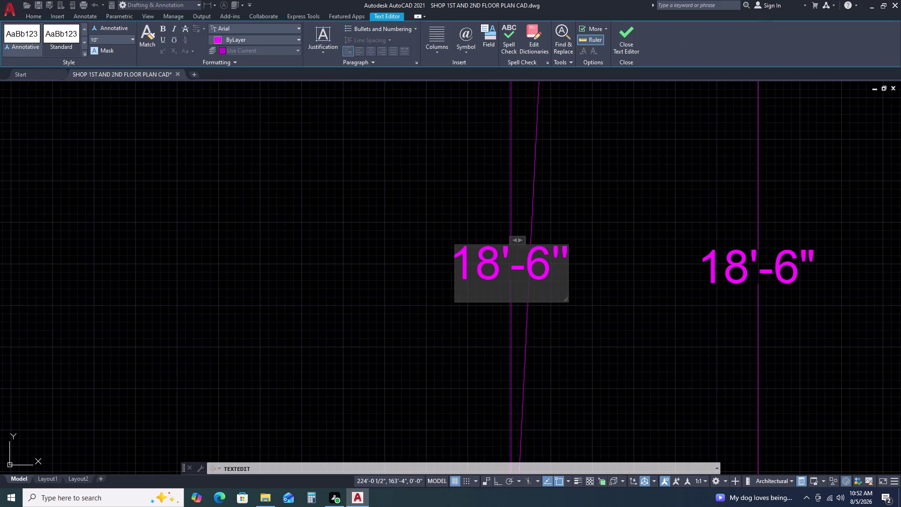
scroll(down, 3)
key(Escape)
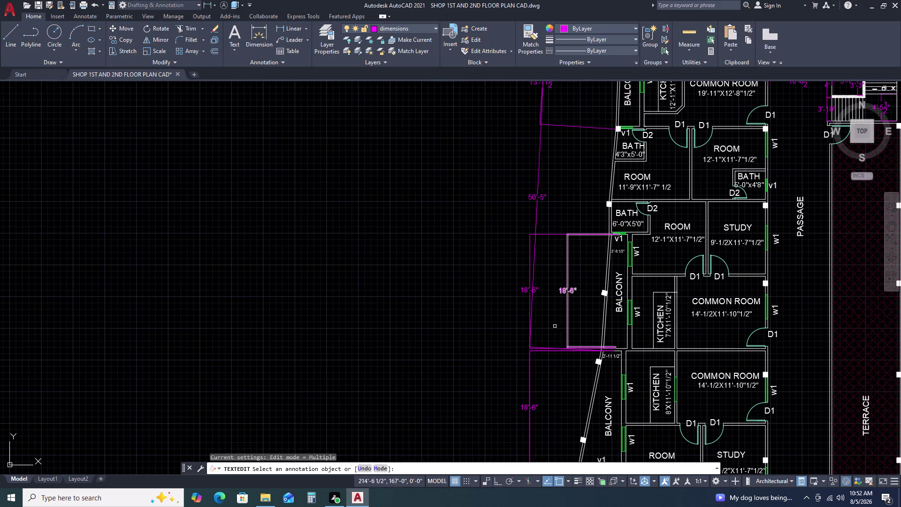
Delete the overridden duplicate 18'-6" dimension.
key(Escape)
click(530, 254)
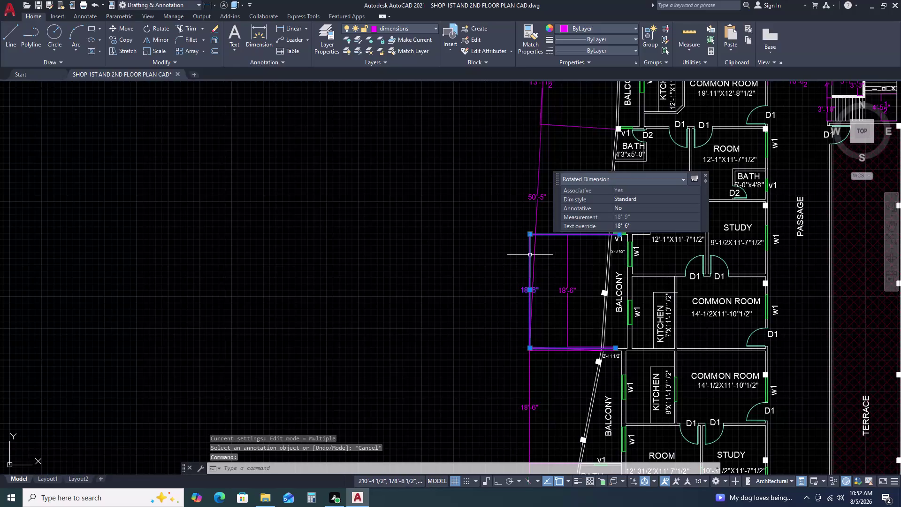
key(Delete)
Try grip-stretching the ends of the remaining 18'-6" dimension, cancelling each attempt.
click(568, 319)
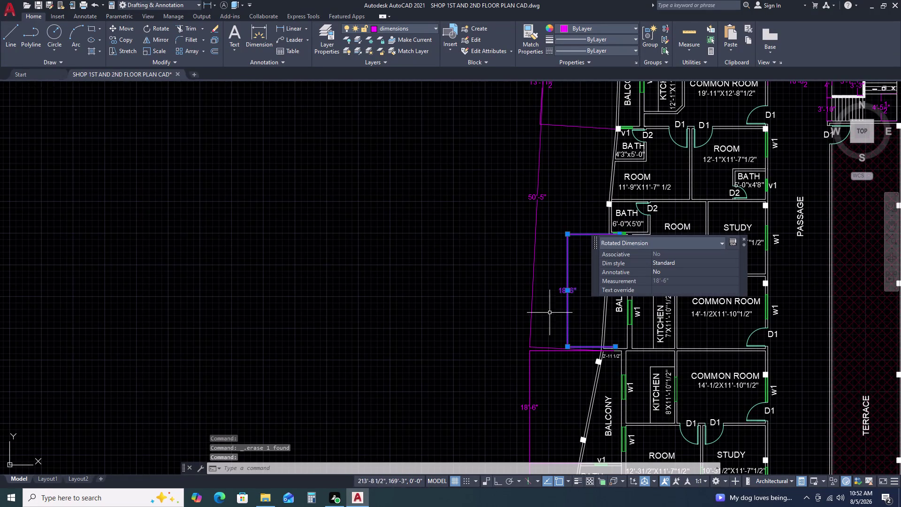
click(618, 346)
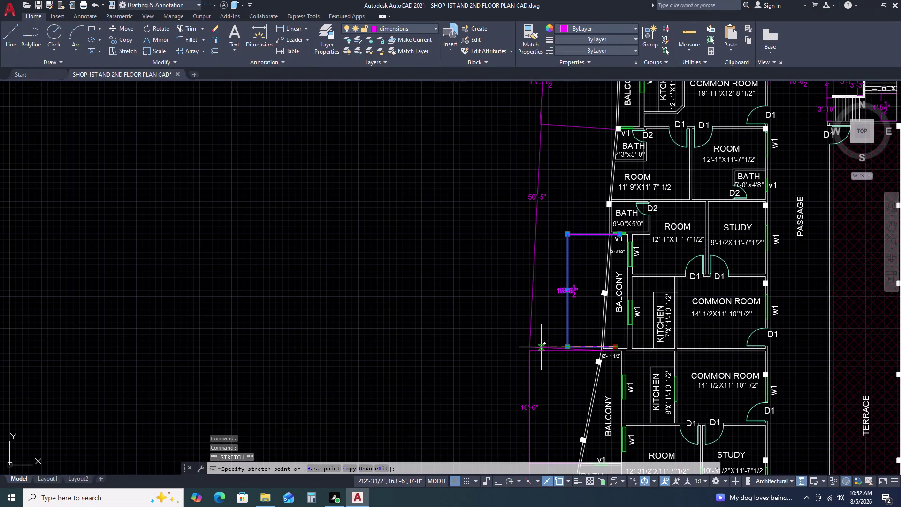
click(565, 348)
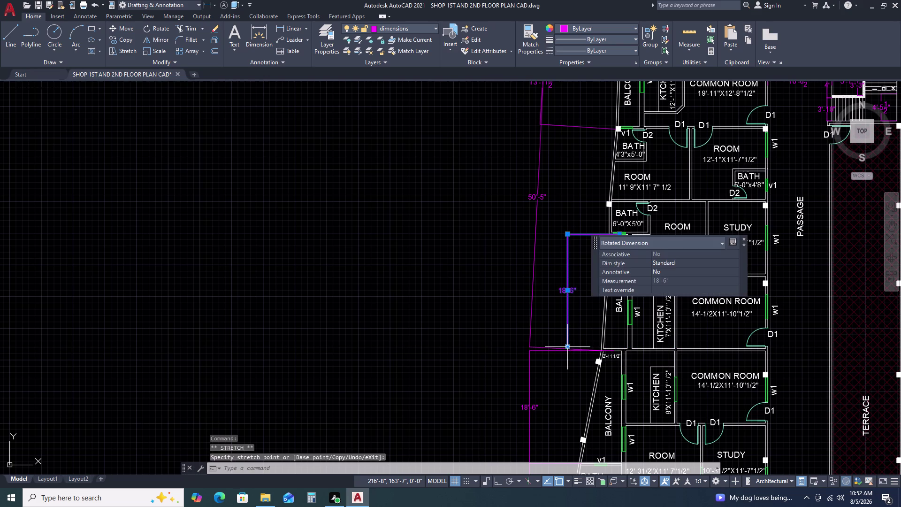
key(Escape)
click(583, 227)
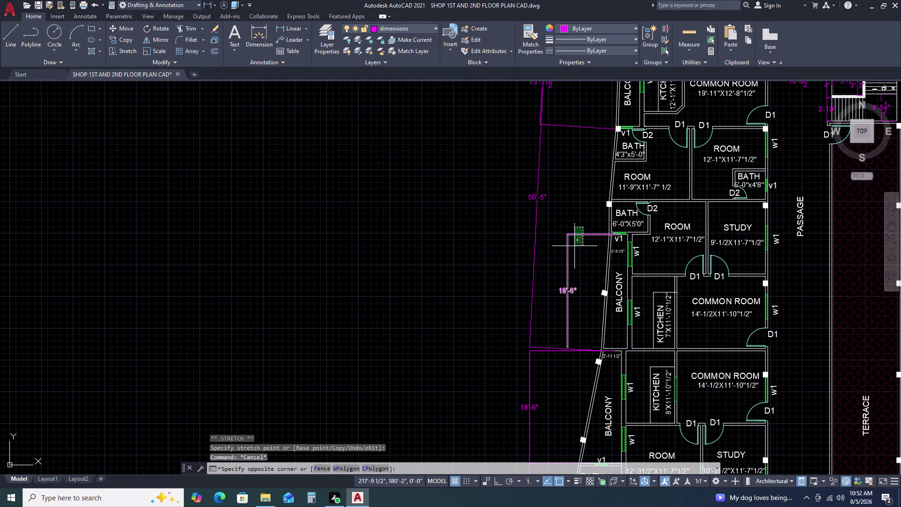
click(574, 246)
drag(621, 233, 616, 232)
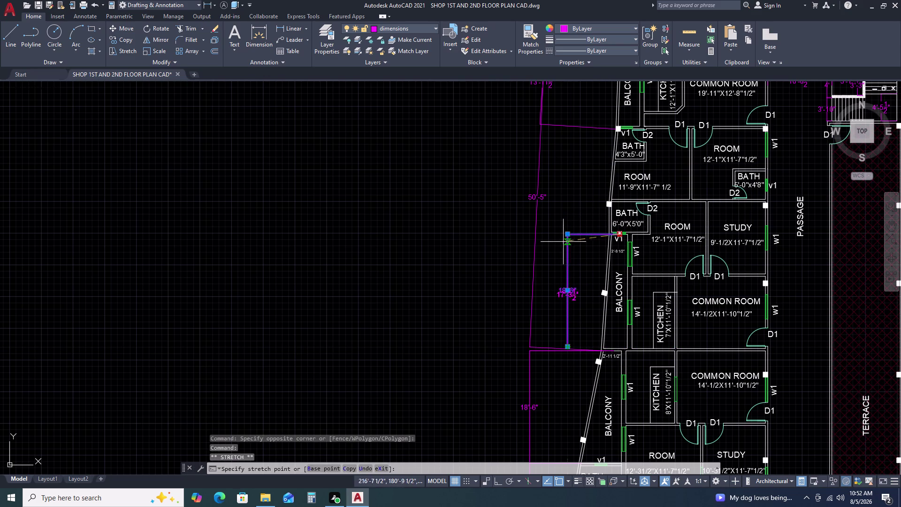
click(570, 235)
key(Escape)
scroll(down, 3)
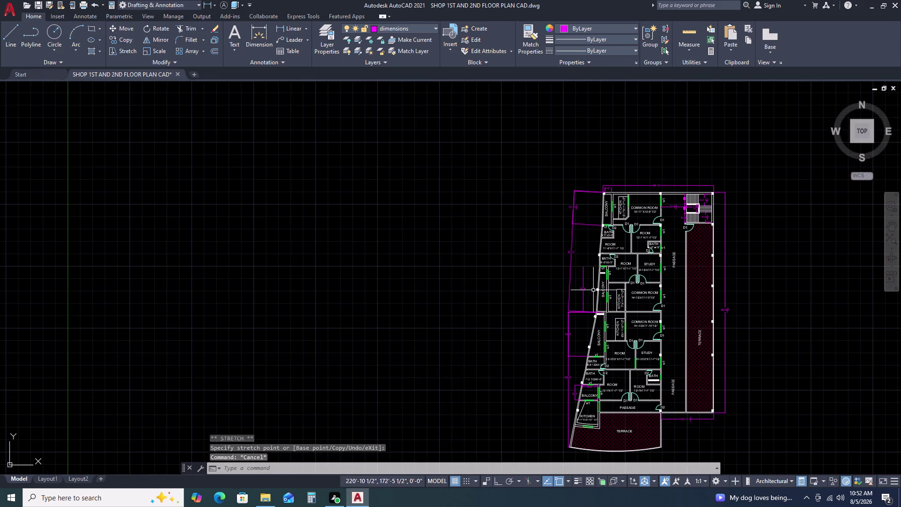
scroll(up, 3)
Move the remaining 18'-6" dimension left onto the plan's outer boundary line.
click(593, 299)
click(572, 310)
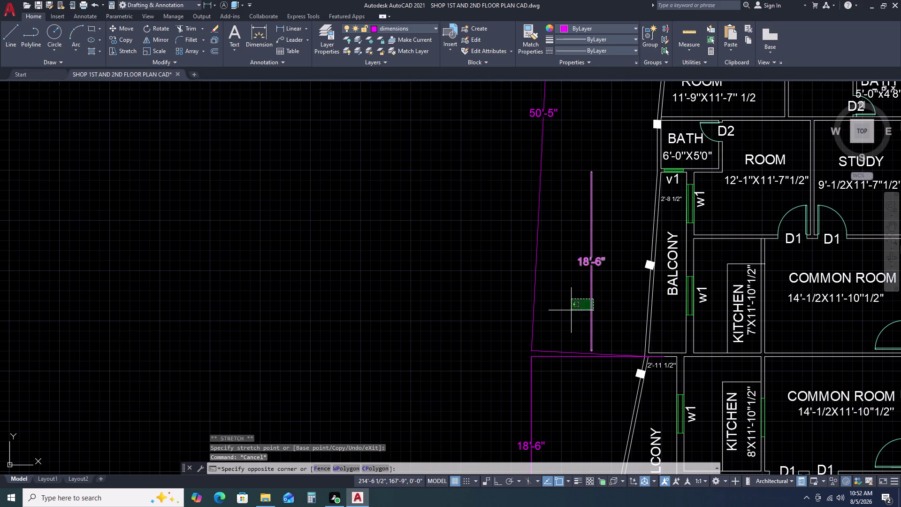
key(m)
key(space)
click(592, 351)
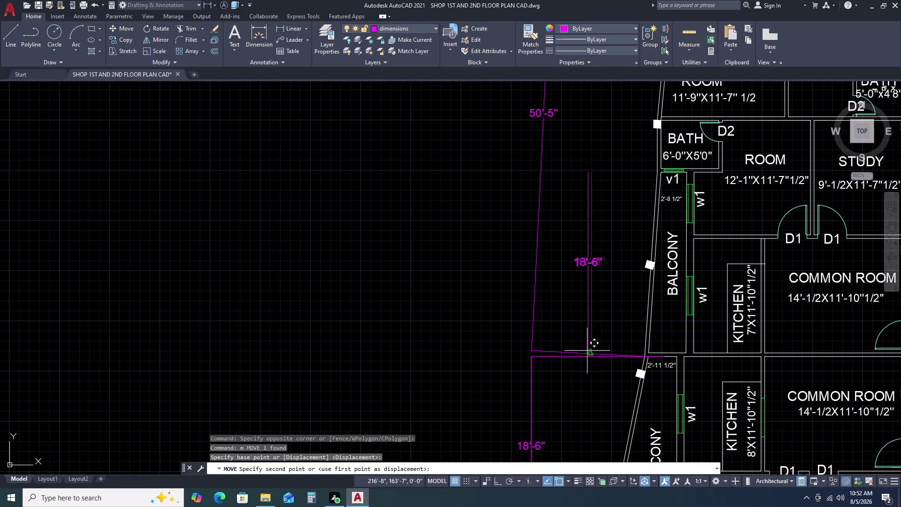
click(532, 347)
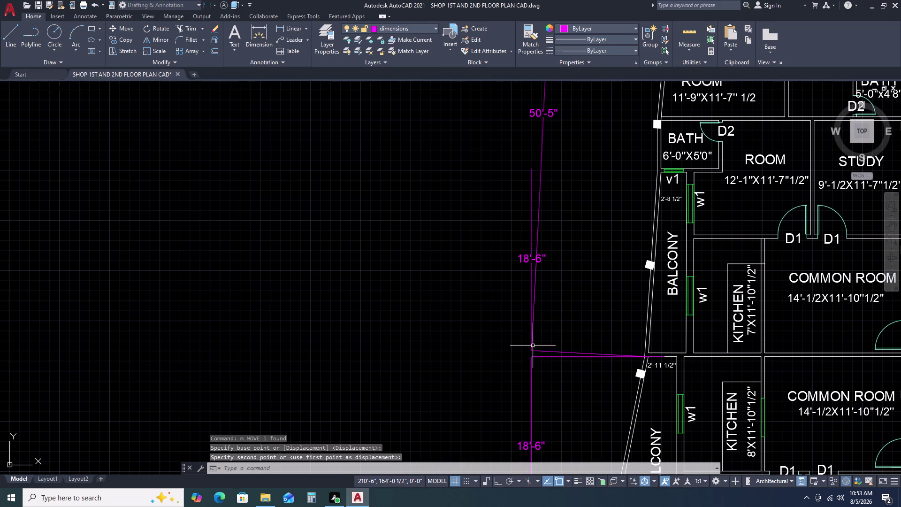
Select the moved 18'-6" dimension and grip-stretch its top end.
click(530, 176)
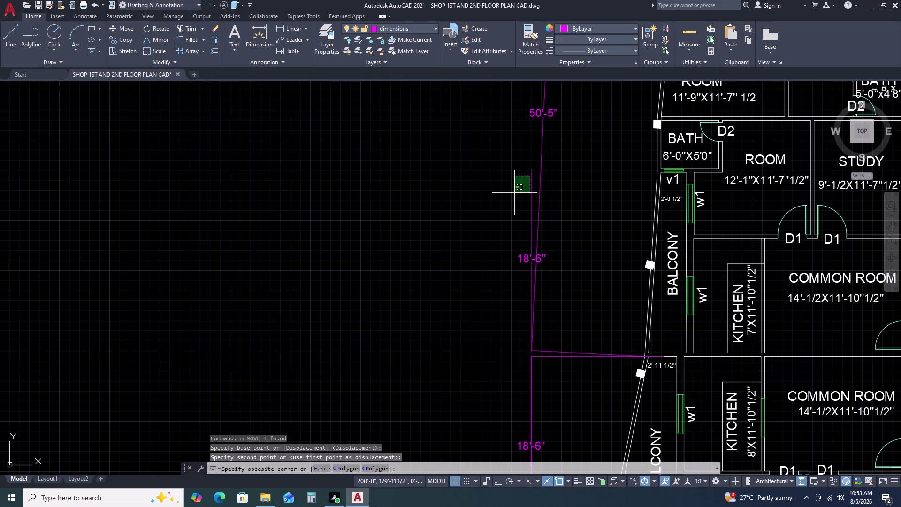
click(514, 193)
click(533, 175)
scroll(up, 3)
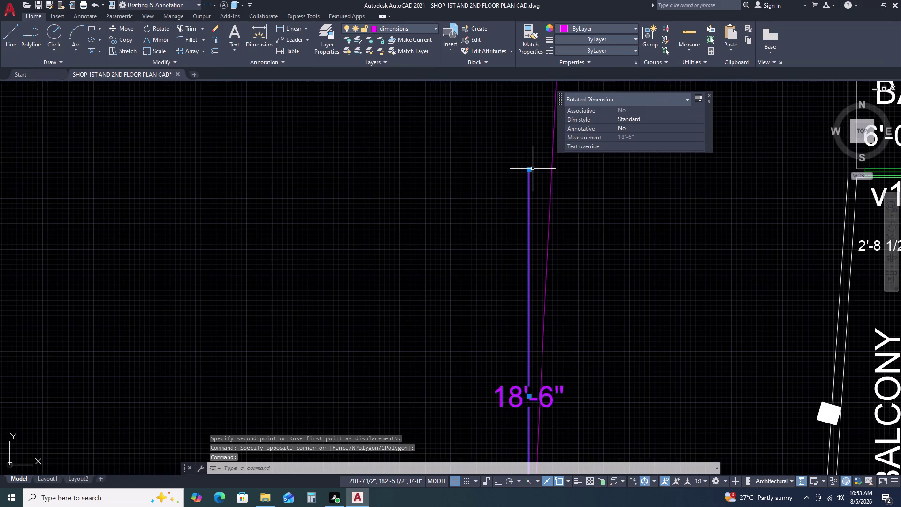
click(529, 167)
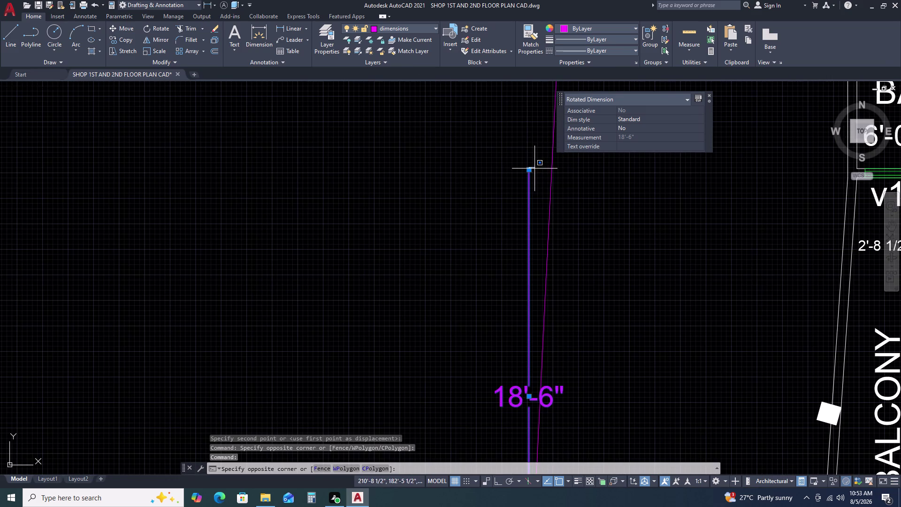
click(534, 168)
click(529, 170)
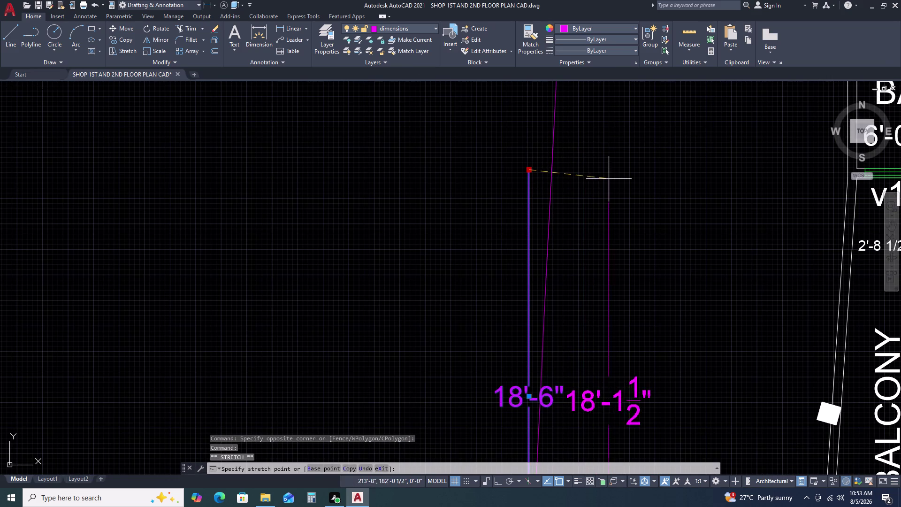
click(745, 169)
scroll(down, 3)
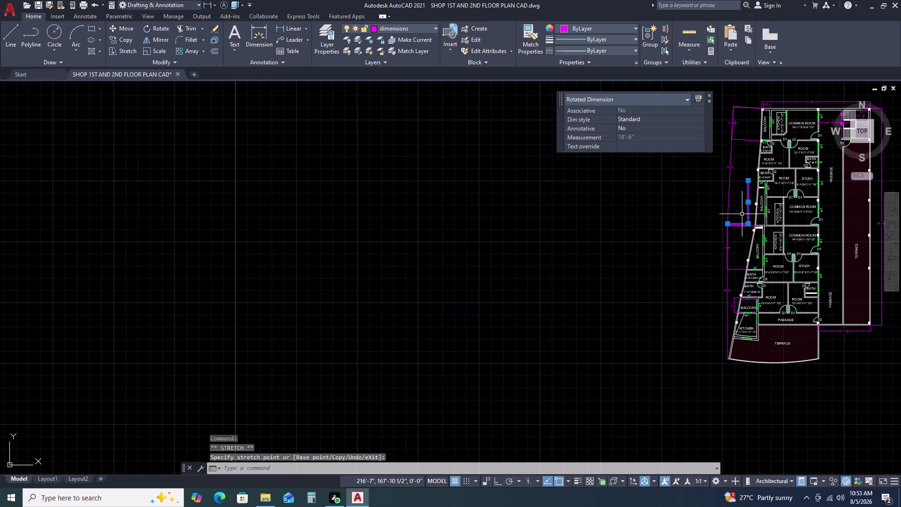
Undo the accidental stretch and bring the balcony dimensions back into view.
key(ctrl+z)
key(ctrl+z)
scroll(down, 3)
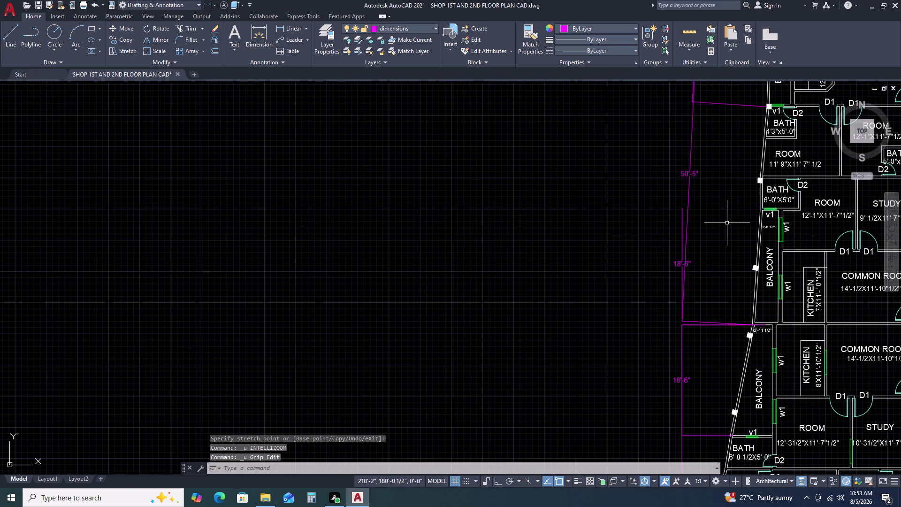
middle_drag(699, 218, 584, 239)
scroll(down, 3)
middle_drag(588, 208, 566, 214)
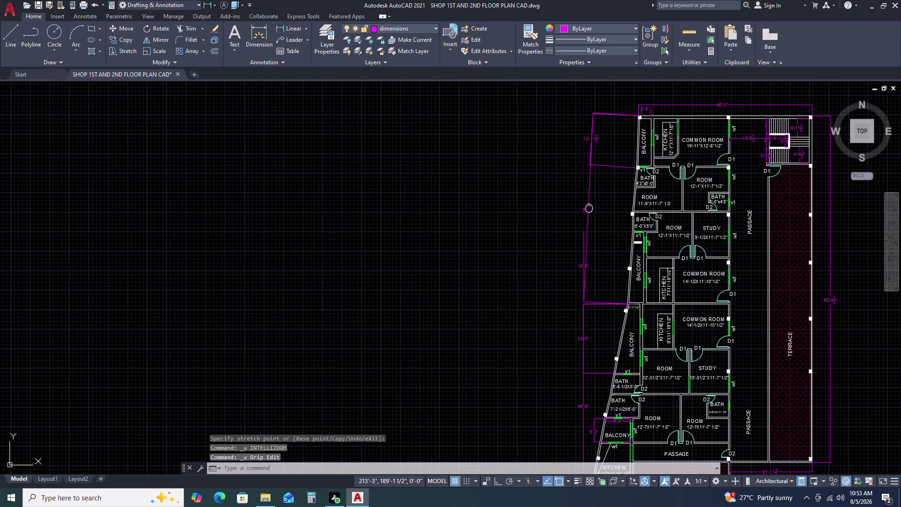
middle_drag(566, 214, 553, 216)
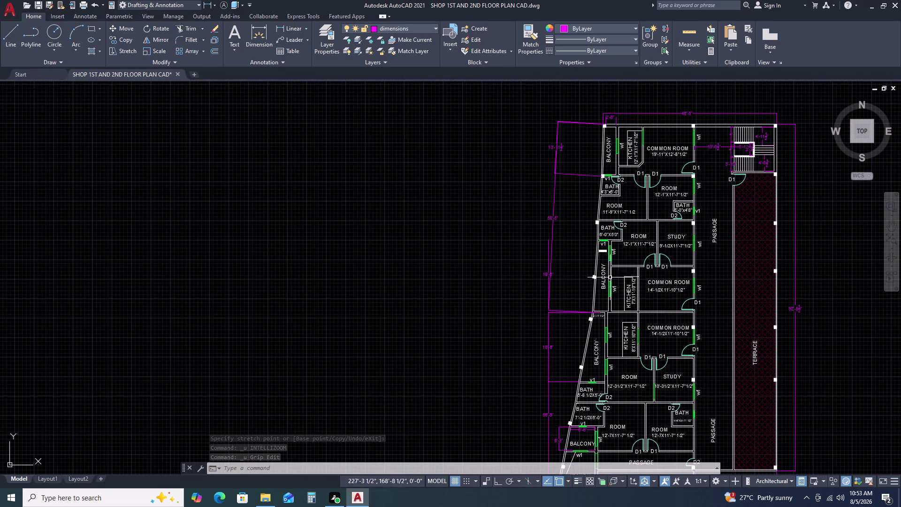
scroll(up, 3)
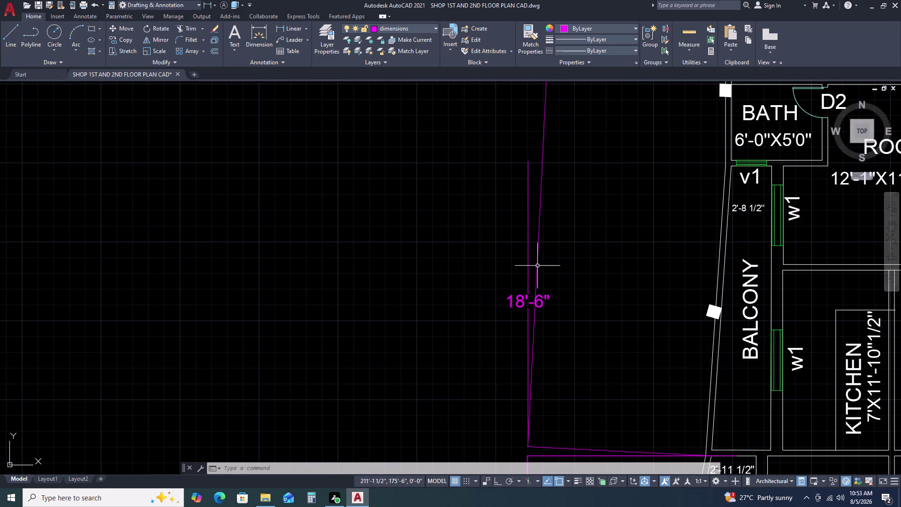
Erase the 18'-6" dimension beside the upper balcony.
click(536, 240)
click(508, 245)
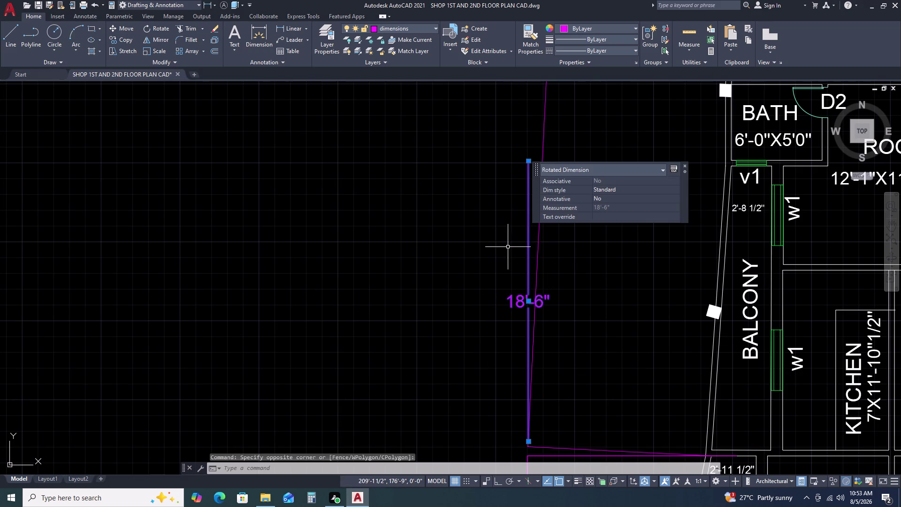
key(Delete)
click(296, 31)
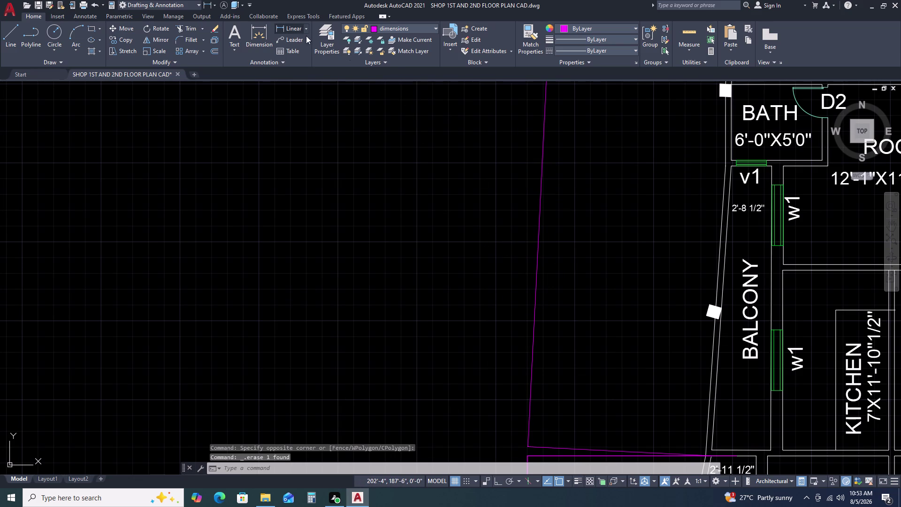
Dimension 18'-6" vertically down from window v1's top, placed beside the balcony.
click(753, 168)
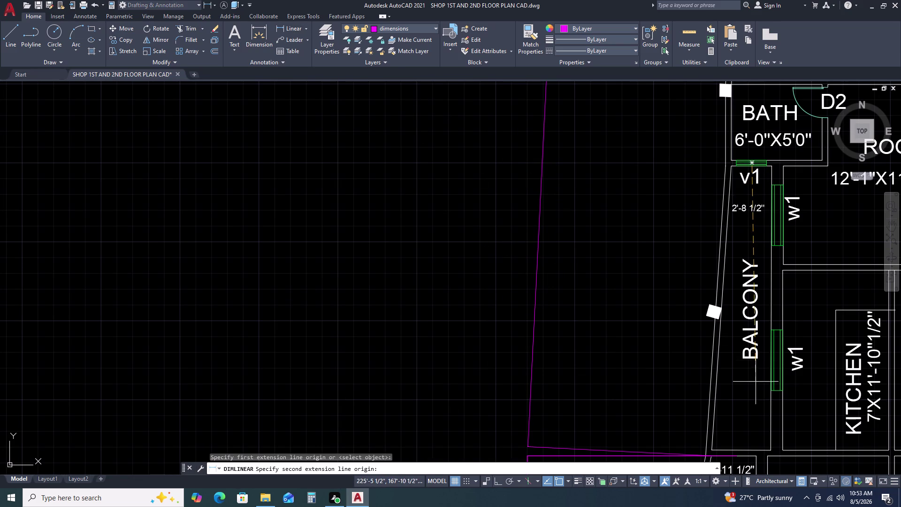
key(1)
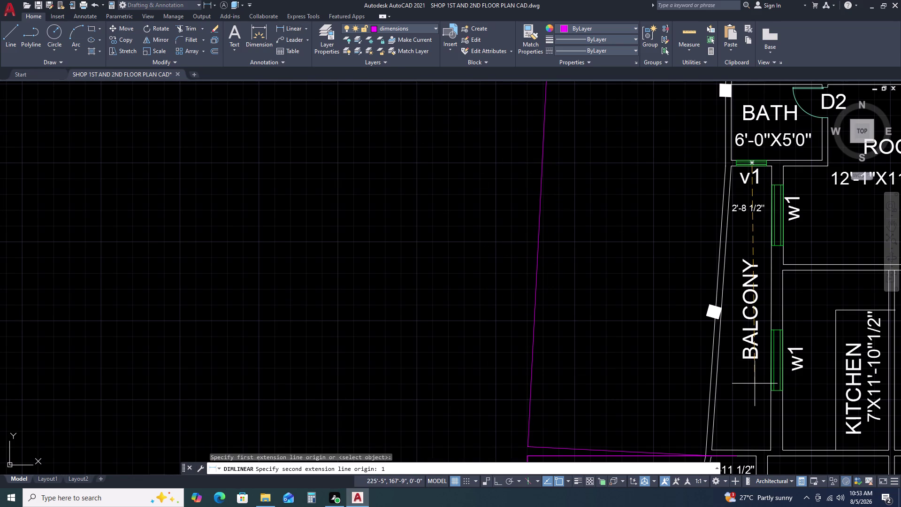
key(8)
text('6)
key(Return)
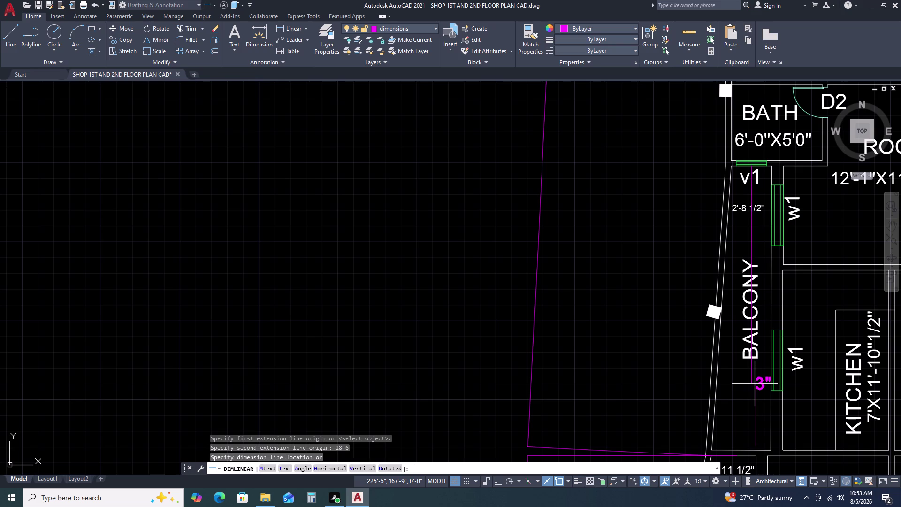
click(528, 446)
scroll(down, 3)
middle_drag(636, 398, 577, 311)
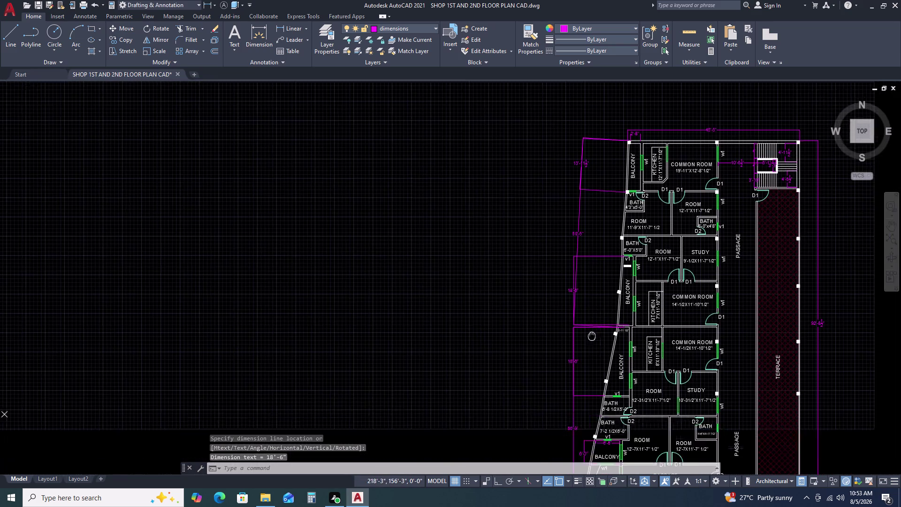
middle_drag(577, 311, 565, 289)
scroll(down, 3)
scroll(up, 3)
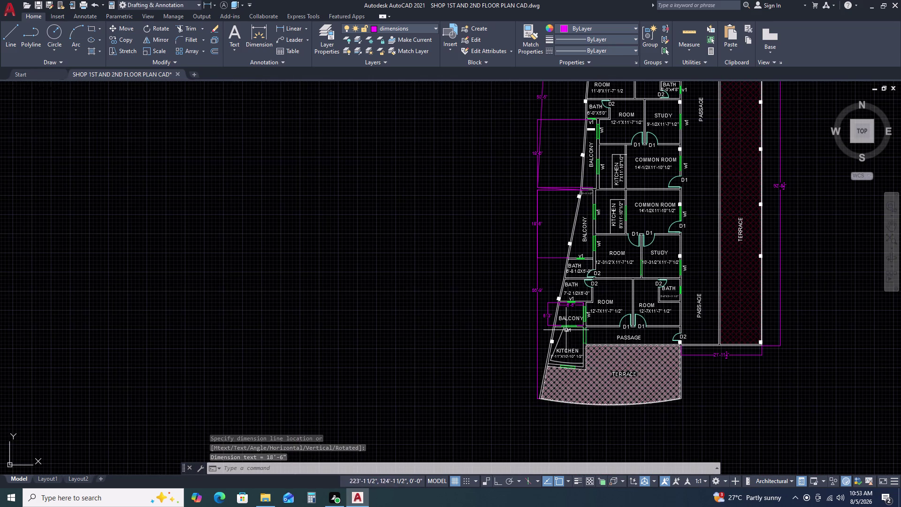
scroll(up, 3)
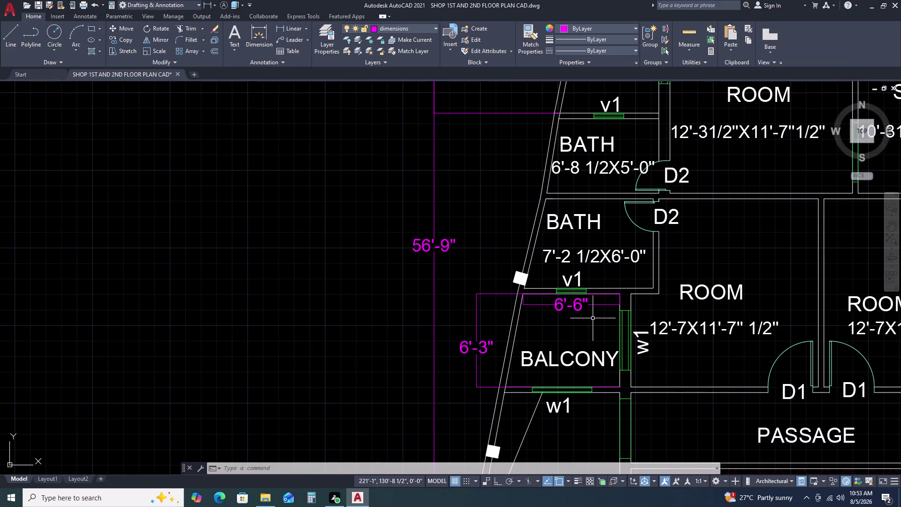
scroll(down, 3)
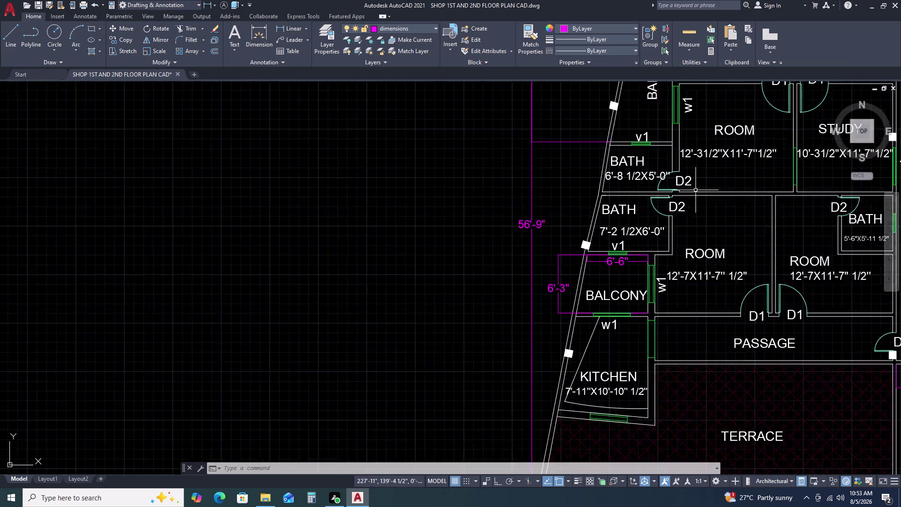
middle_drag(701, 158, 681, 217)
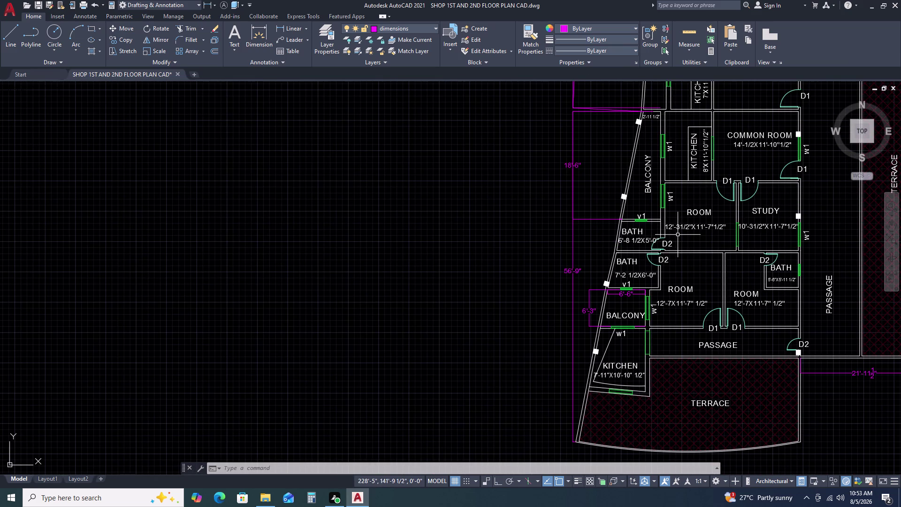
scroll(up, 3)
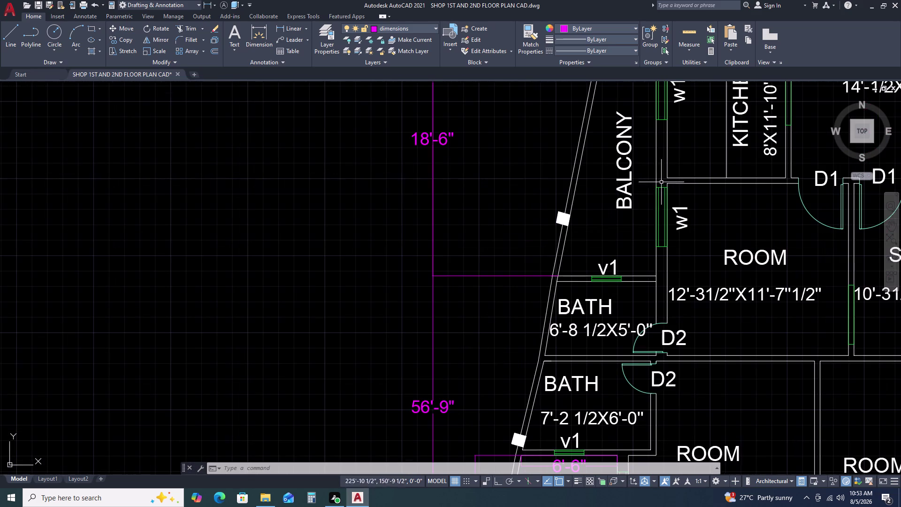
click(629, 196)
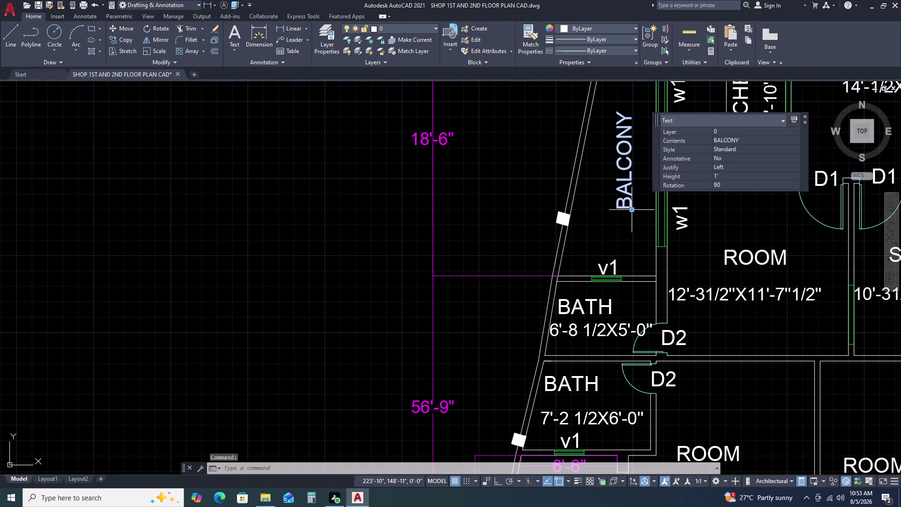
click(632, 209)
click(619, 222)
scroll(down, 3)
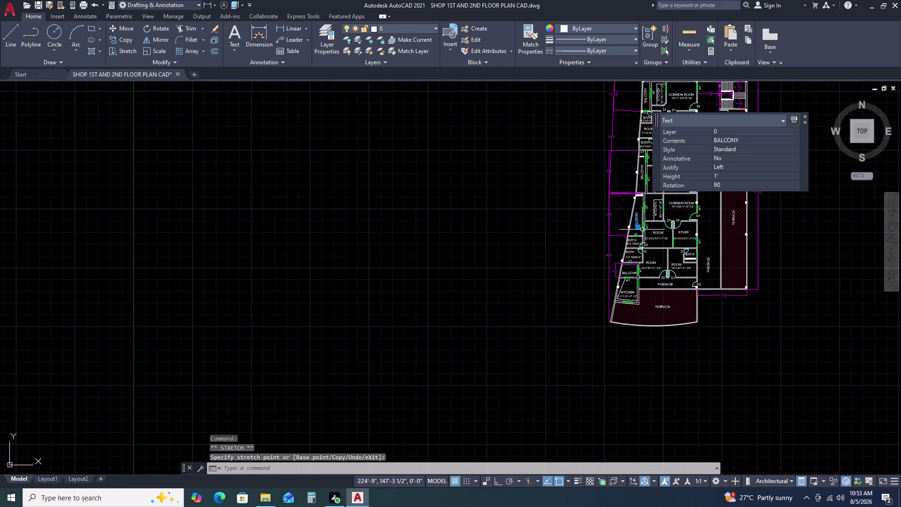
middle_click(558, 267)
middle_drag(677, 249, 536, 285)
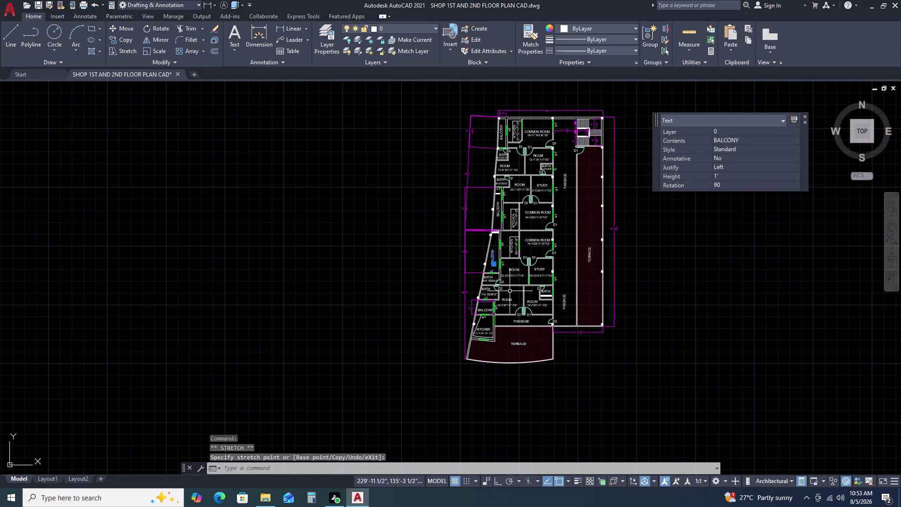
key(Escape)
scroll(up, 3)
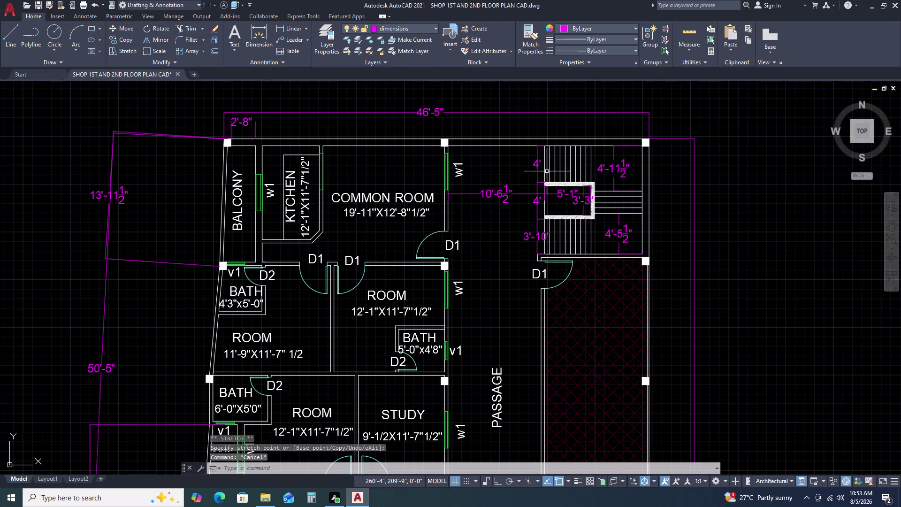
scroll(up, 3)
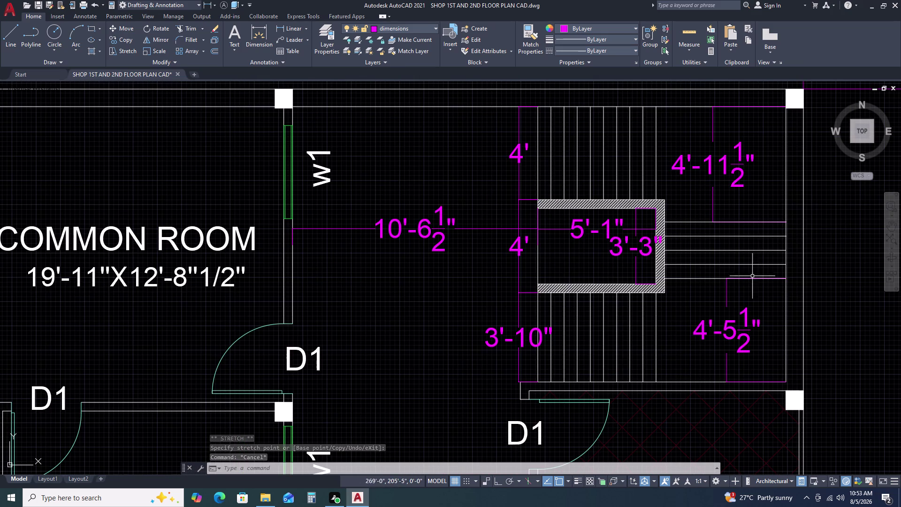
key(Escape)
scroll(down, 3)
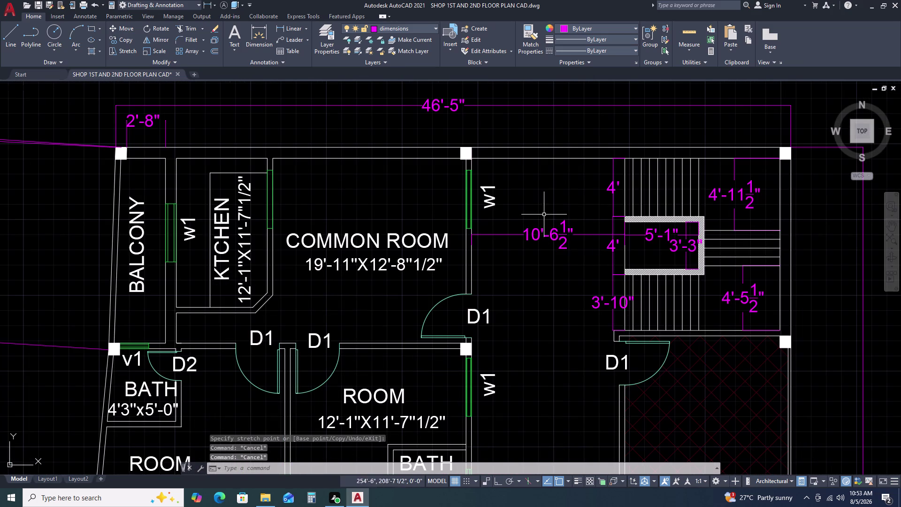
scroll(down, 3)
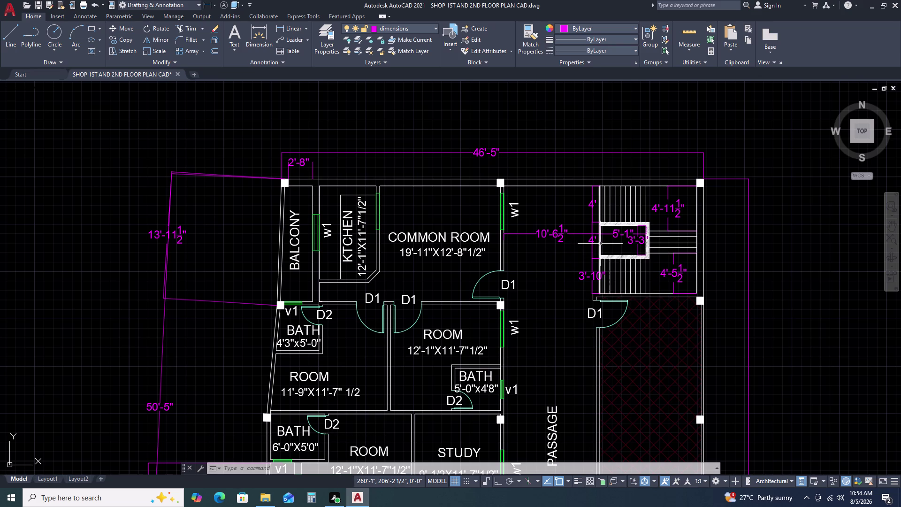
scroll(up, 3)
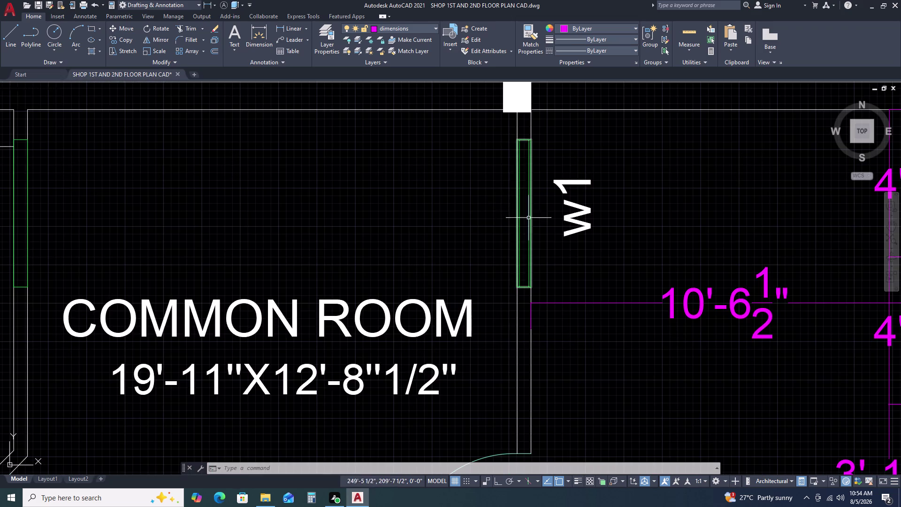
scroll(down, 3)
scroll(down, 3)
middle_drag(579, 318, 572, 271)
middle_drag(569, 252, 569, 238)
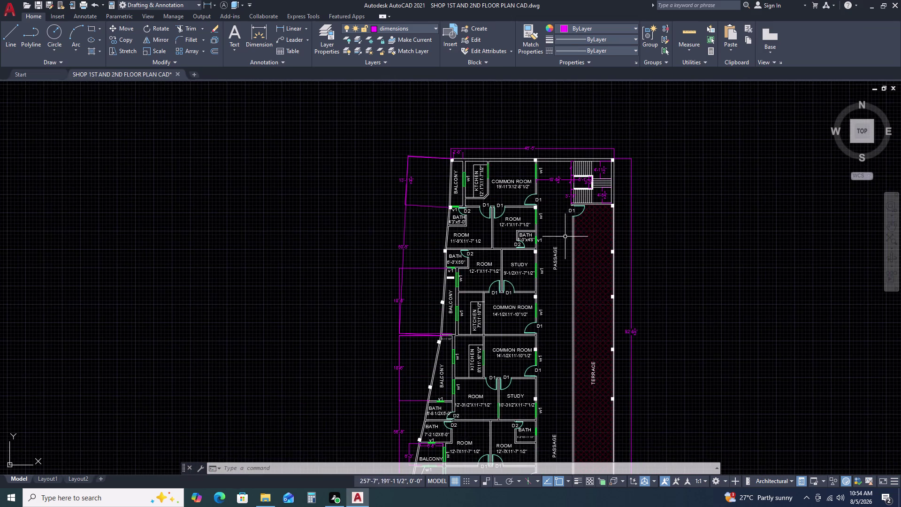
scroll(down, 3)
middle_drag(576, 404, 575, 295)
middle_drag(573, 276, 572, 271)
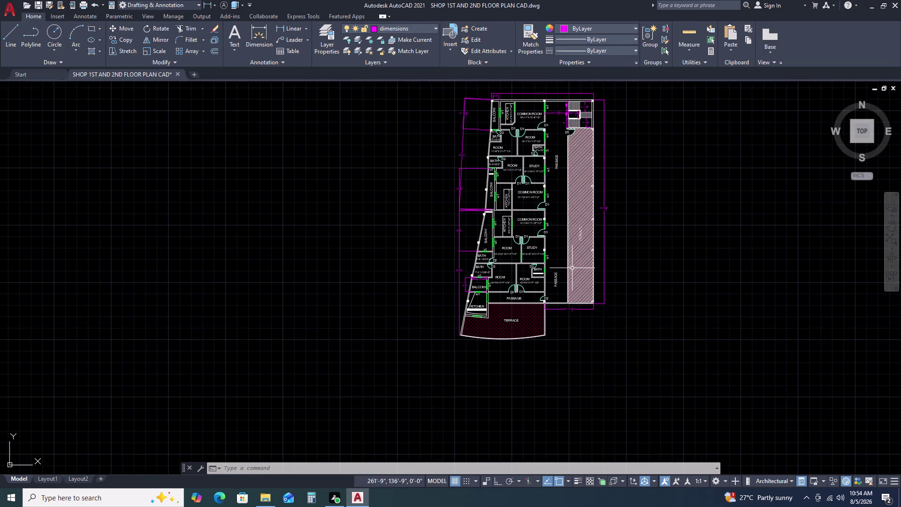
scroll(up, 3)
scroll(up, 3)
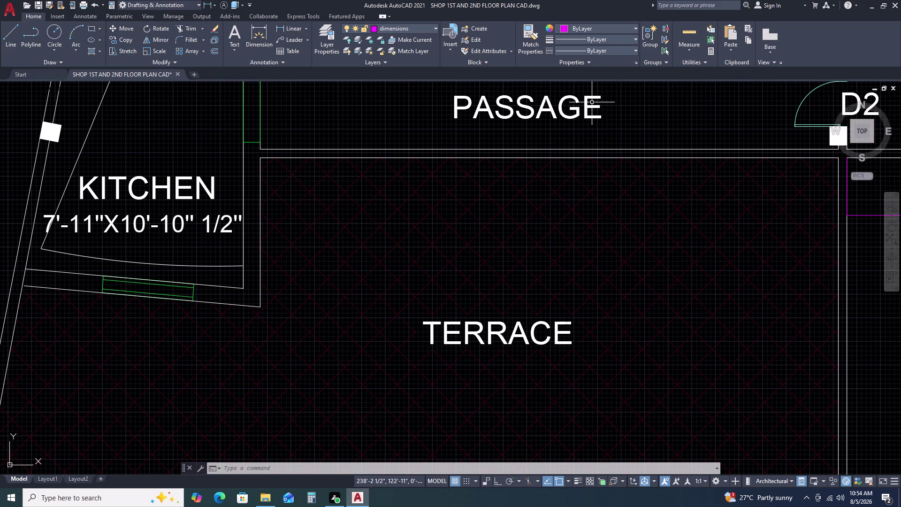
Copy the PASSAGE label to just below the terrace's curved edge.
click(592, 103)
click(530, 127)
key(c)
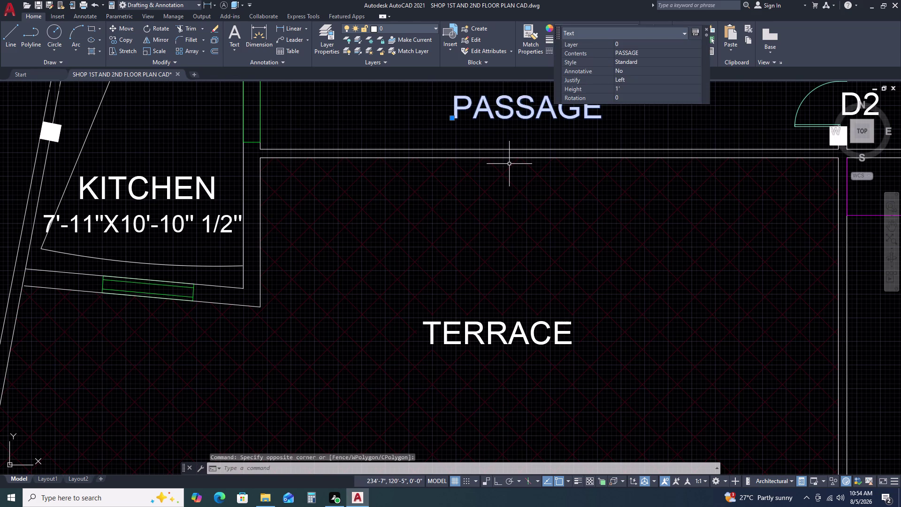
key(o)
key(space)
click(538, 120)
scroll(down, 3)
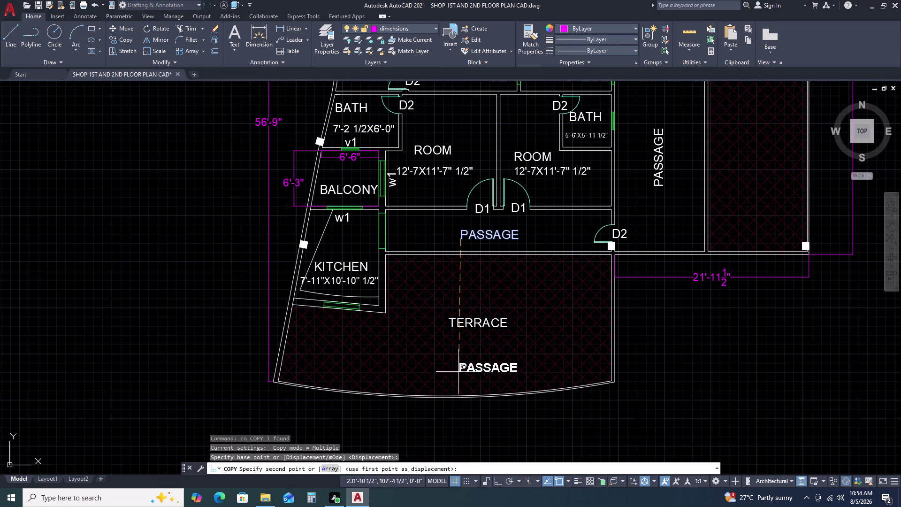
click(418, 426)
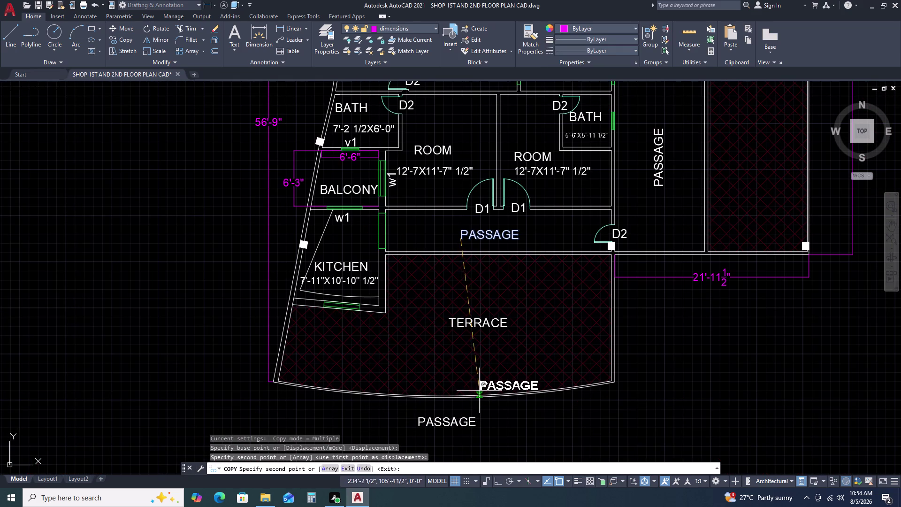
key(Escape)
Select the copied PASSAGE label below the terrace.
middle_drag(521, 398, 550, 330)
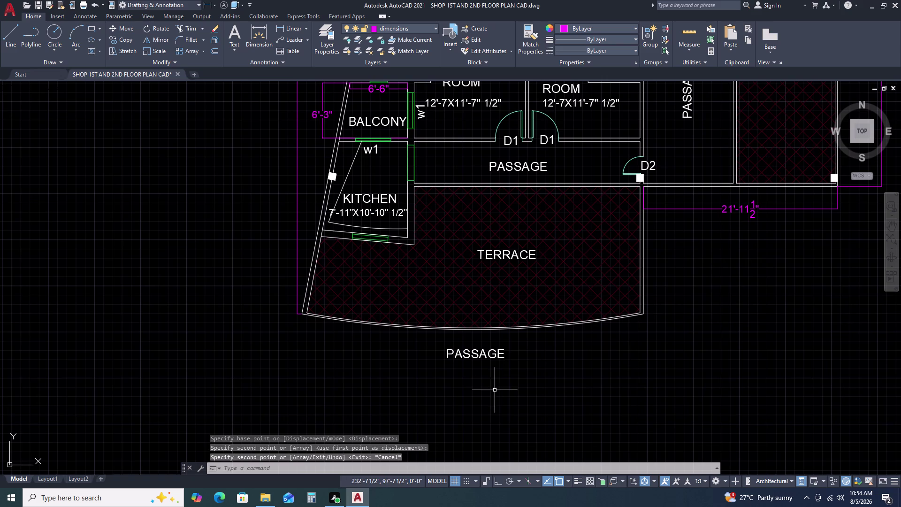
click(487, 354)
click(484, 354)
click(484, 354)
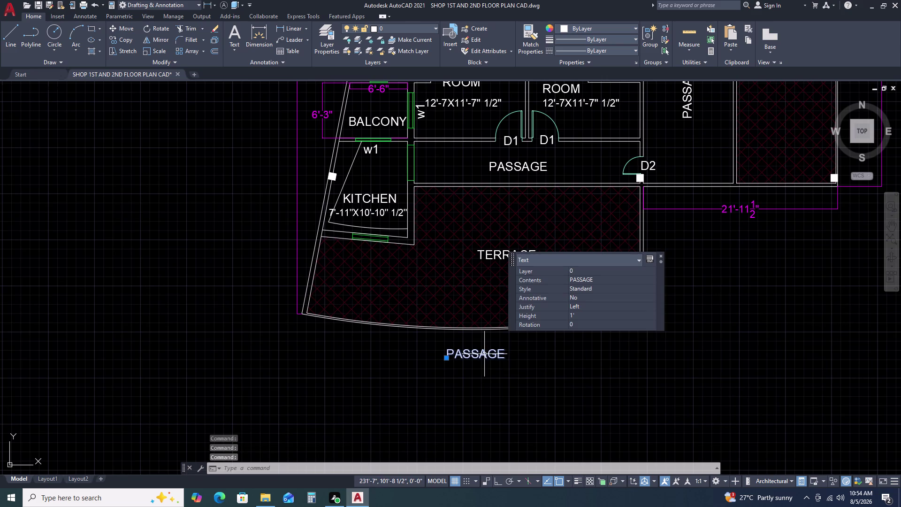
Start retyping the copied label as lowercase 'shop 1st an', then erase part of it.
double_click(484, 354)
double_click(487, 353)
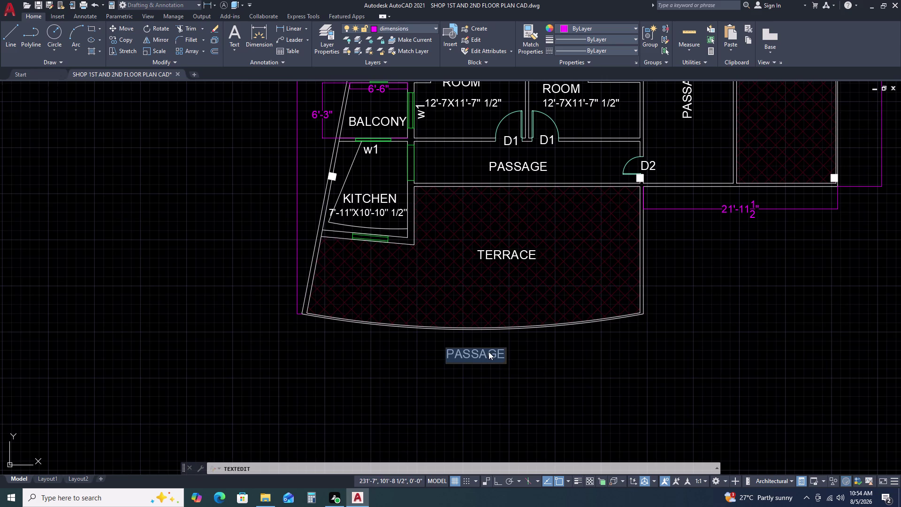
text(shop)
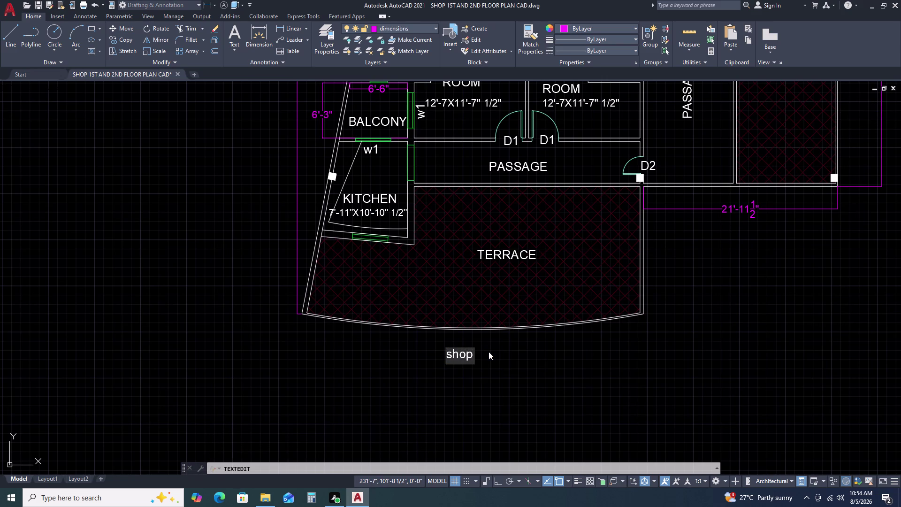
key(space)
text(1s)
text(t)
key(space)
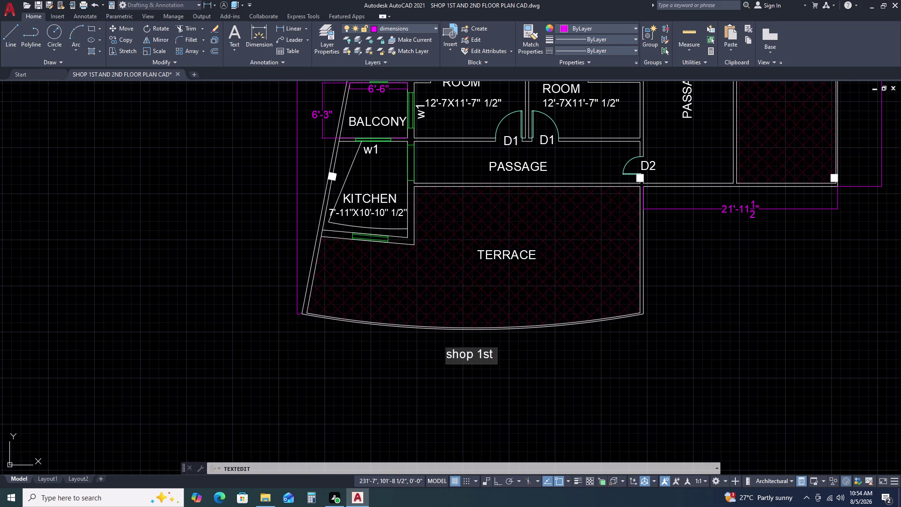
text(an)
key(BackSpace)
key(BackSpace)
key(BackSpace)
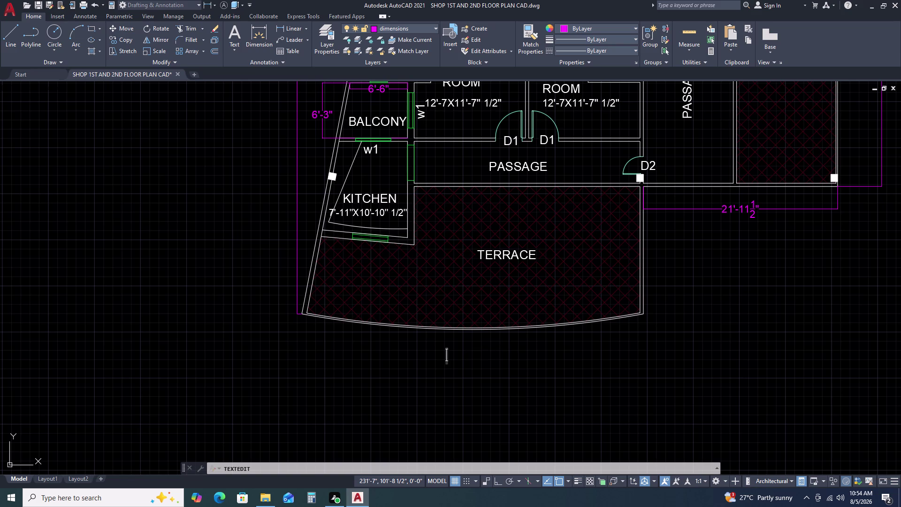
Type the title 'SHOP 1ST AND 2ND FLOOR PLAN' in capitals and finish editing.
text(SH)
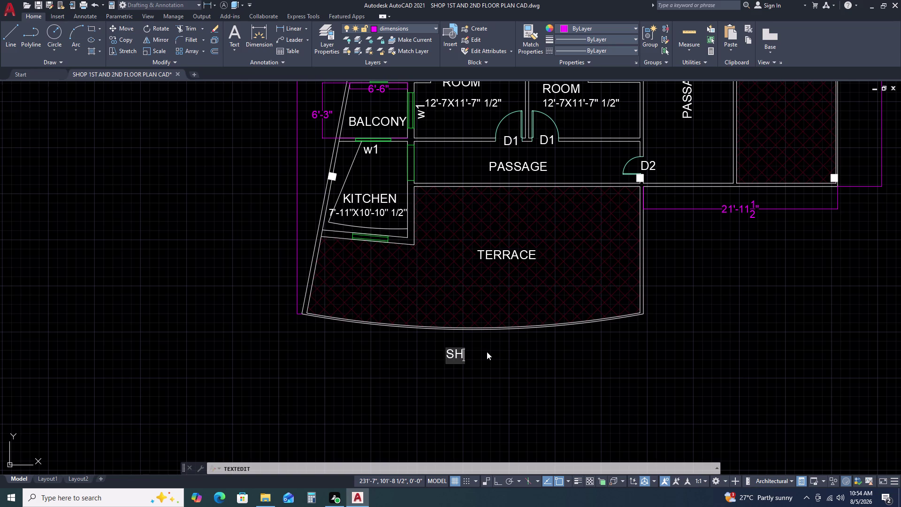
text(OP)
key(space)
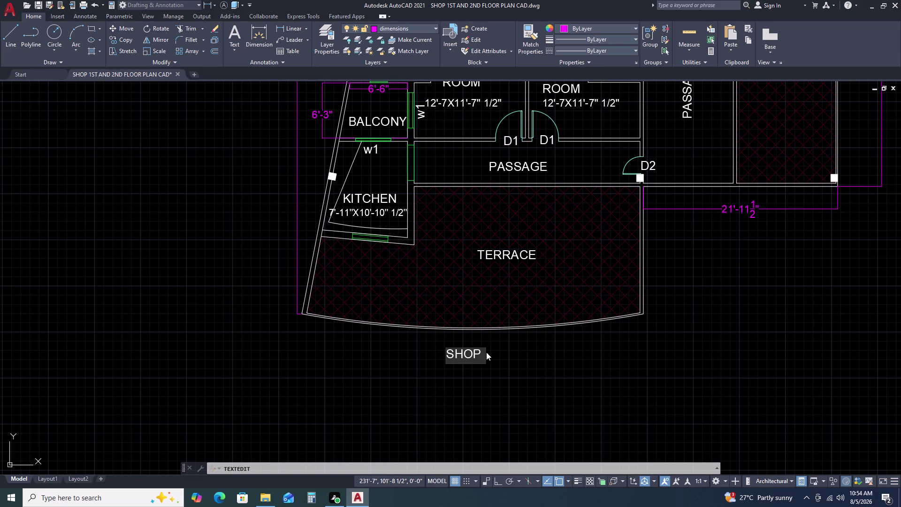
key(1)
key(s)
key(r)
key(BackSpace)
text(T)
key(space)
text(AND)
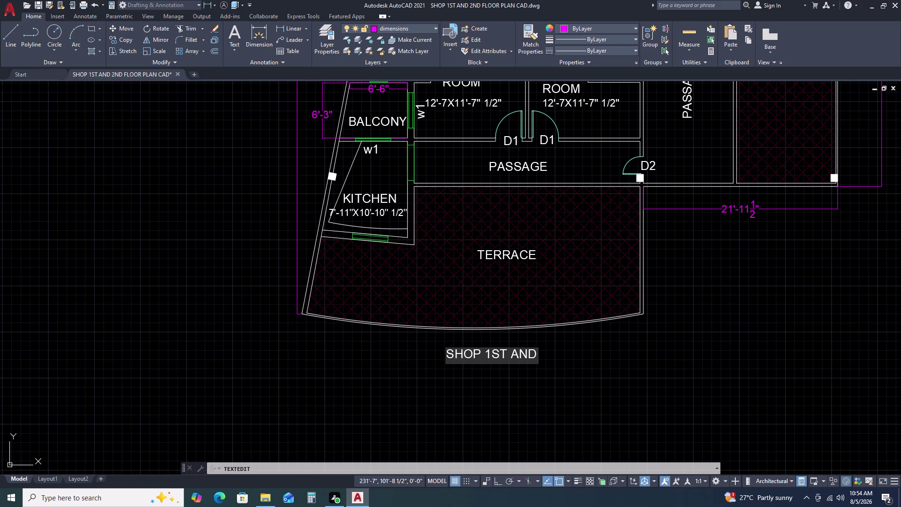
key(space)
key(2)
text(ND)
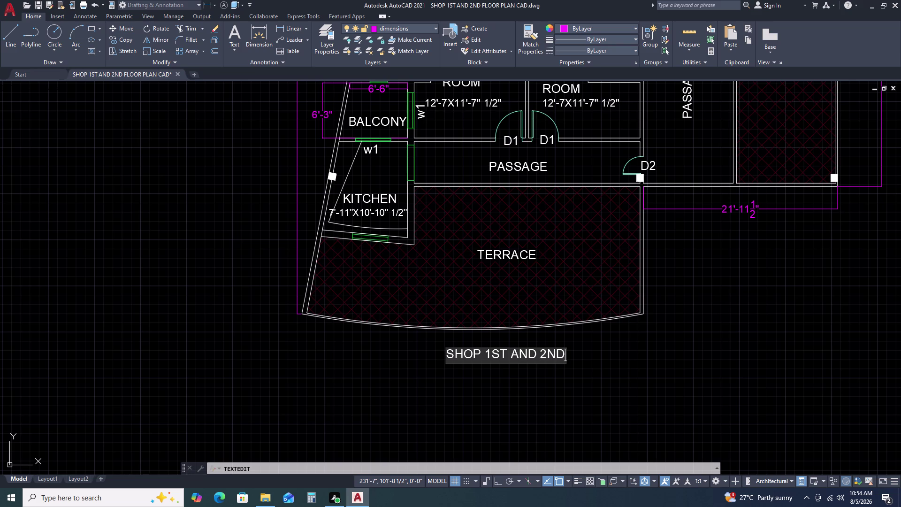
key(space)
key(f)
key(l)
key(o)
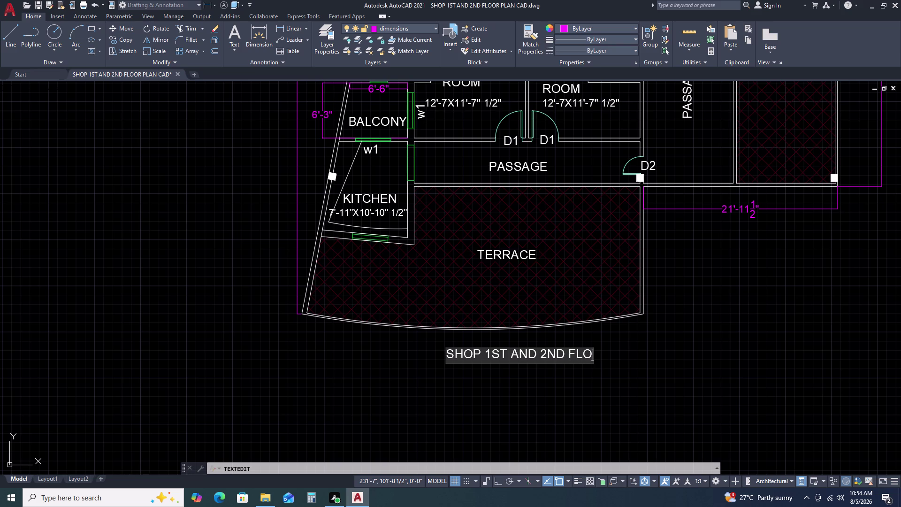
key(o)
text(R)
key(space)
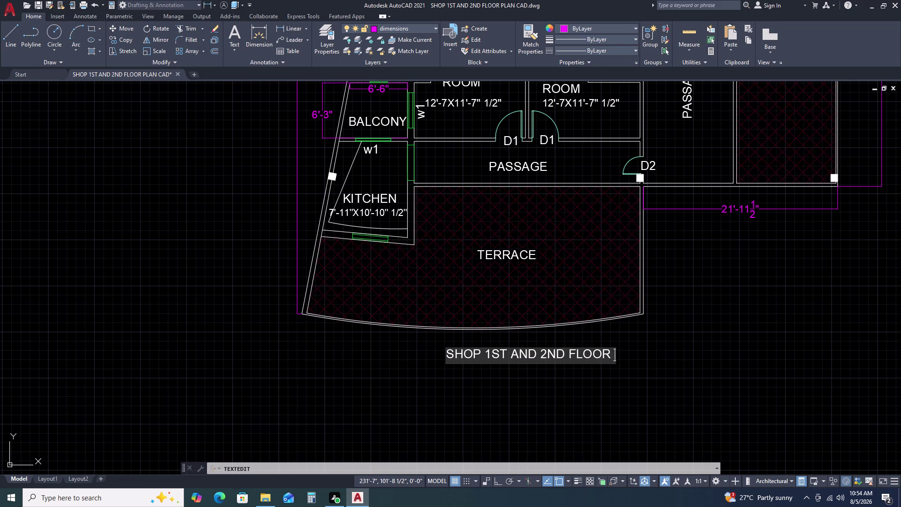
key(p)
key(l)
key(a)
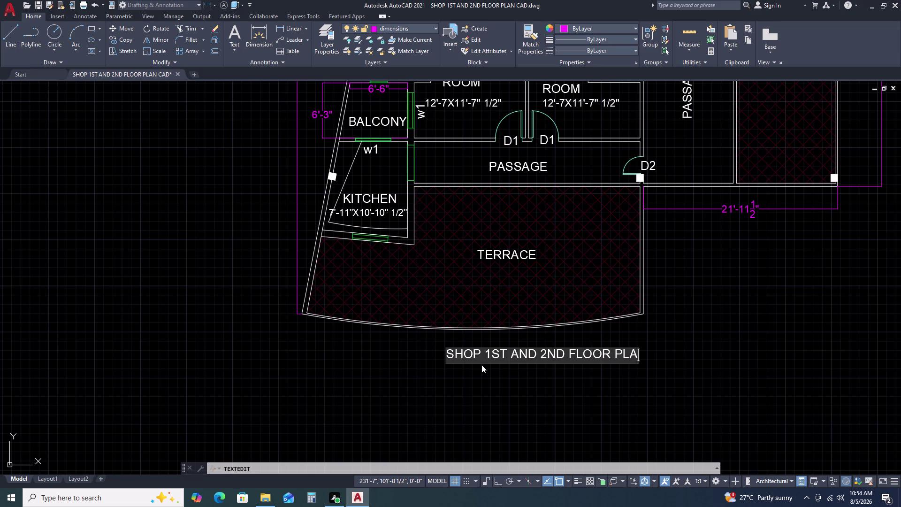
key(n)
click(692, 364)
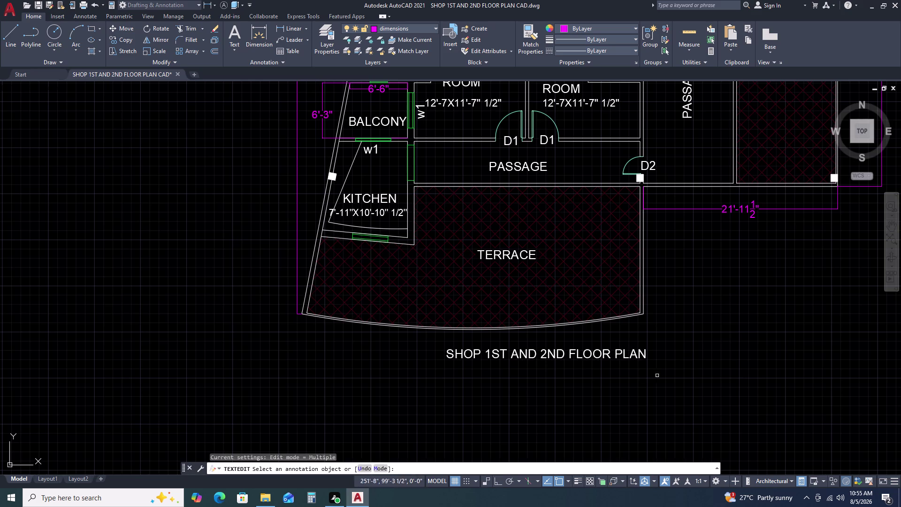
Set the title text's height to 3' in the Properties palette.
key(Escape)
click(612, 352)
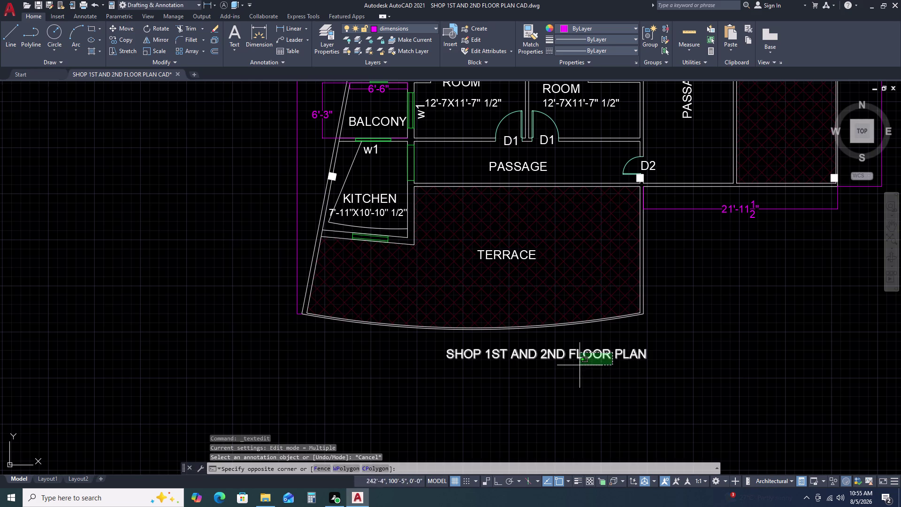
click(578, 366)
click(677, 329)
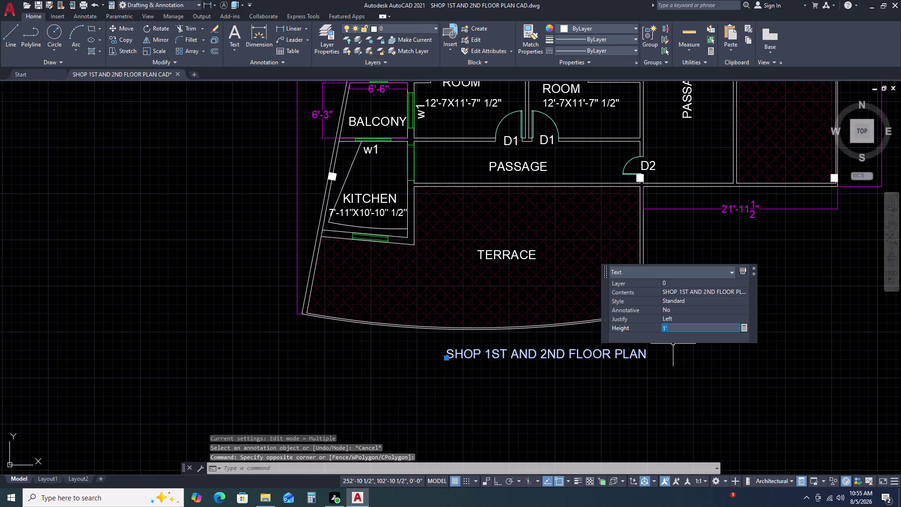
key(3)
key(Return)
click(673, 322)
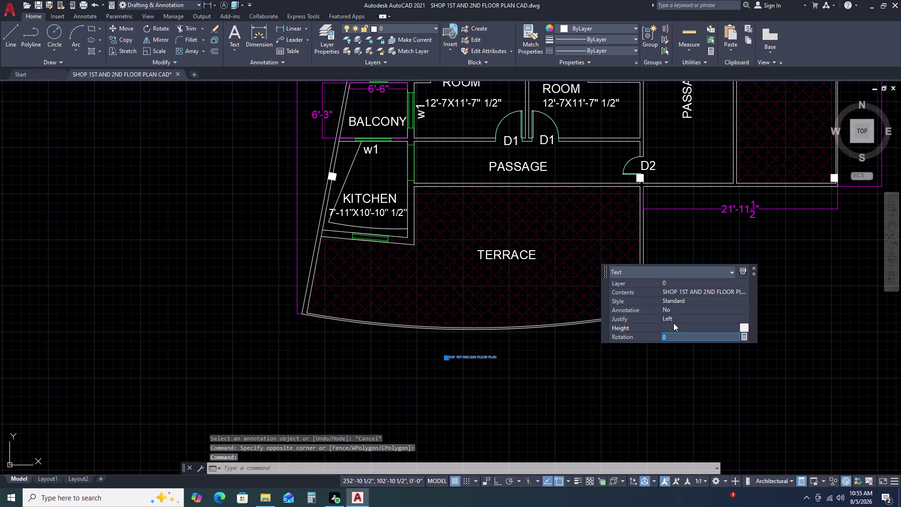
key(3)
key(apostrophe)
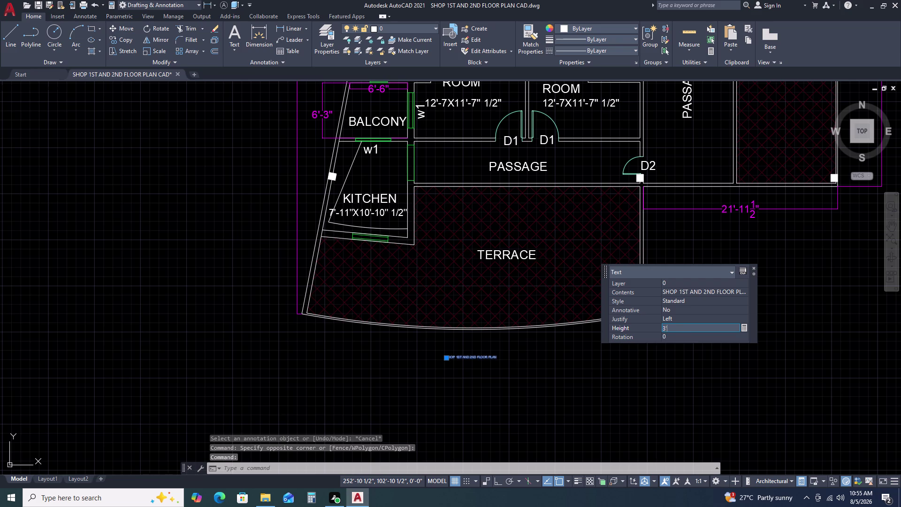
key(Return)
Move the 3'-tall title to beneath the terrace, below the plan.
double_click(618, 385)
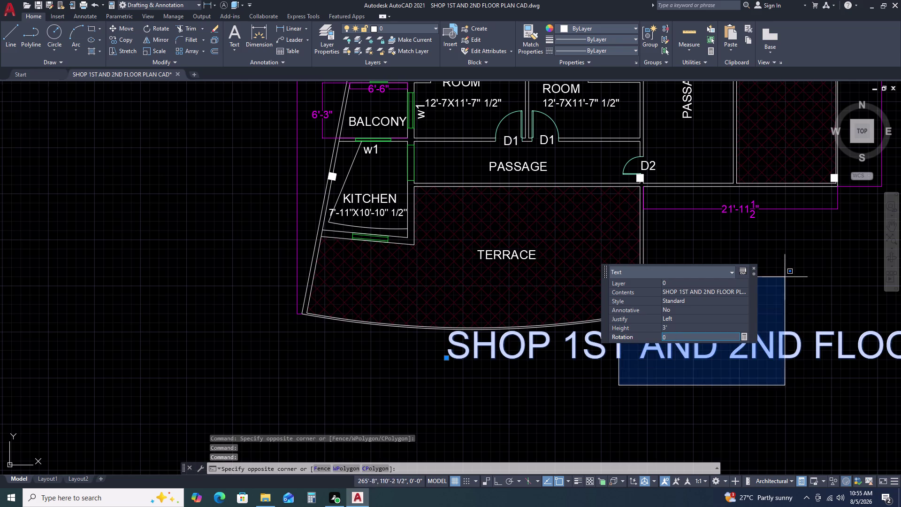
click(781, 279)
click(755, 268)
key(Escape)
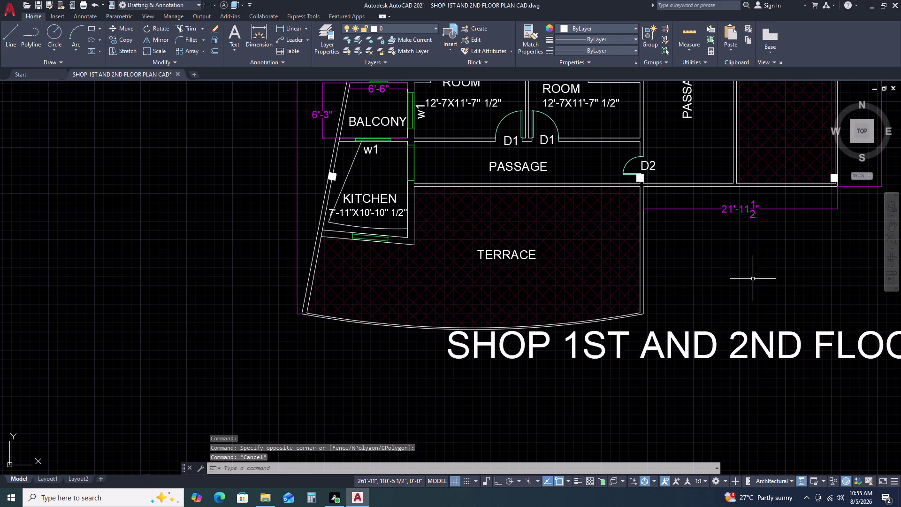
scroll(down, 3)
middle_drag(761, 342, 723, 276)
click(744, 260)
click(711, 279)
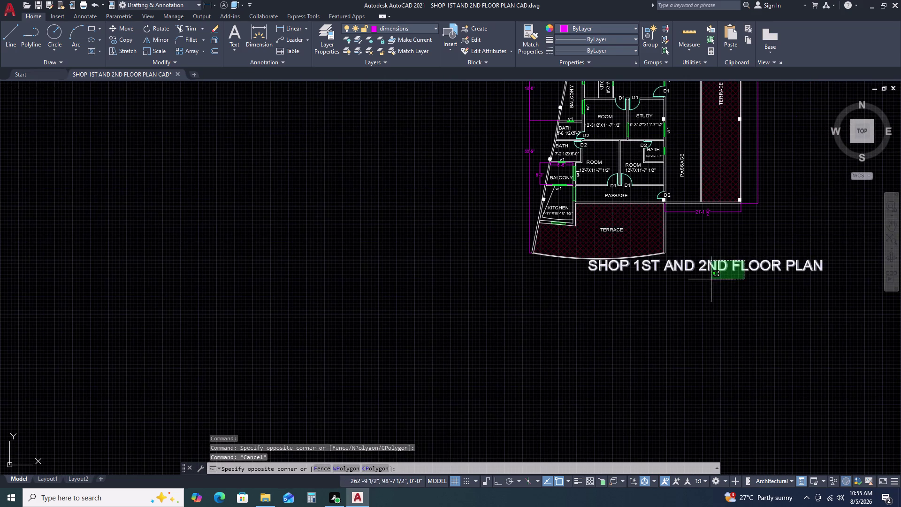
key(m)
key(space)
click(736, 270)
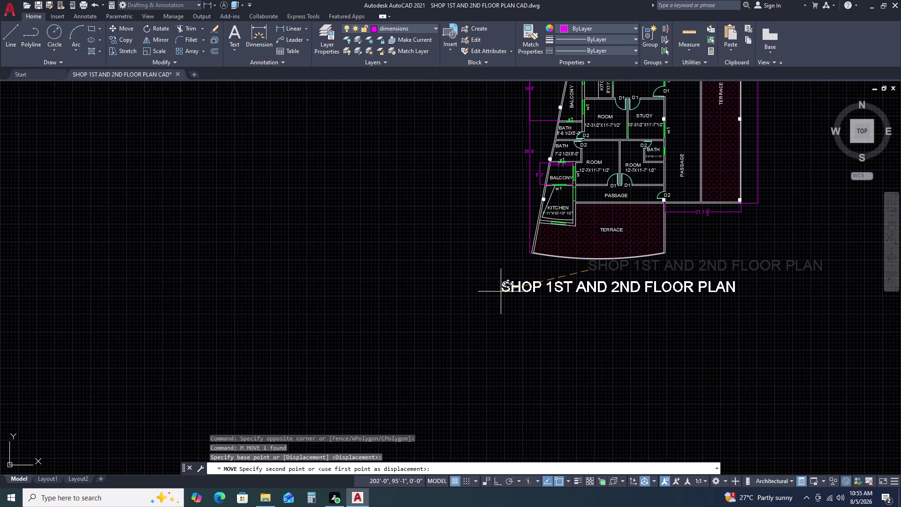
click(501, 292)
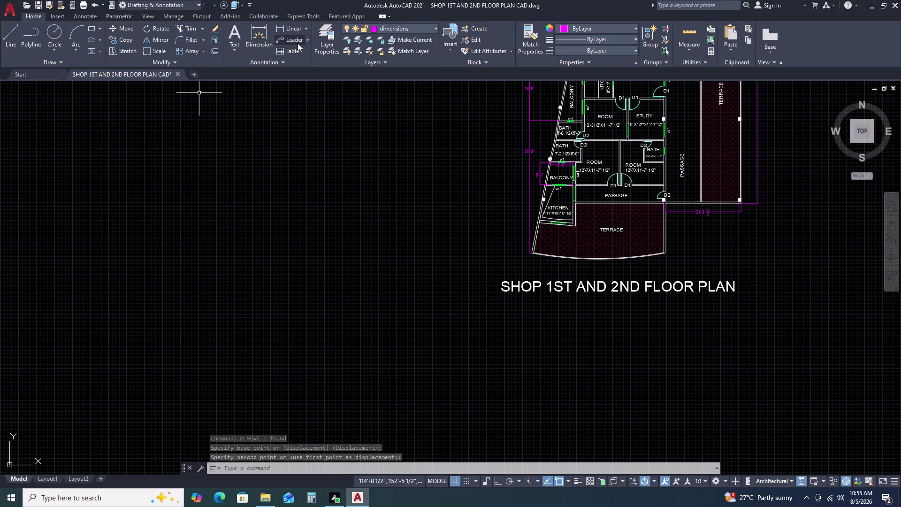
click(289, 27)
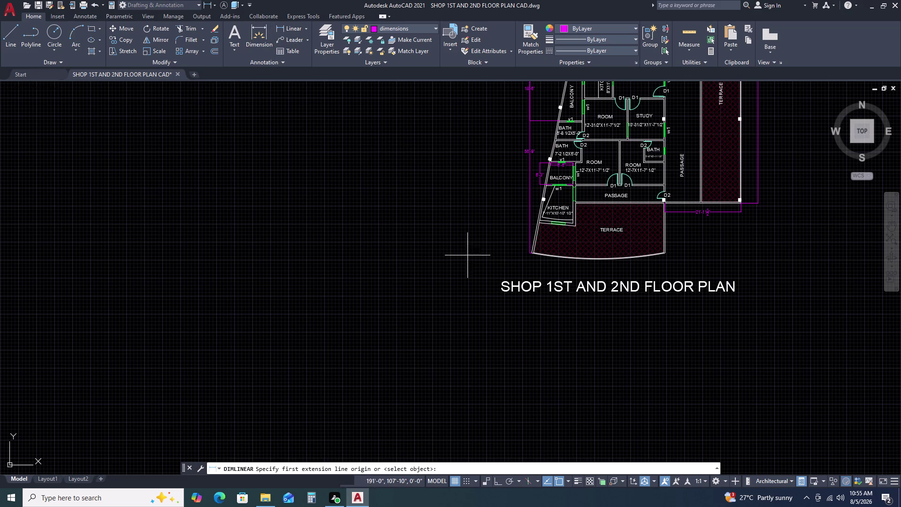
Begin a linear dimension between the terrace's lower corners, then abandon it.
scroll(up, 3)
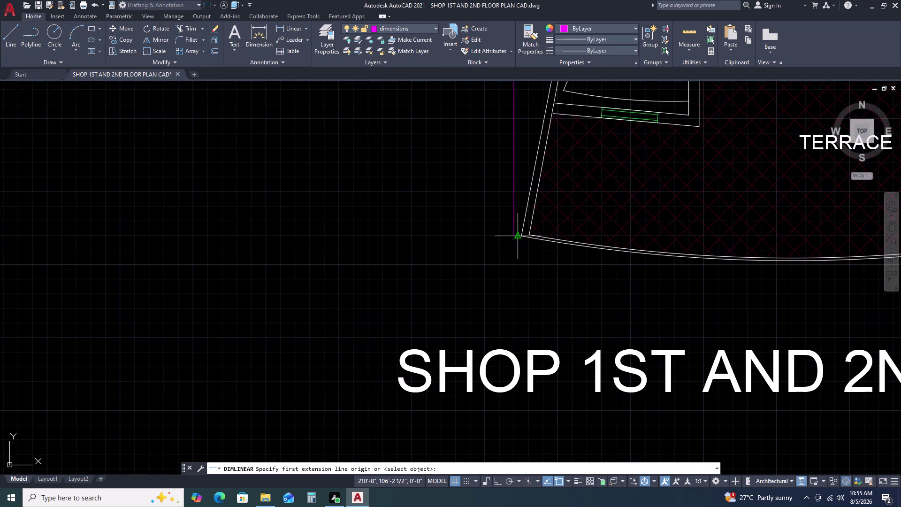
click(521, 233)
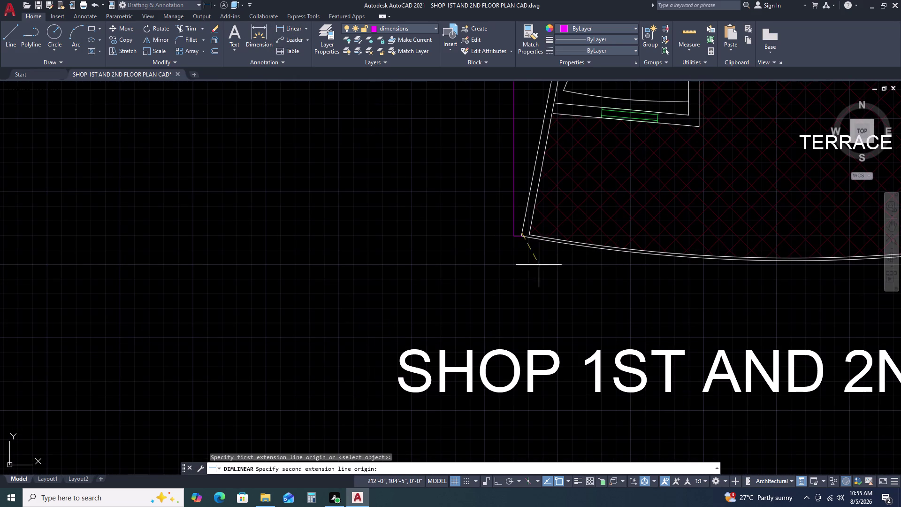
middle_drag(642, 265, 579, 266)
middle_drag(504, 257, 402, 244)
scroll(down, 3)
scroll(up, 3)
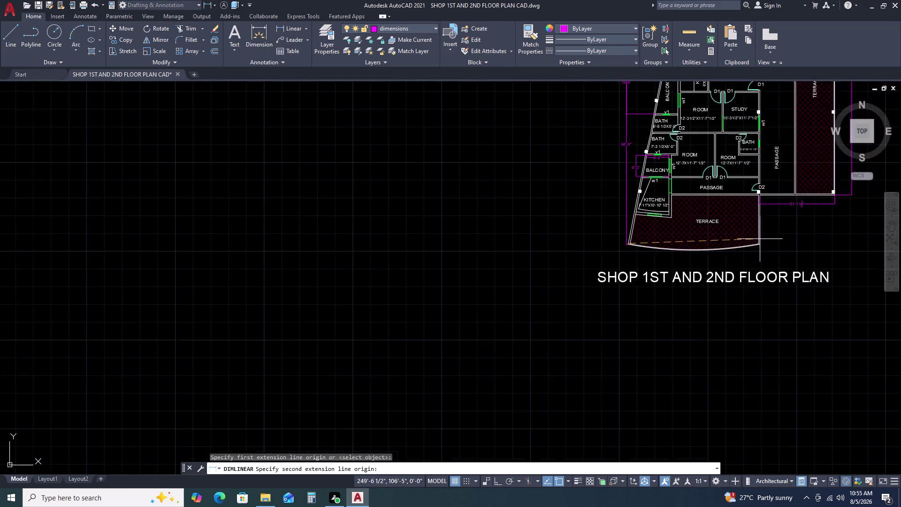
click(758, 248)
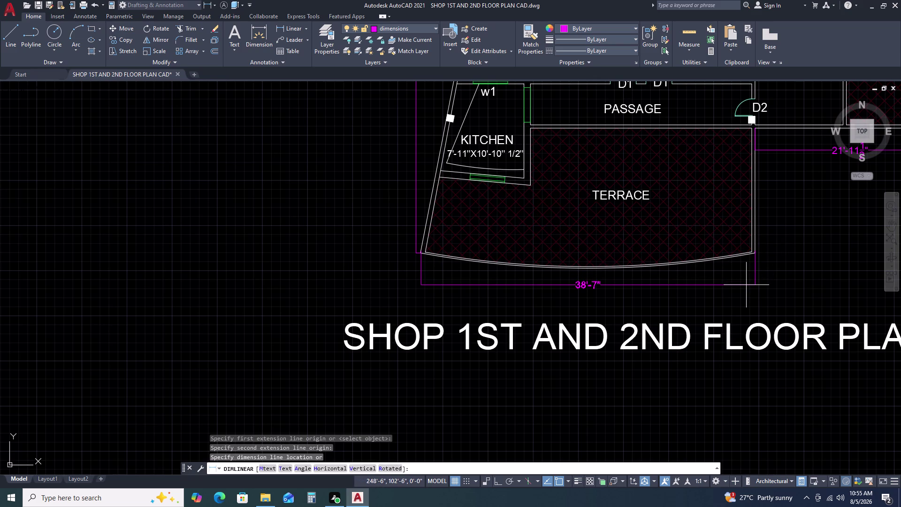
key(space)
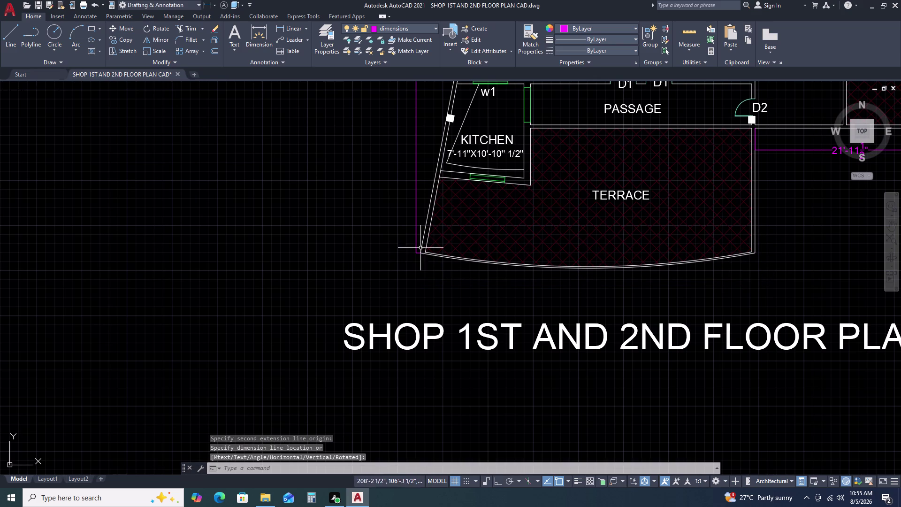
Dimension the terrace's bottom edge as 38'-7 1/2", placed below the terrace.
scroll(up, 3)
key(space)
click(362, 284)
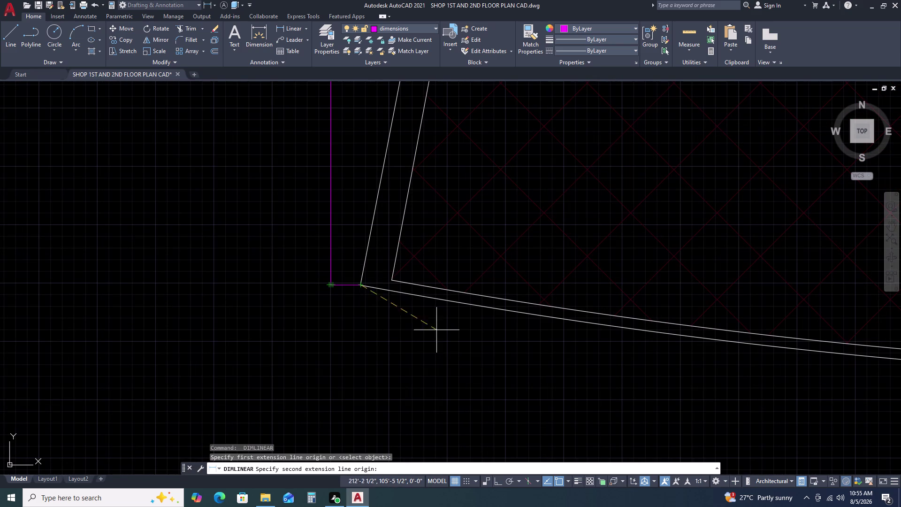
scroll(down, 3)
scroll(up, 3)
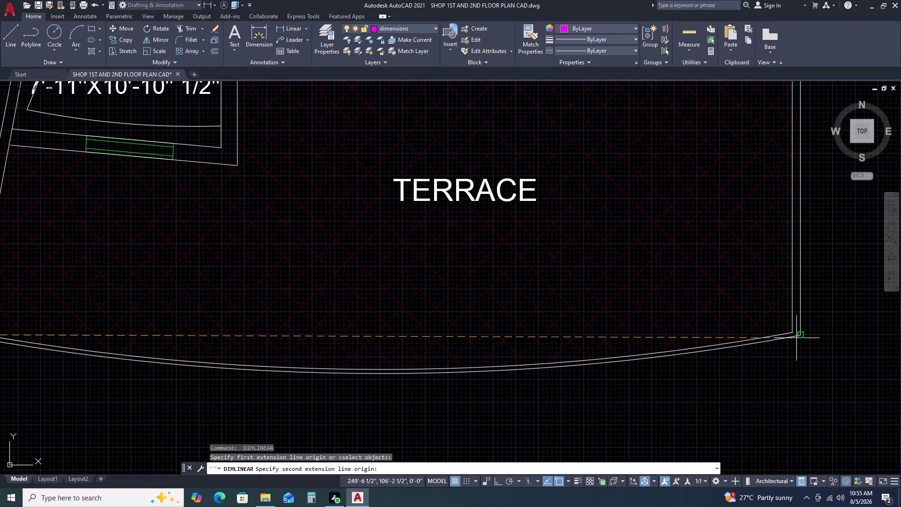
click(799, 334)
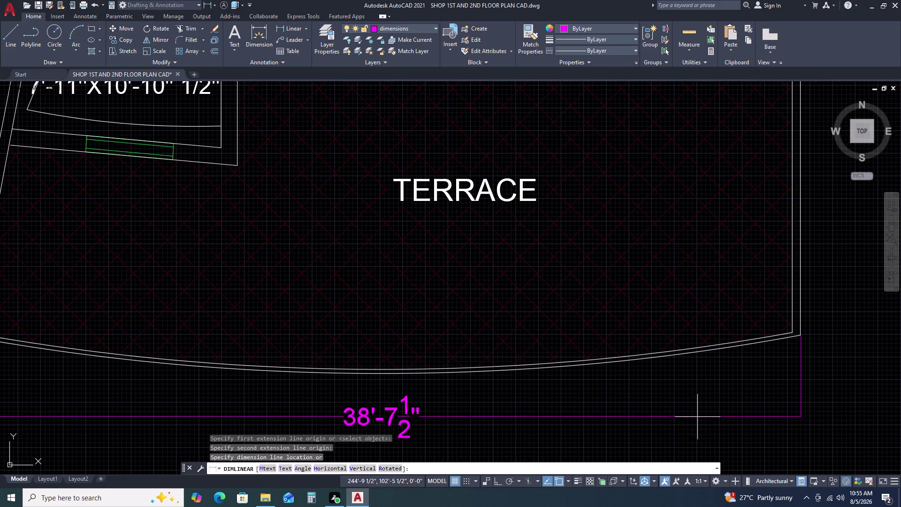
click(697, 420)
scroll(down, 3)
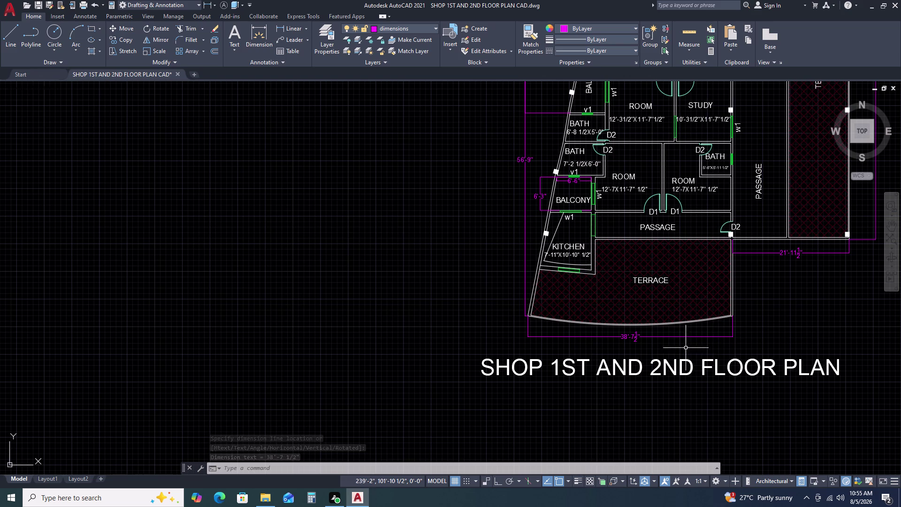
Set the Standard dimension style's arrow size to 10.
key(d)
key(space)
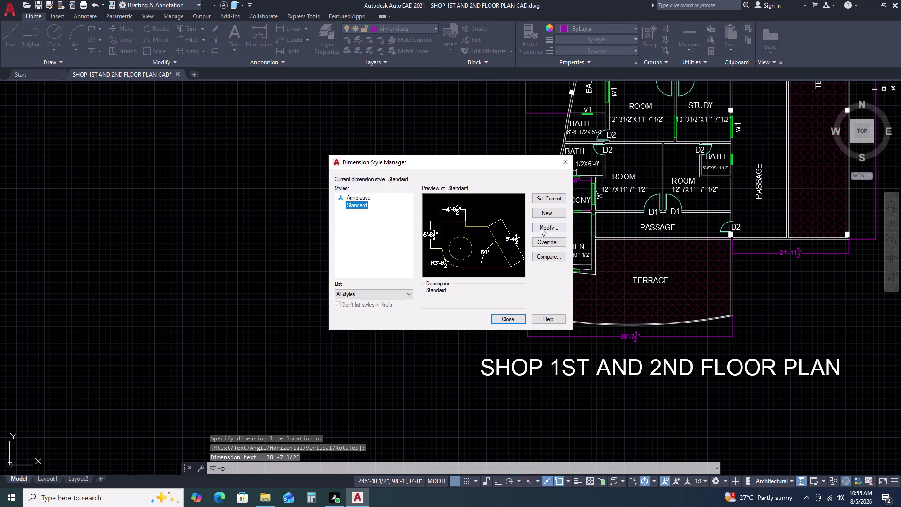
click(541, 228)
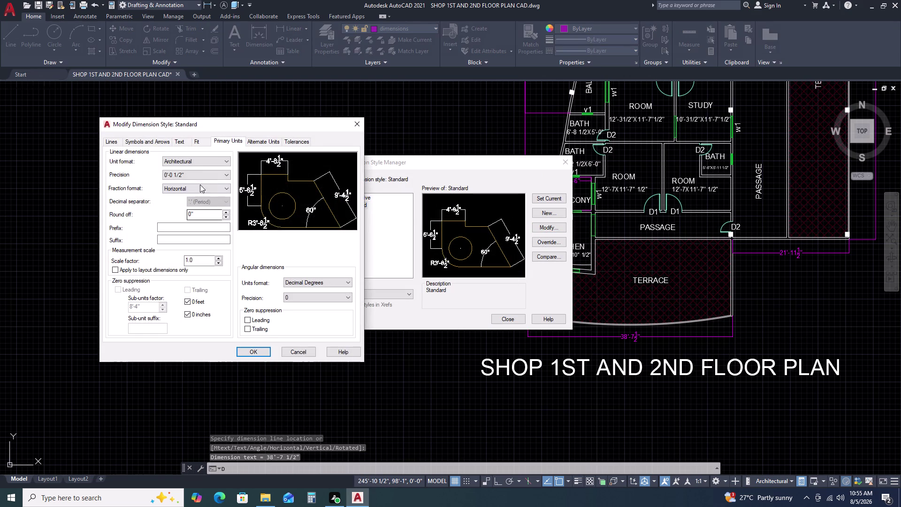
click(185, 141)
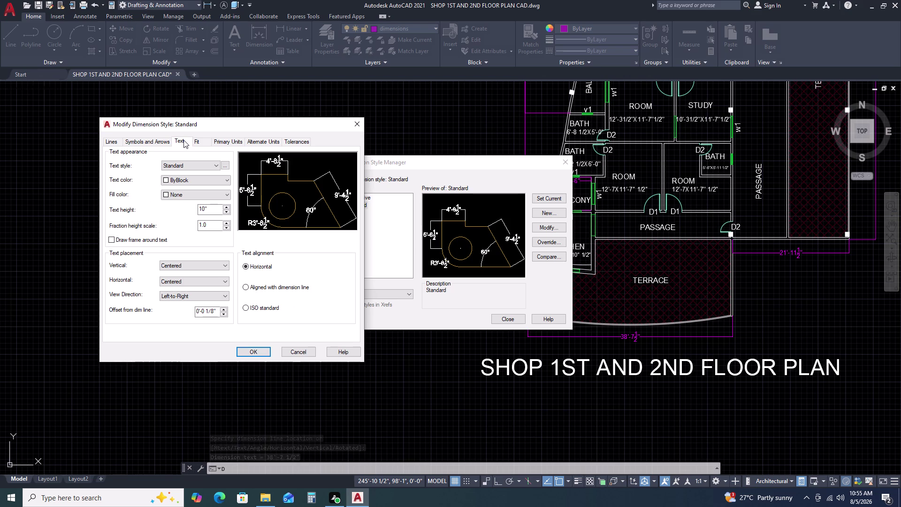
click(146, 140)
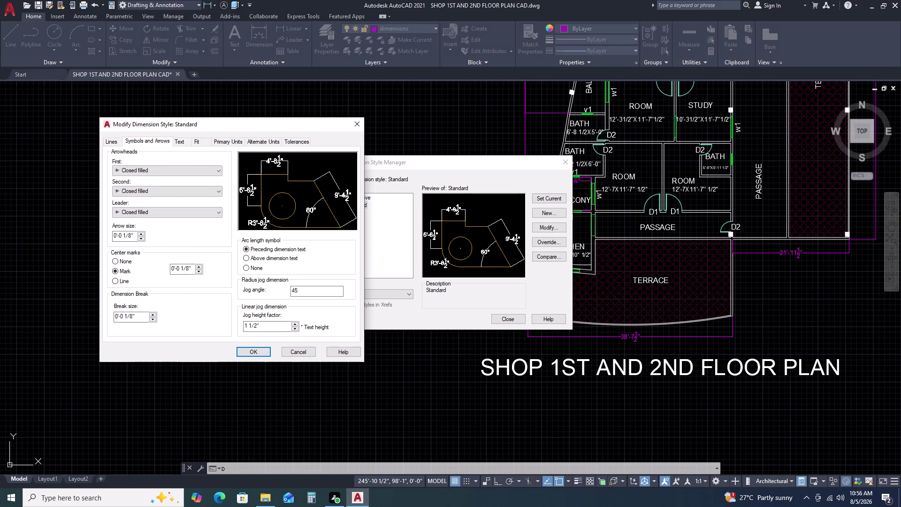
click(135, 233)
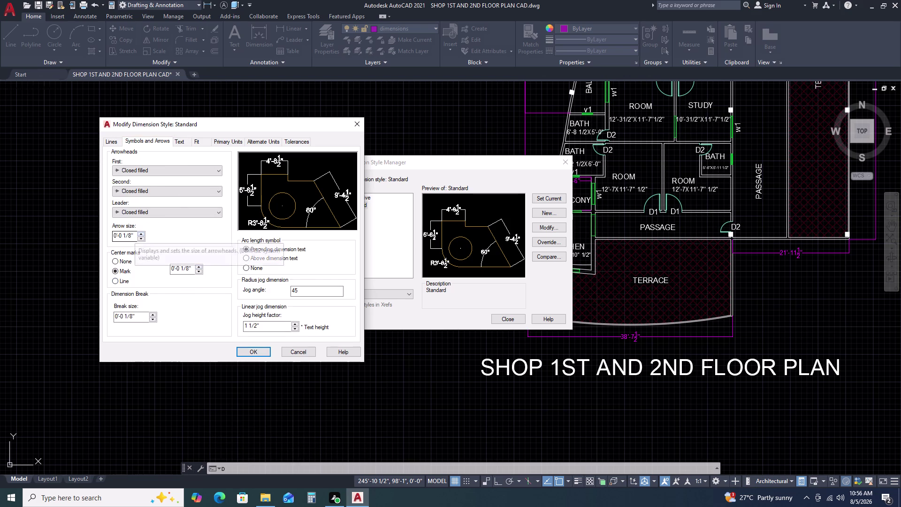
key(BackSpace)
key(BackSpace)
key(BackSpace)
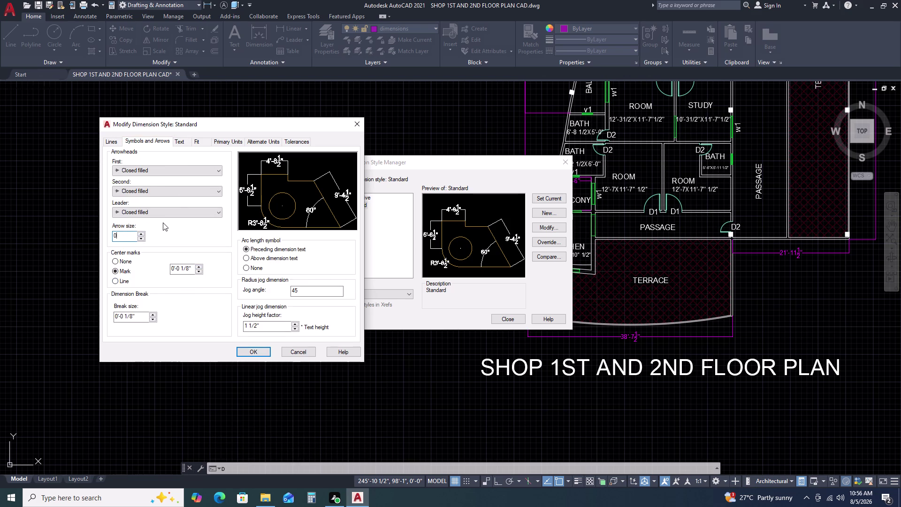
text(10)
key(Return)
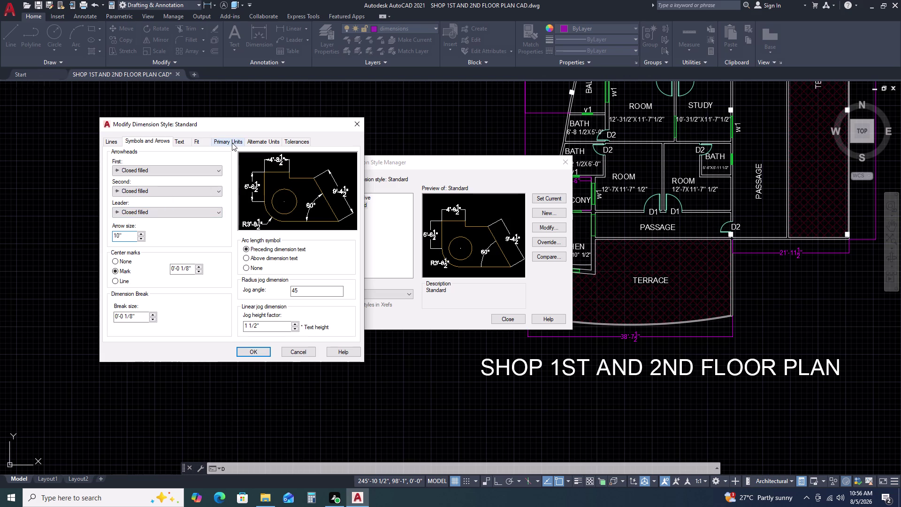
Change the arrowheads to Architectural tick and apply the style changes.
click(169, 175)
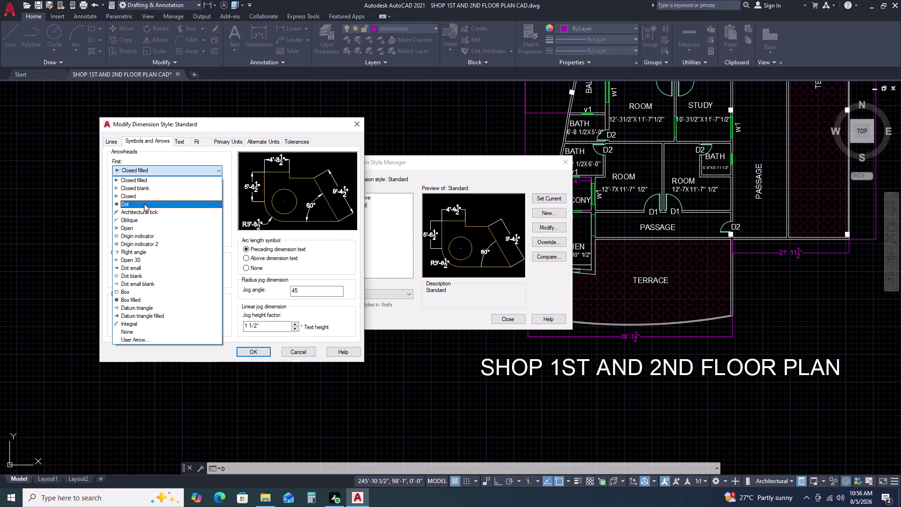
click(145, 212)
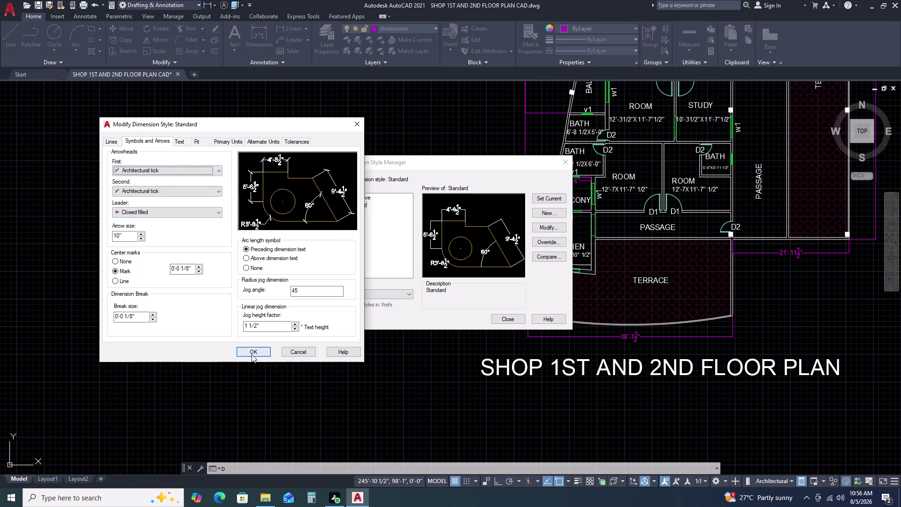
click(253, 354)
click(553, 195)
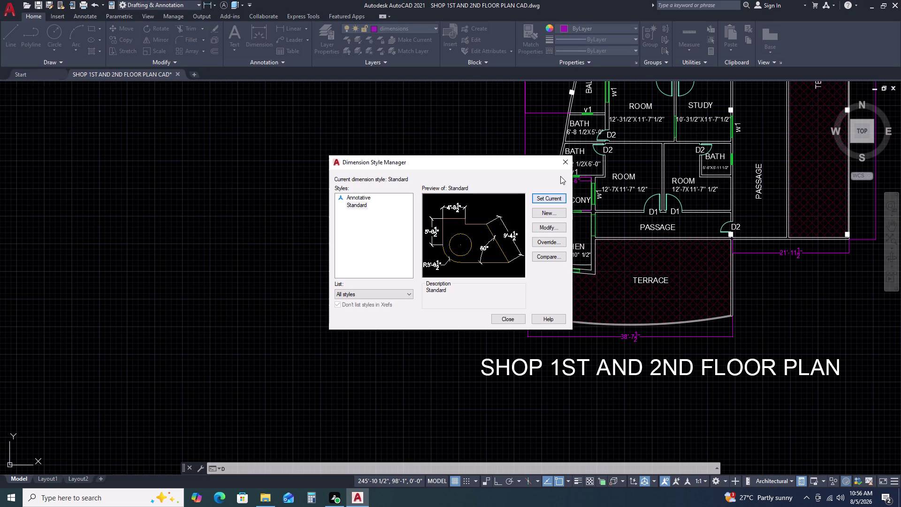
click(565, 162)
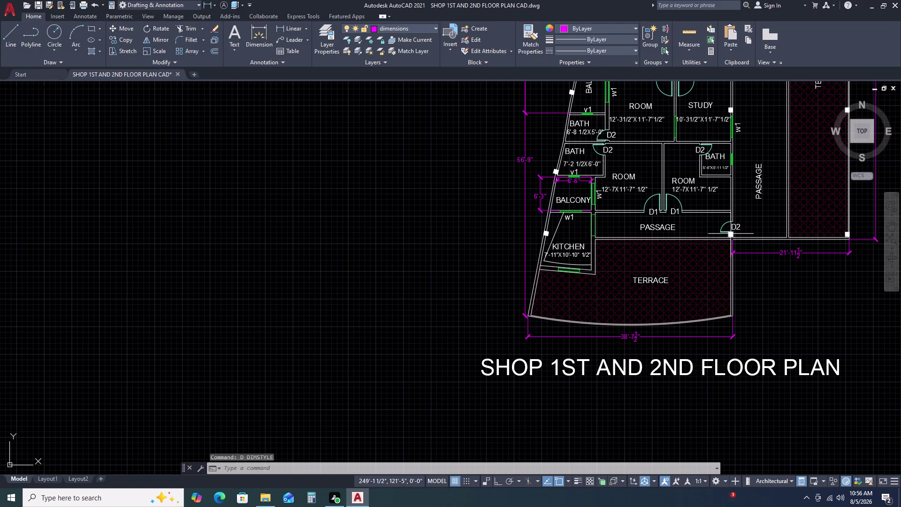
Zoom to the upper plan and open the 46'-5" dimension text, leaving it unchanged.
middle_drag(731, 237, 582, 281)
scroll(down, 3)
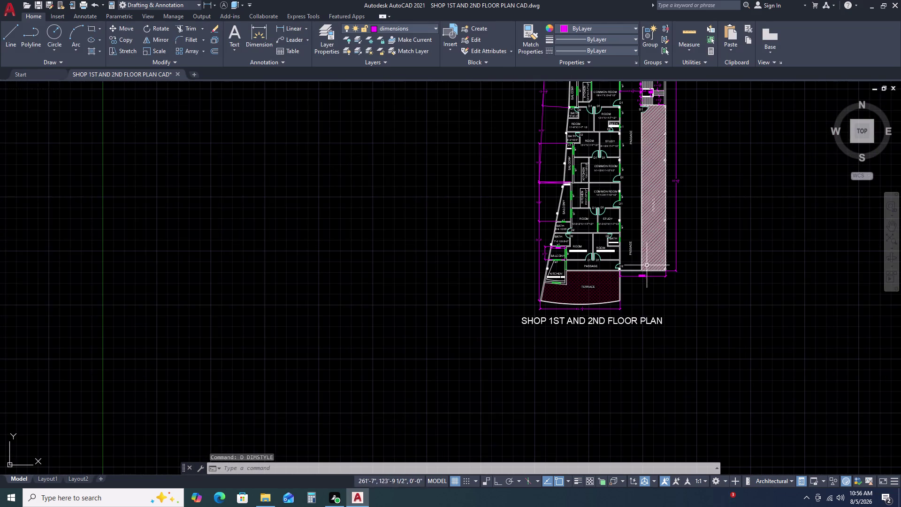
middle_drag(645, 246, 560, 286)
middle_click(553, 290)
scroll(up, 3)
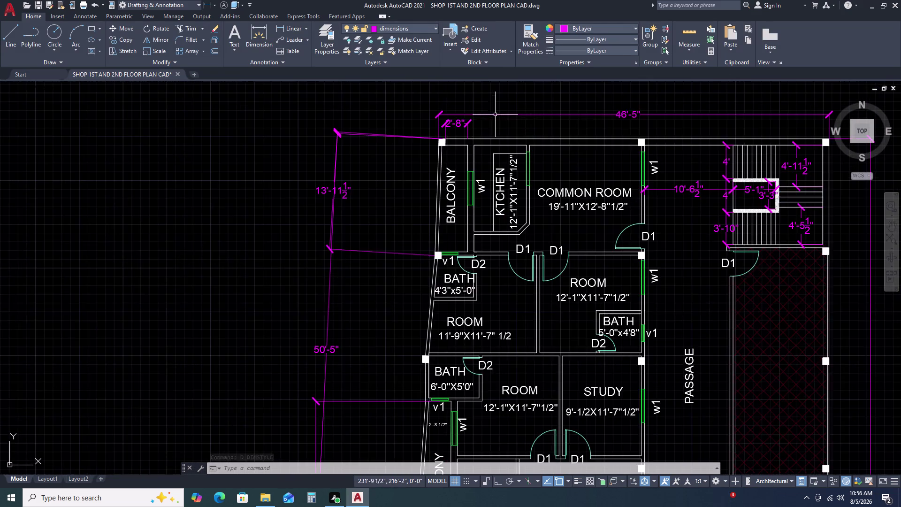
scroll(up, 3)
click(511, 108)
click(495, 128)
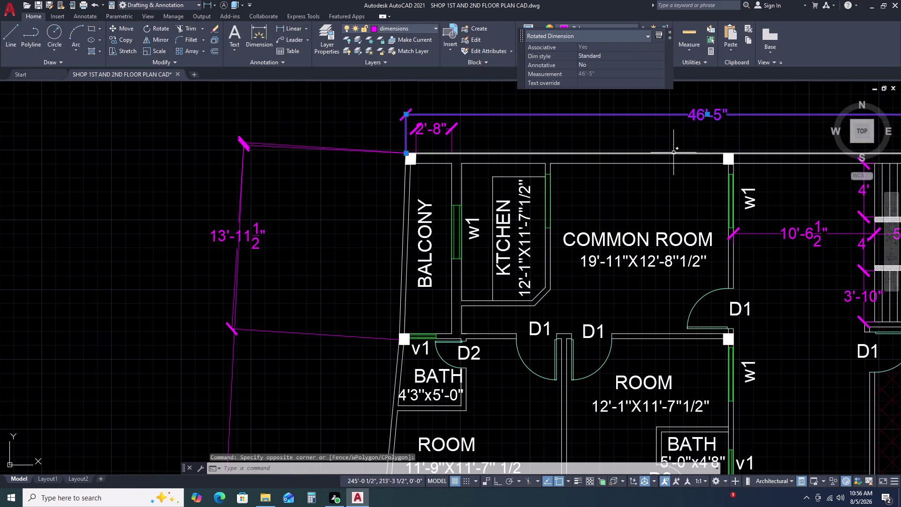
click(705, 112)
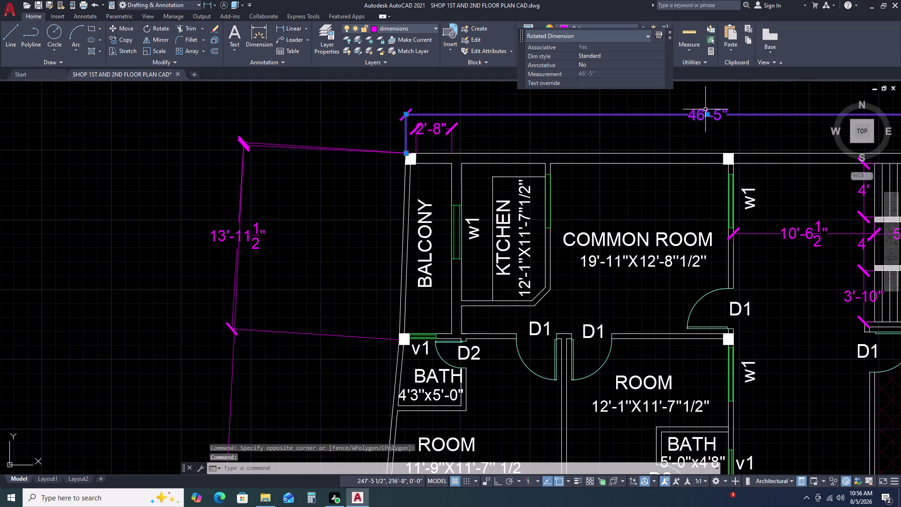
double_click(705, 114)
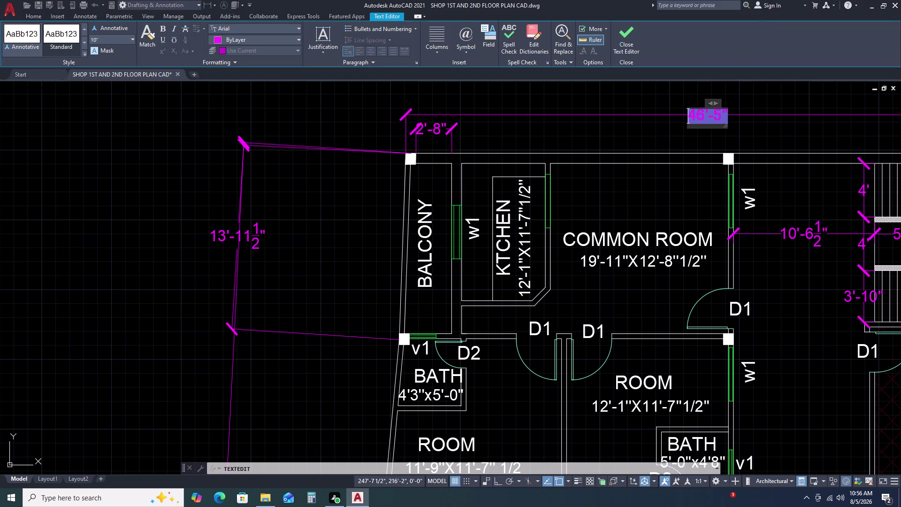
key(Escape)
key(Escape)
key(Escape)
Move the 46'-5" overall dimension line higher above the plan.
click(704, 114)
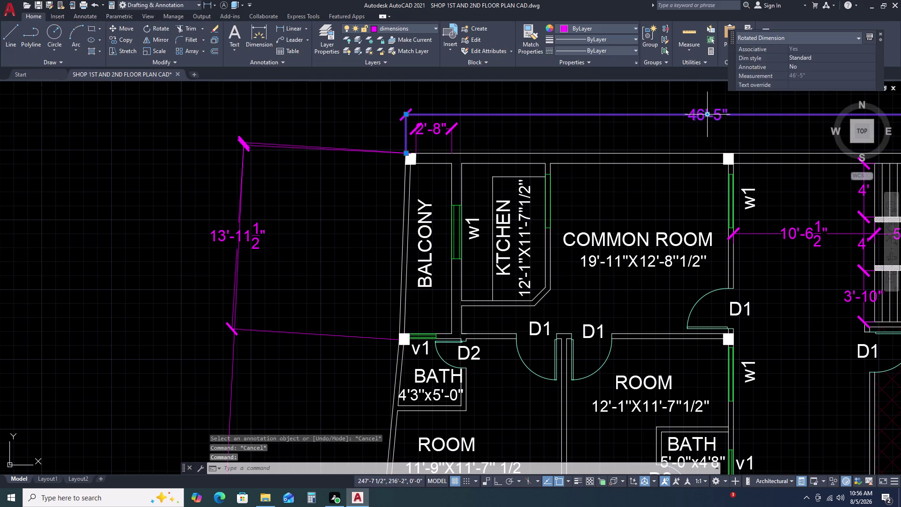
click(708, 115)
click(706, 98)
key(Escape)
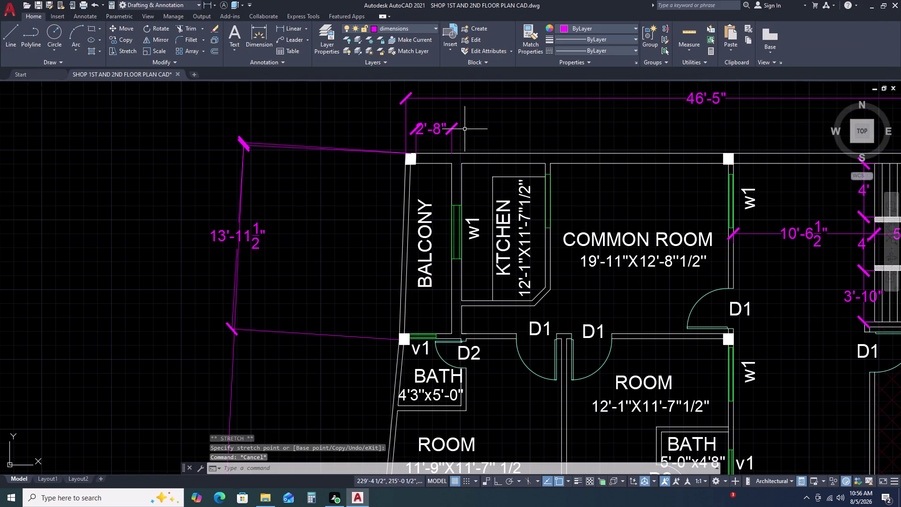
scroll(down, 3)
middle_drag(731, 153, 632, 154)
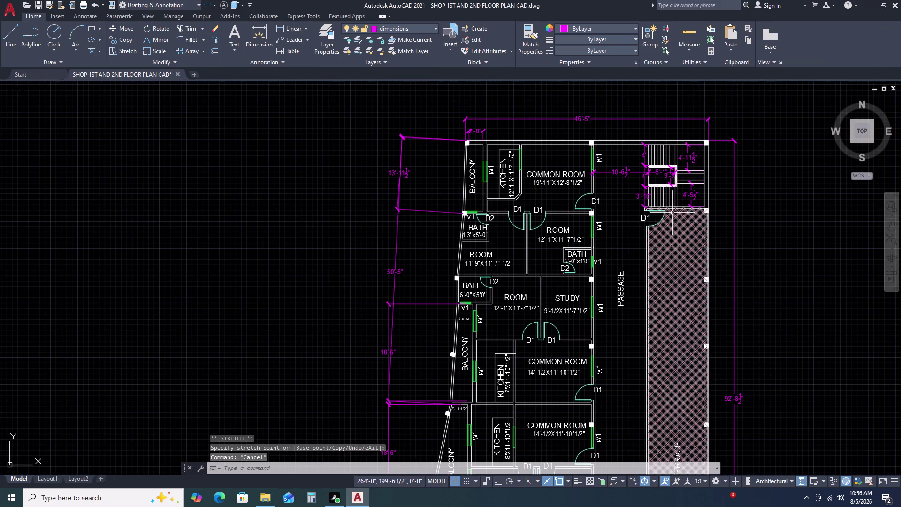
scroll(up, 3)
scroll(down, 3)
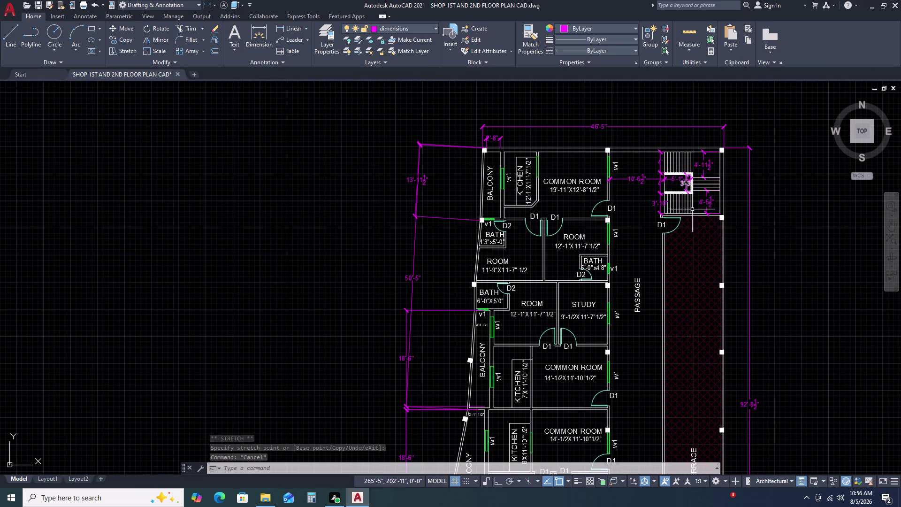
Reduce the Standard style's tick size from 10 to 8 and make Standard current.
key(d)
key(space)
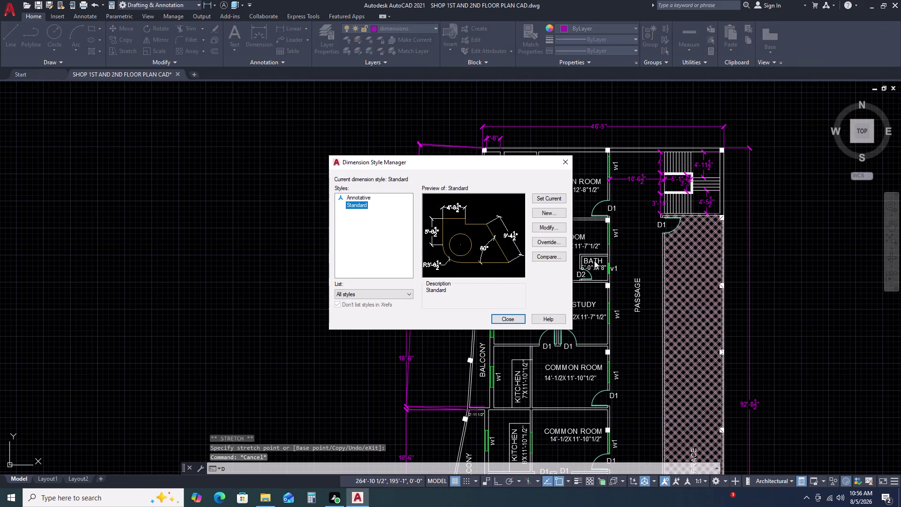
click(558, 229)
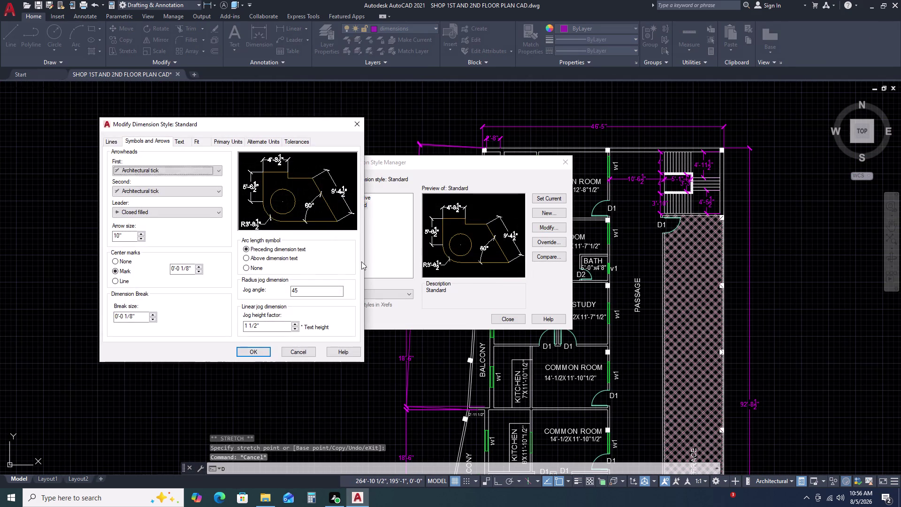
click(124, 235)
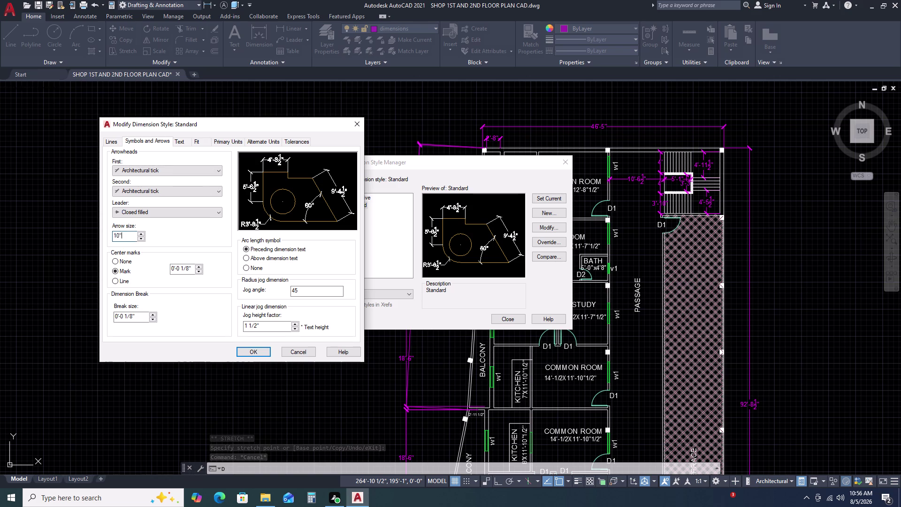
key(BackSpace)
key(BackSpace)
key(BackSpace)
key(8)
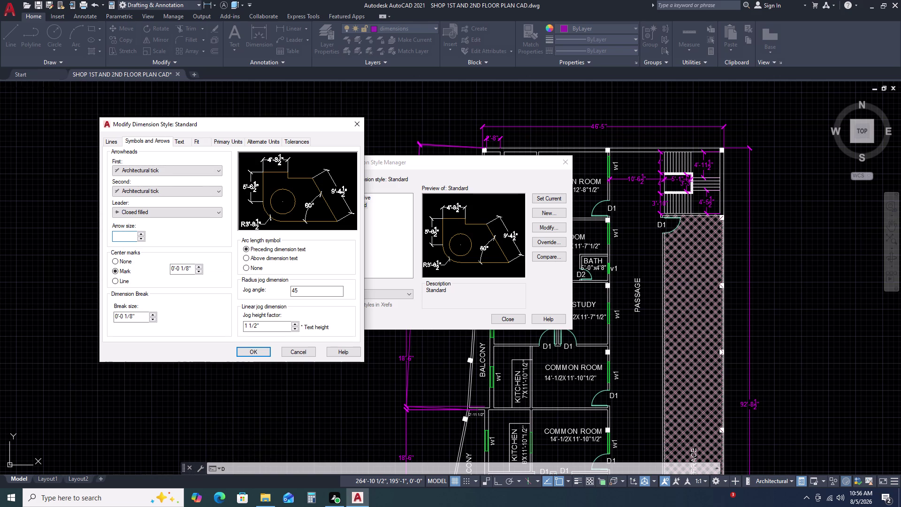
key(Return)
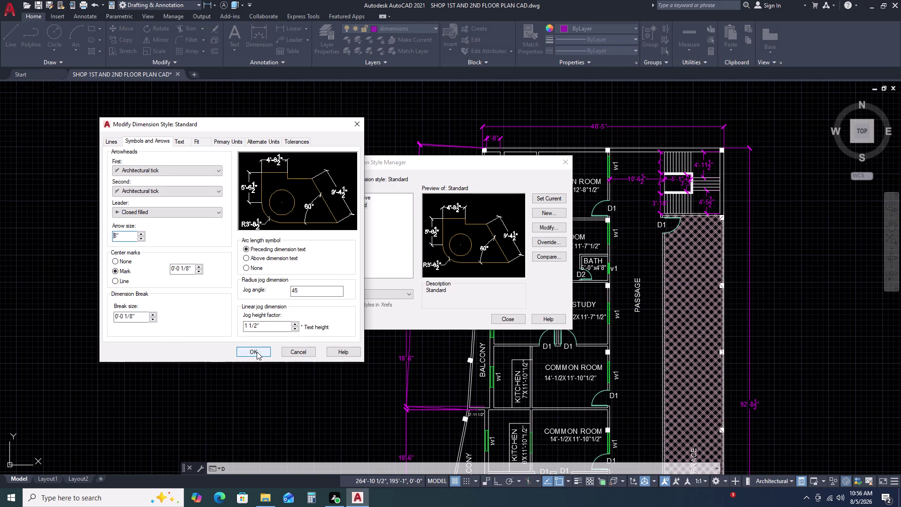
click(257, 351)
click(548, 201)
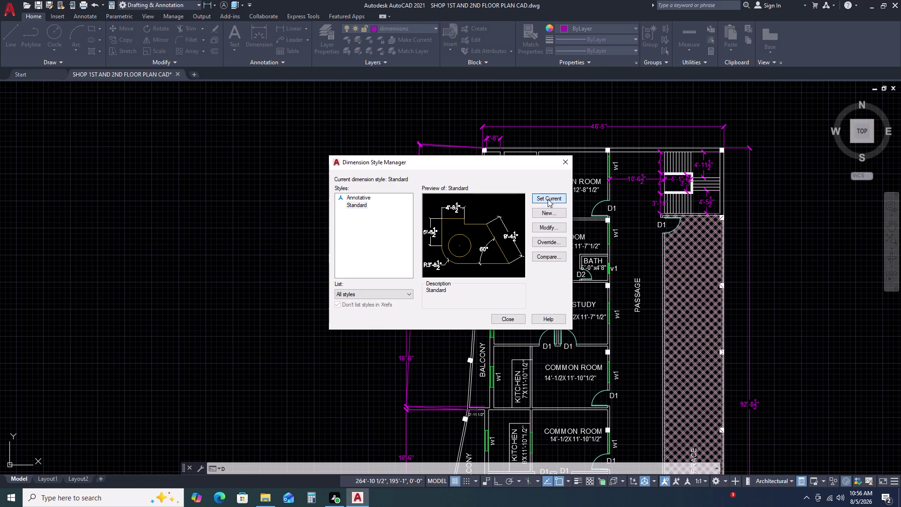
click(566, 165)
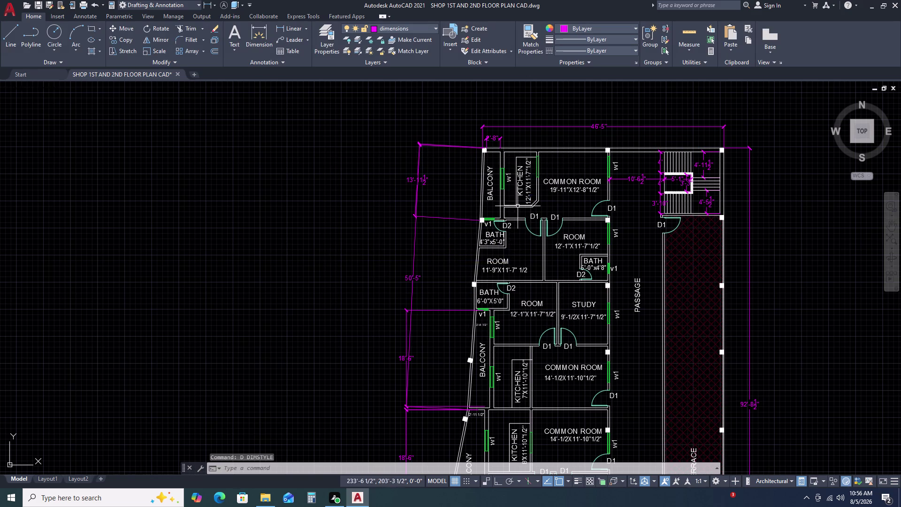
Bring the whole plan and its title into view and save the drawing.
middle_drag(695, 201, 577, 178)
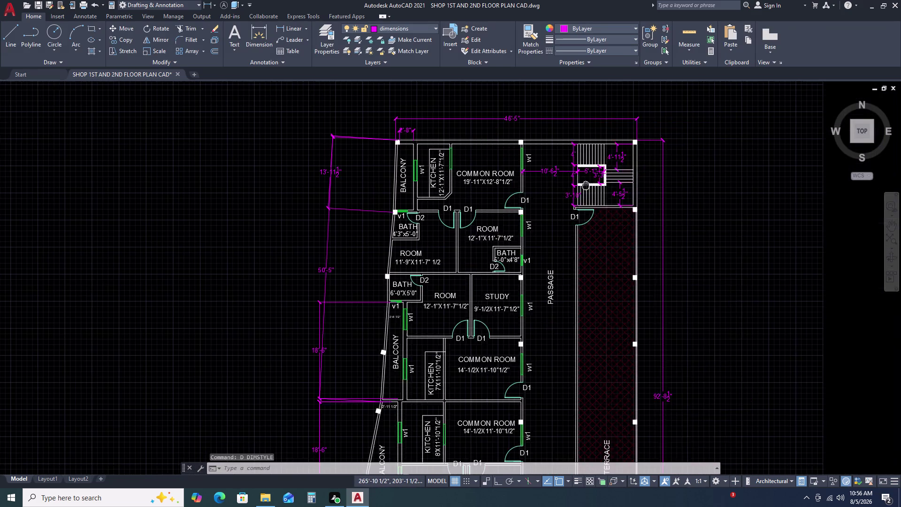
scroll(down, 3)
middle_drag(652, 349, 606, 283)
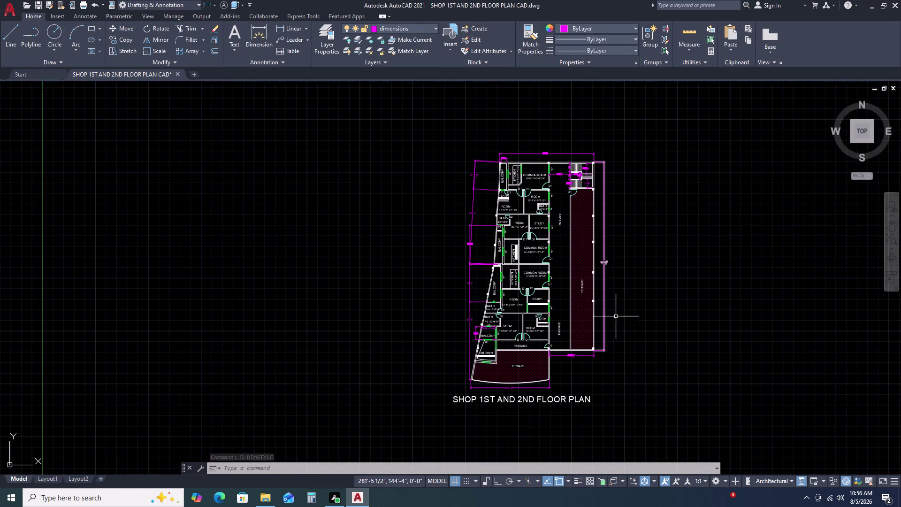
key(ctrl+s)
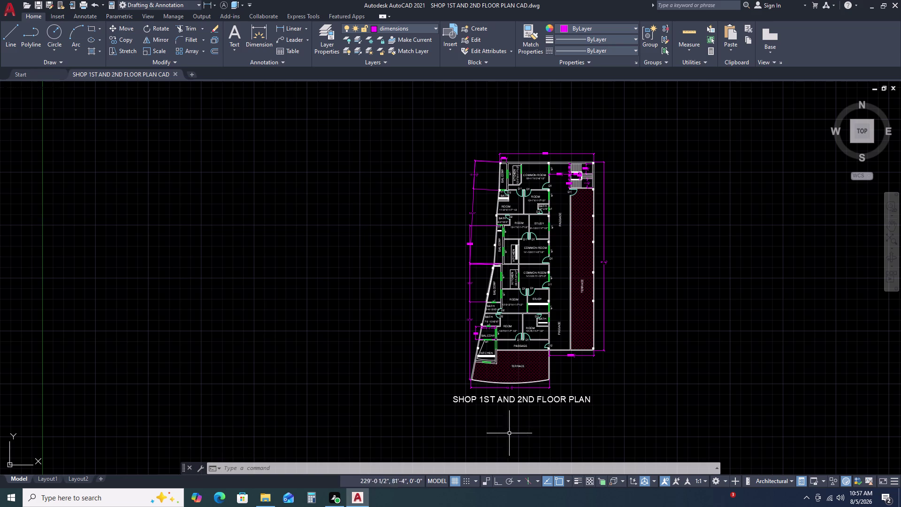
scroll(up, 3)
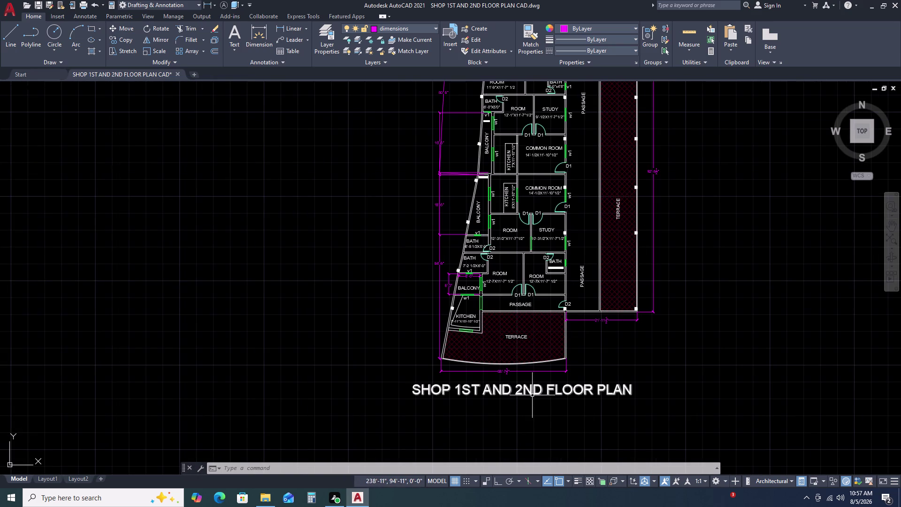
Draw a line under the SHOP 1ST AND 2ND FLOOR PLAN title.
key(l)
key(space)
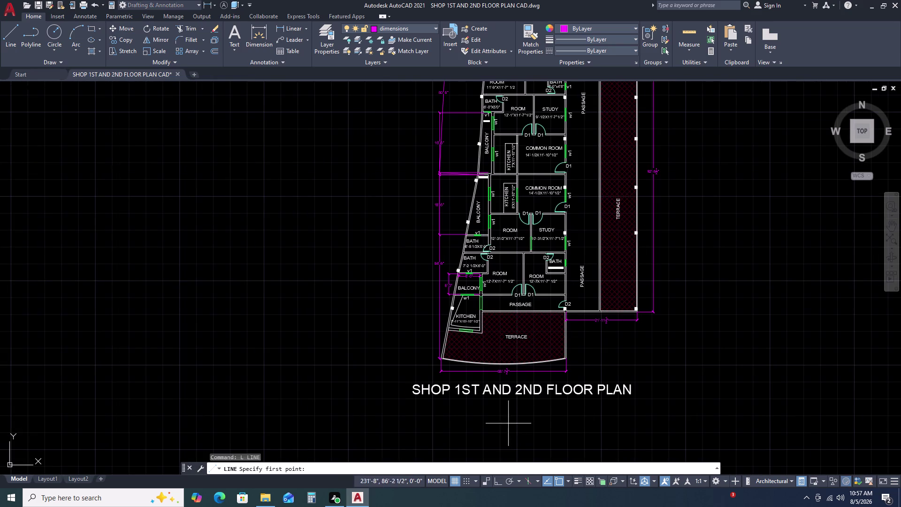
scroll(up, 3)
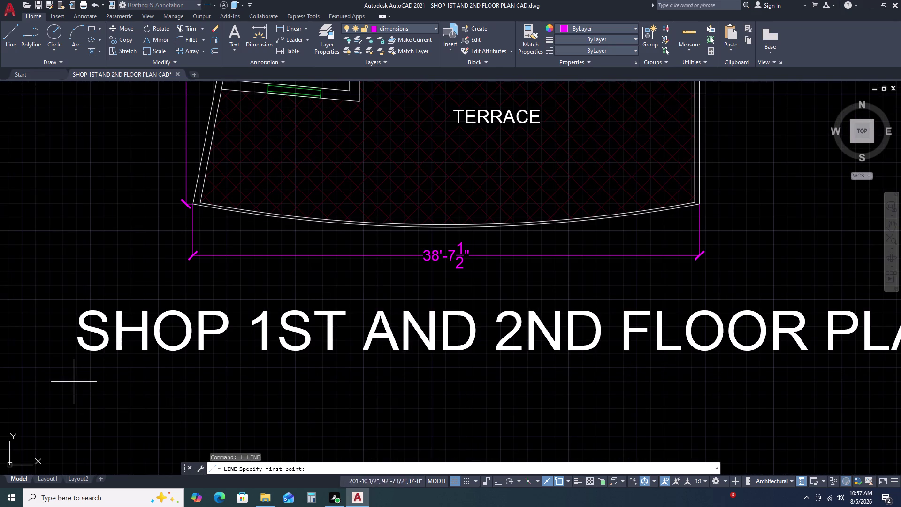
drag(74, 382, 83, 382)
scroll(down, 3)
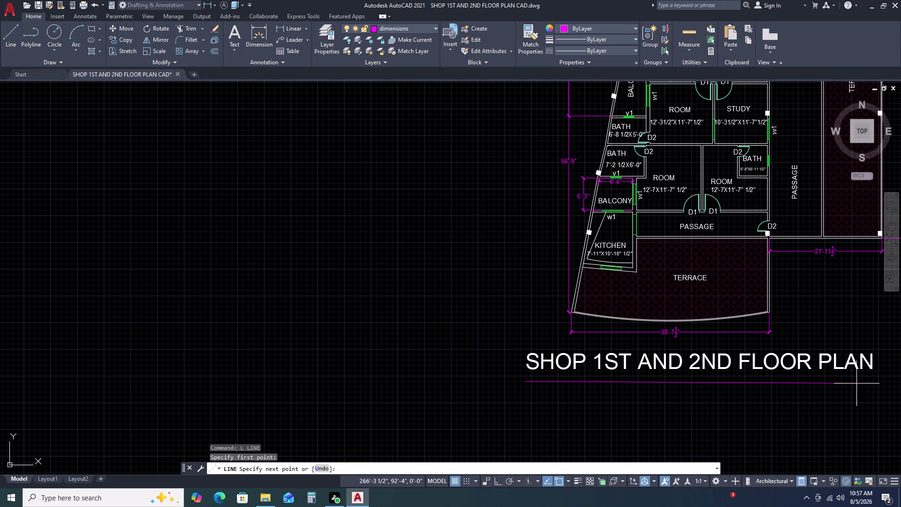
click(875, 381)
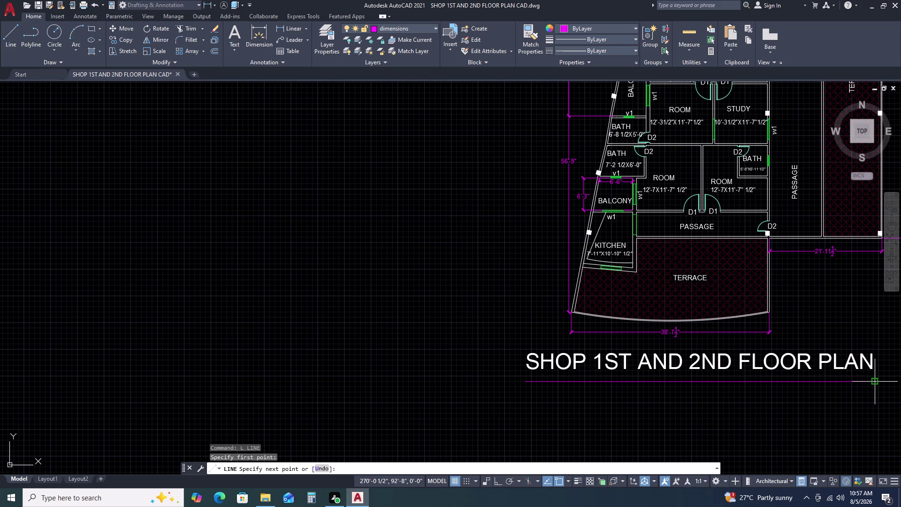
key(Escape)
Match the underline's properties to the title text using MA.
key(m)
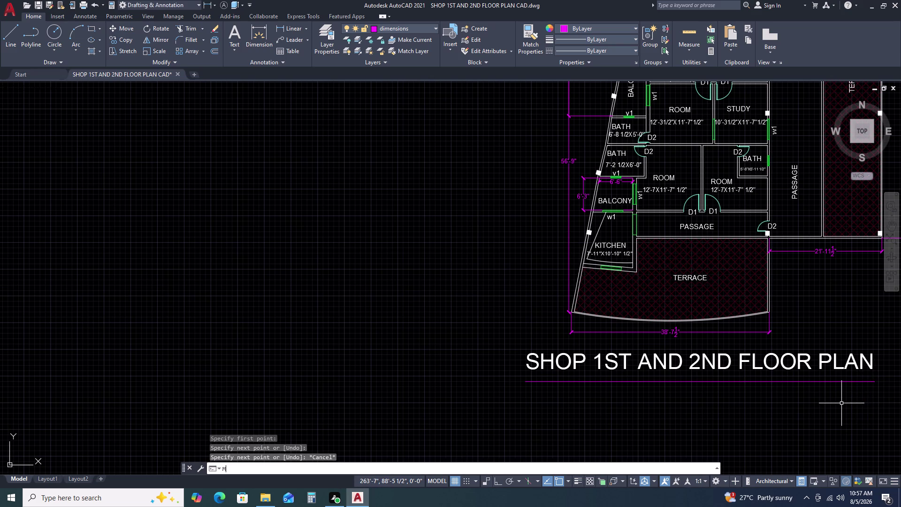
text(A)
key(space)
click(821, 368)
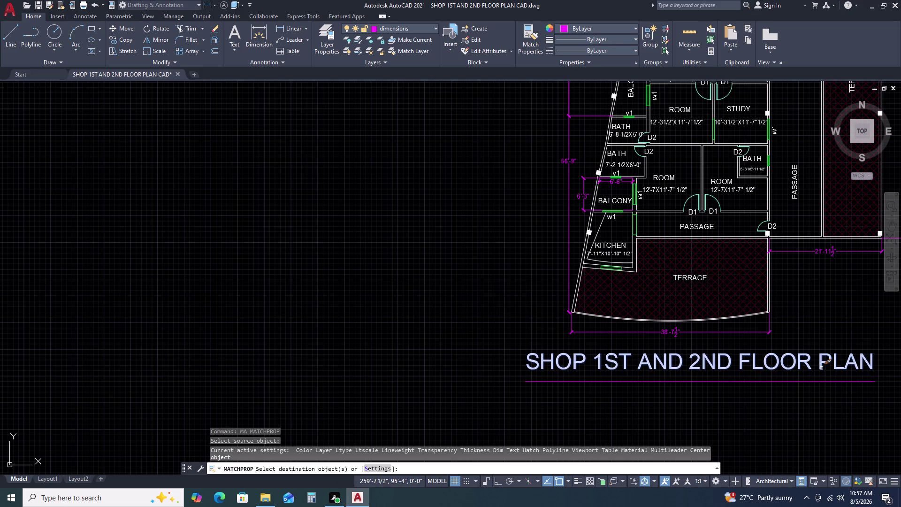
click(818, 382)
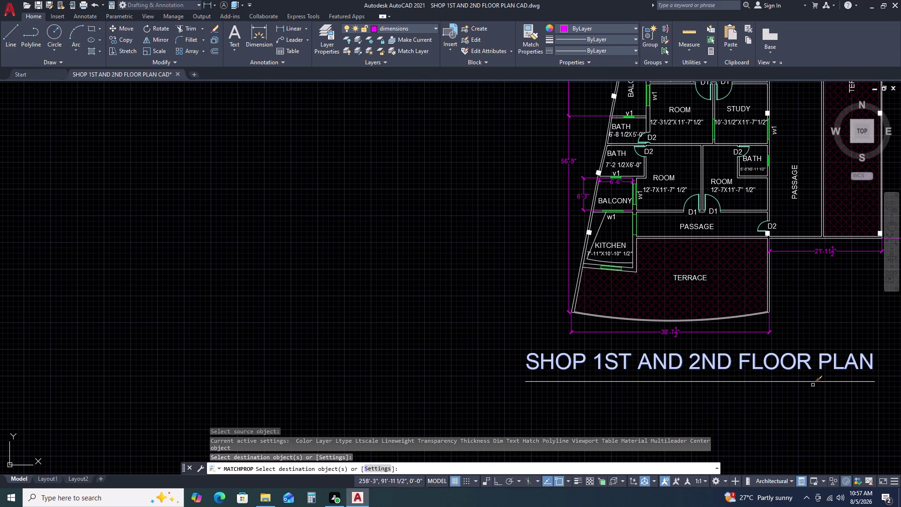
key(Escape)
scroll(down, 3)
middle_drag(813, 383, 667, 371)
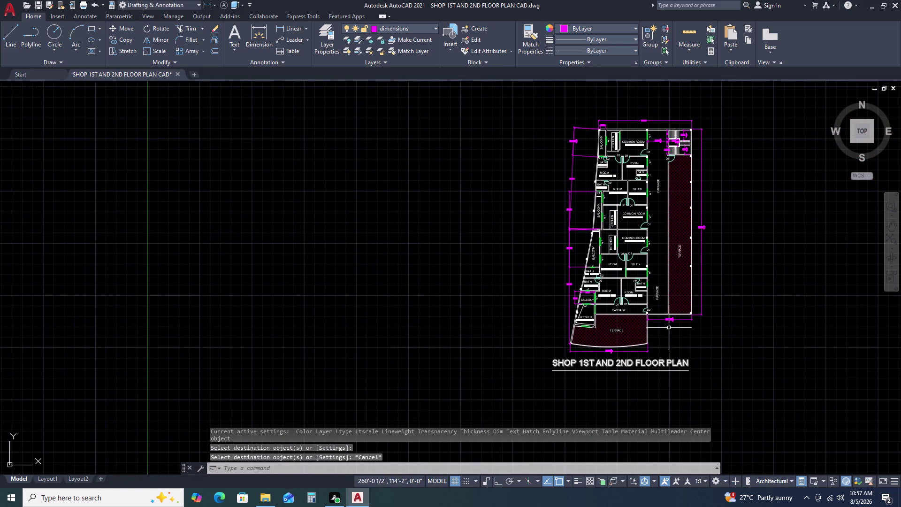